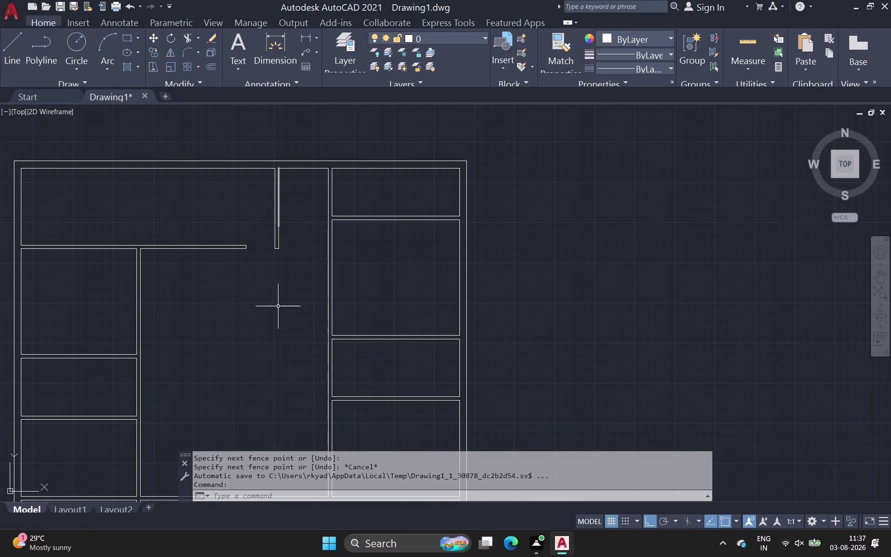
Draw a 2.5' line down from a wall corner, then across the wall thickness.
middle_drag(274, 336, 275, 226)
scroll(down, 3)
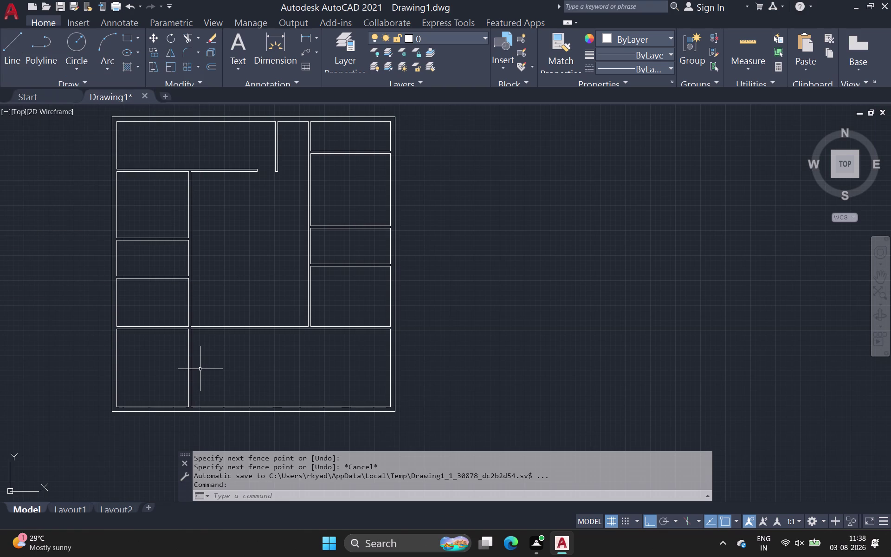
scroll(up, 3)
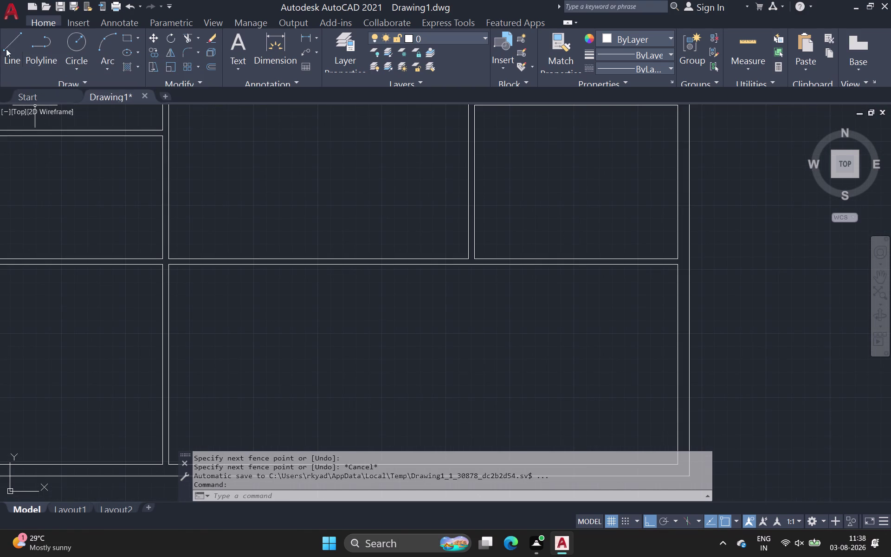
click(11, 55)
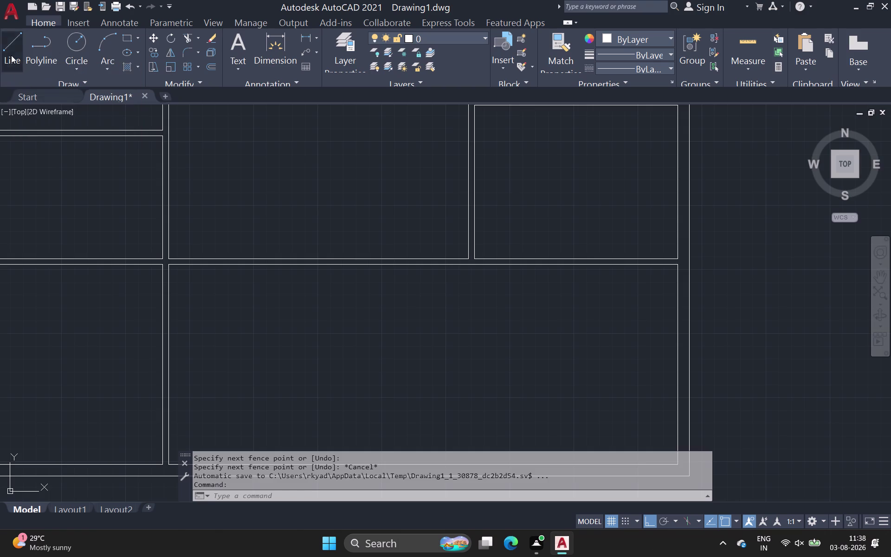
scroll(up, 3)
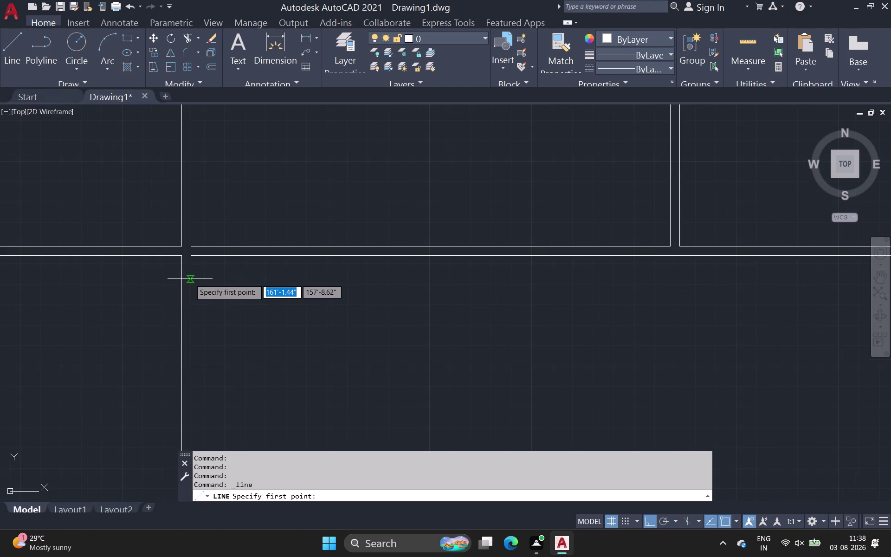
scroll(down, 3)
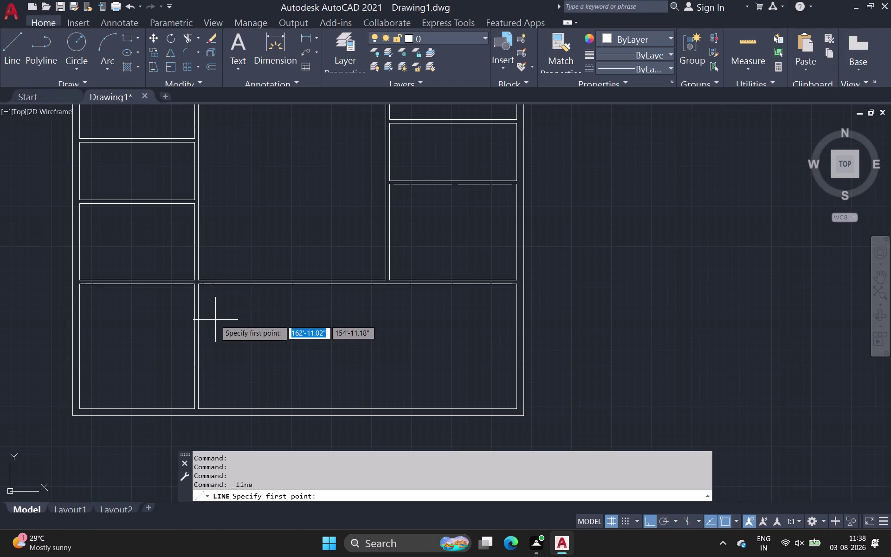
scroll(up, 3)
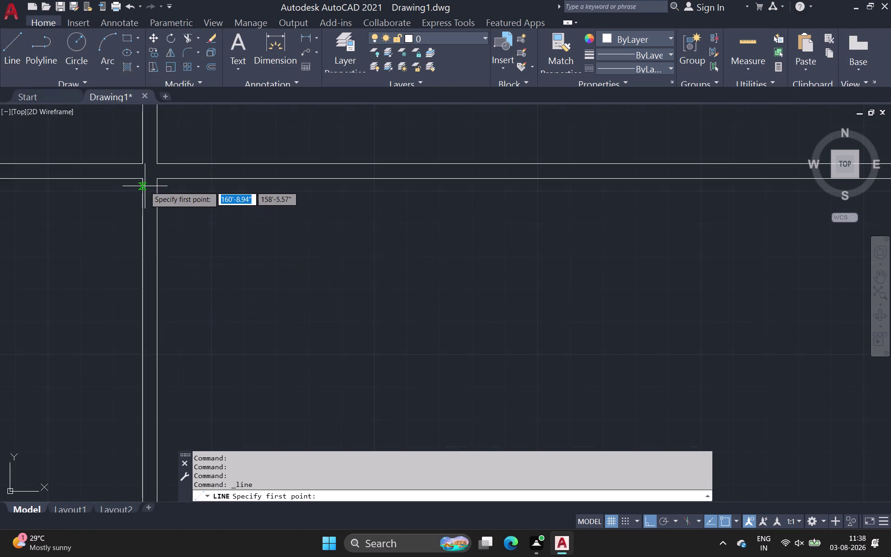
scroll(up, 3)
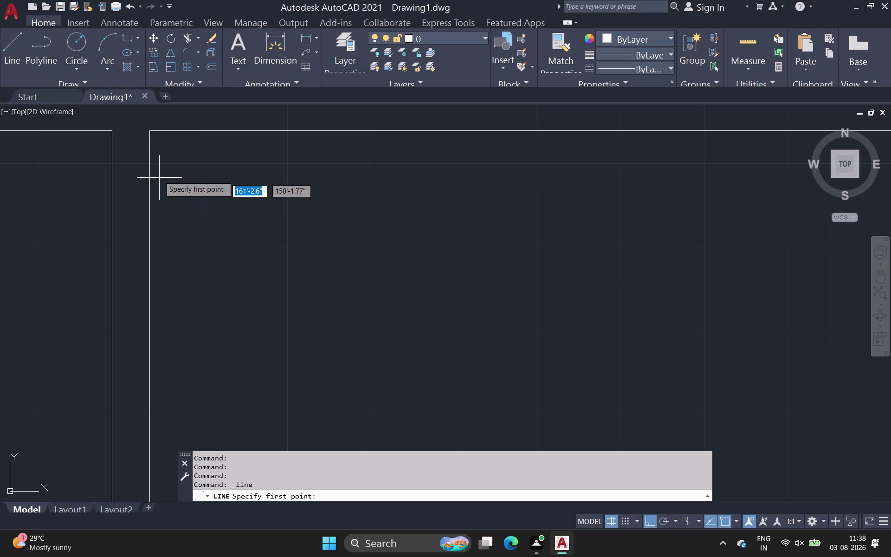
click(147, 131)
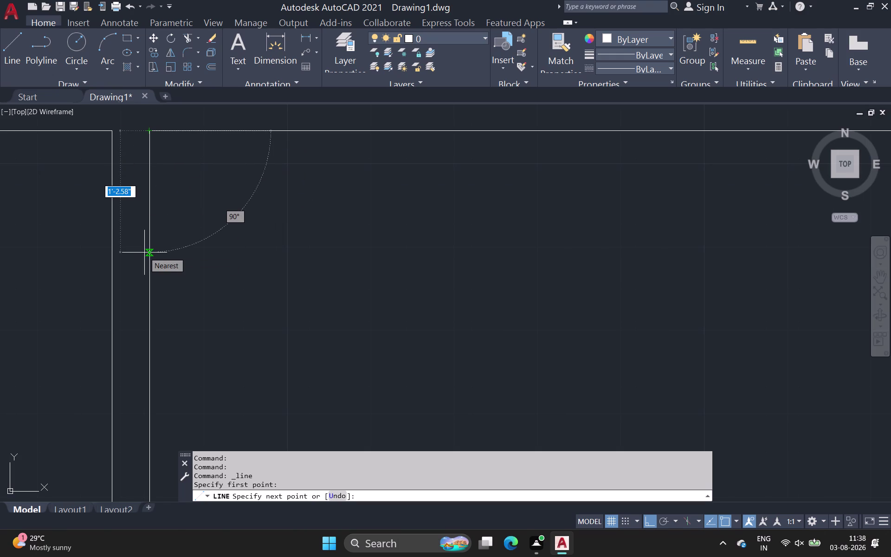
key(2)
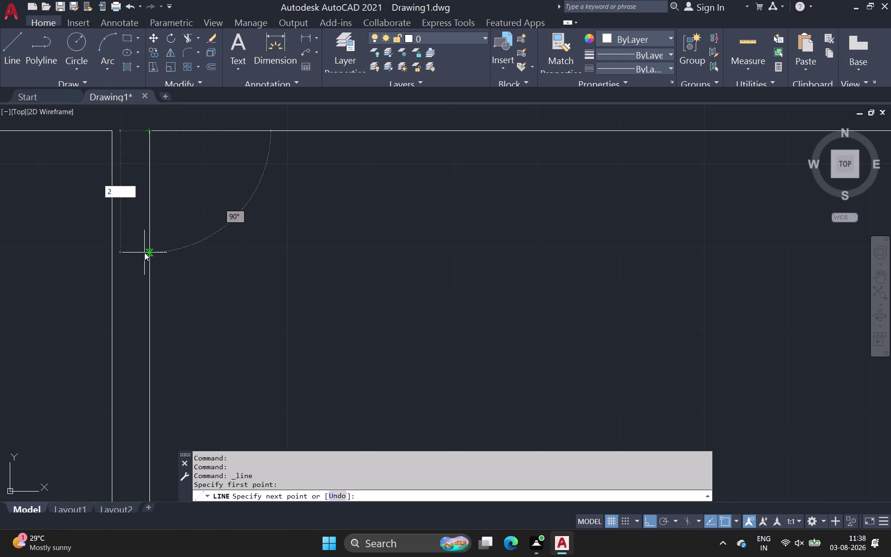
text(.5')
key(Return)
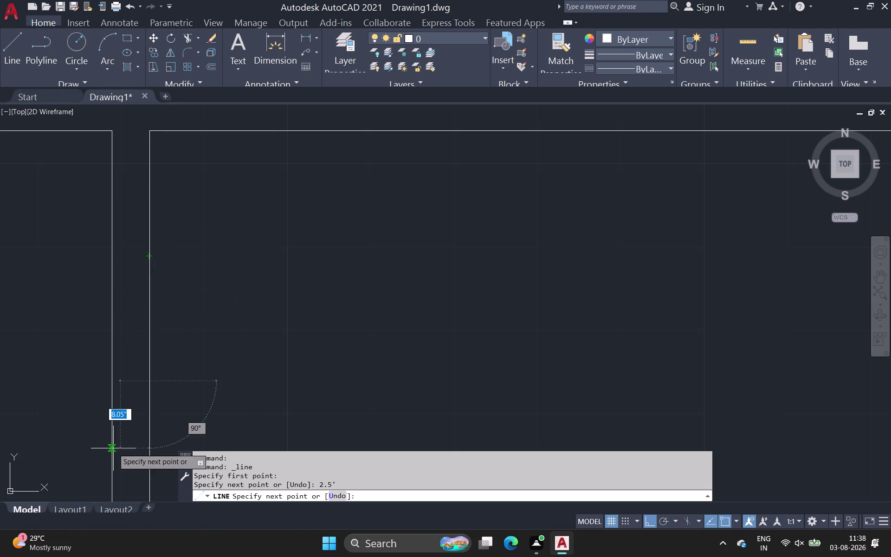
click(111, 376)
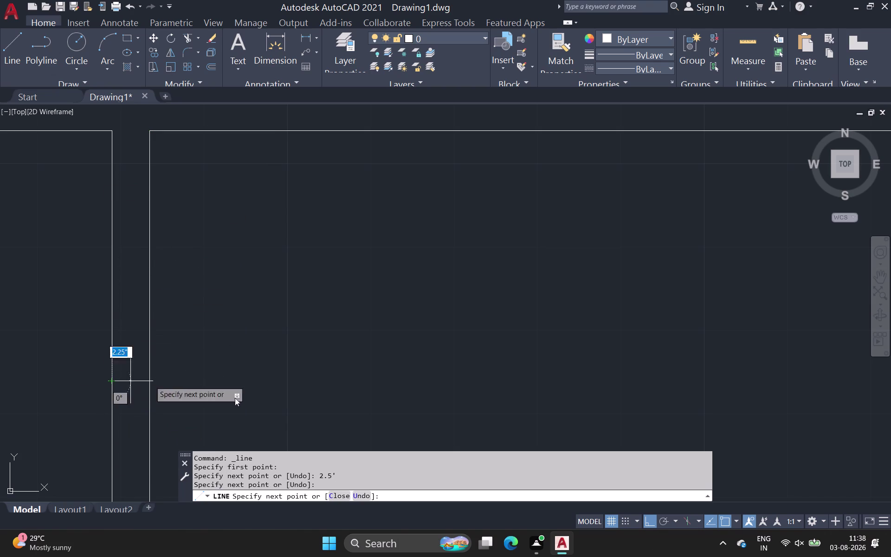
key(space)
Draw a second 2.5' door line from another wall corner across that wall.
scroll(down, 3)
middle_drag(322, 269, 121, 330)
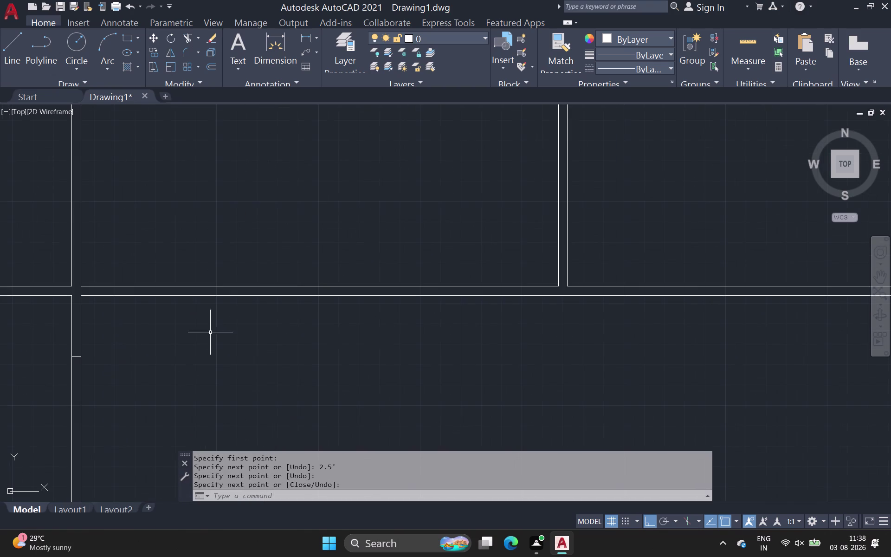
scroll(down, 3)
middle_drag(376, 354, 274, 386)
scroll(down, 3)
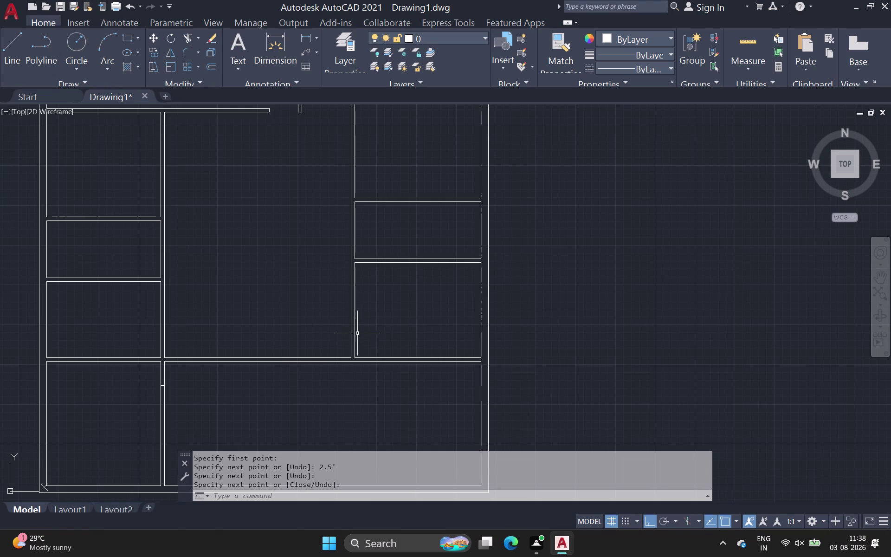
scroll(up, 3)
click(13, 39)
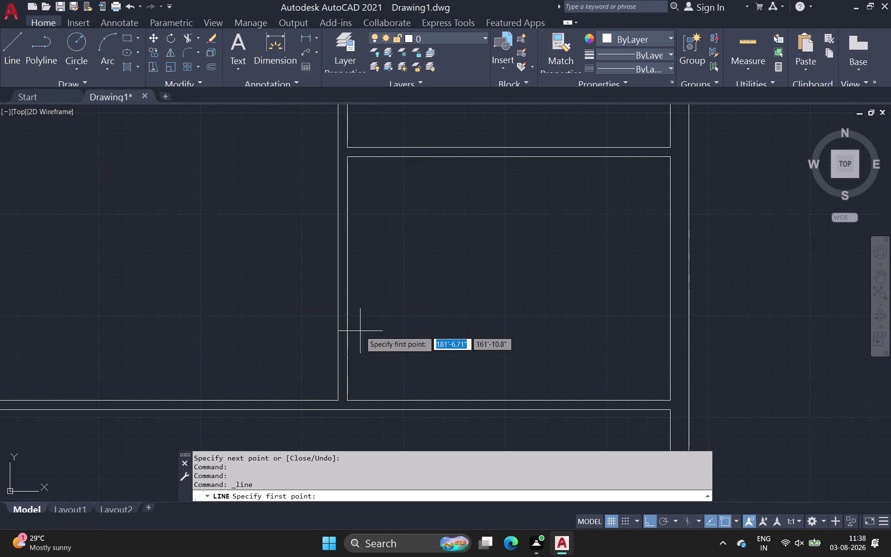
scroll(up, 3)
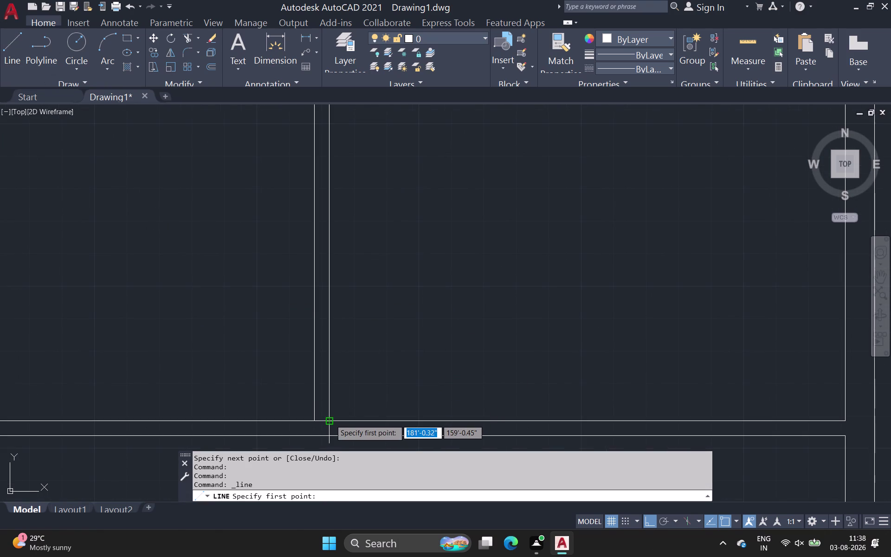
click(331, 419)
text(2)
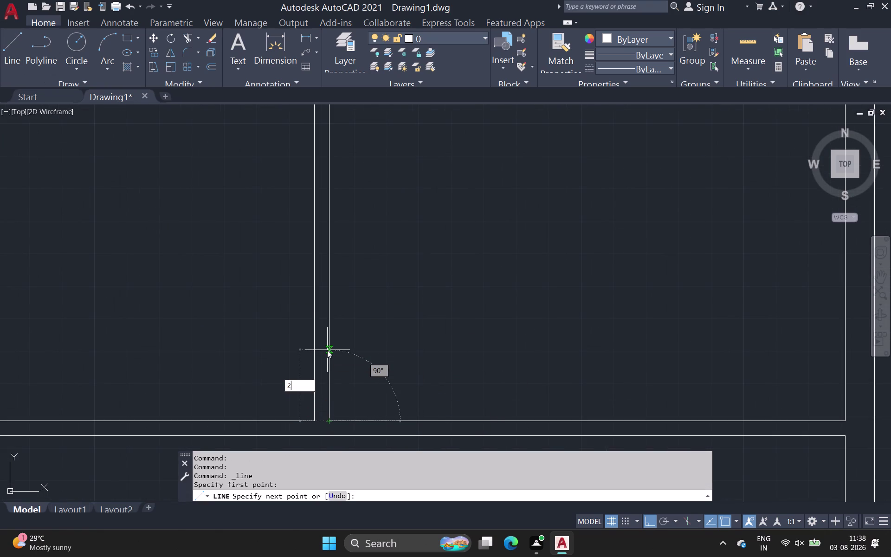
text(.)
text(5')
key(Return)
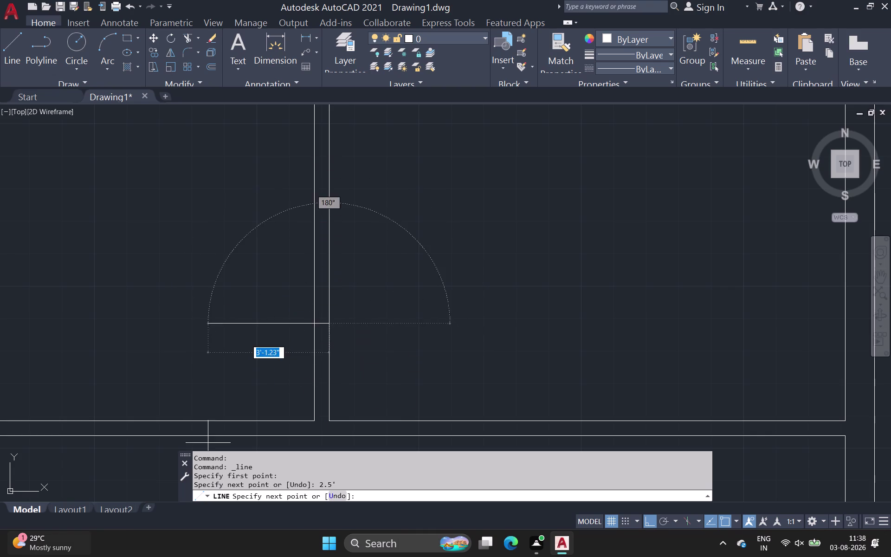
scroll(up, 3)
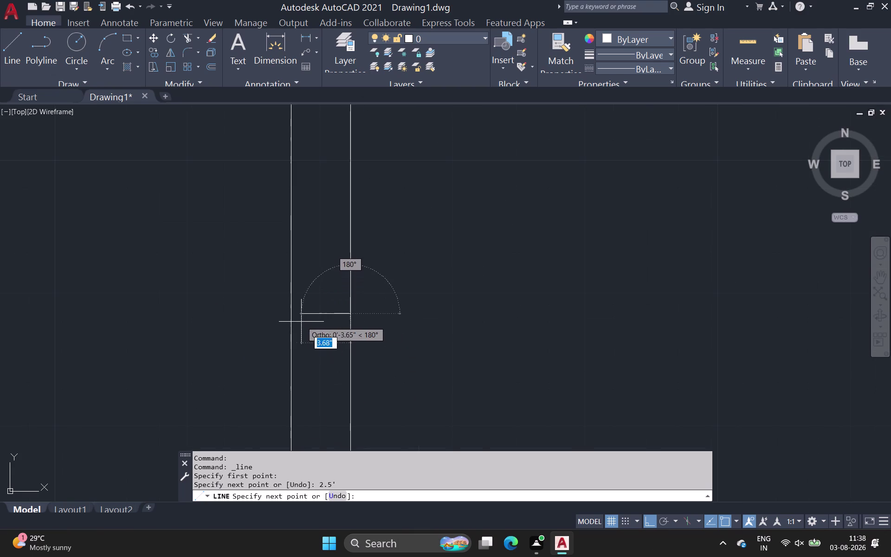
click(295, 314)
key(space)
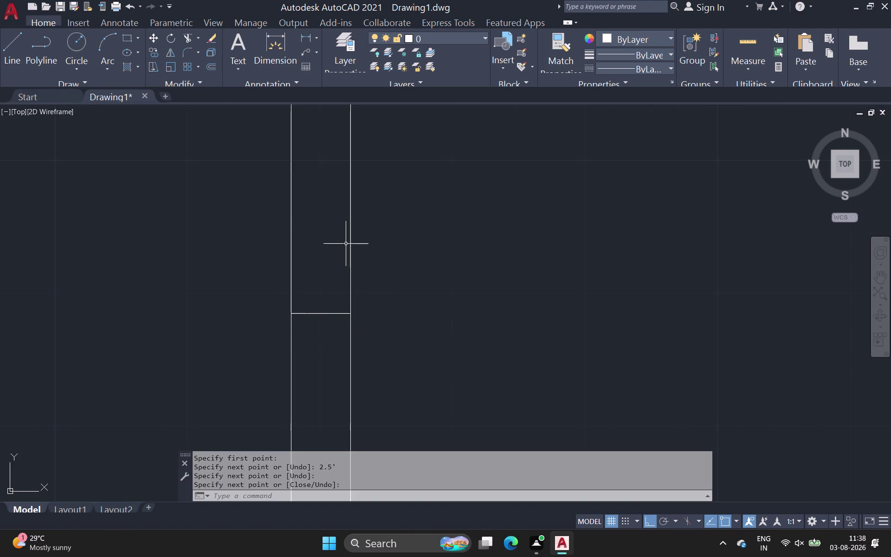
Cancel the accidental selection window and bring the next wall corner into view.
scroll(down, 3)
middle_drag(356, 218, 355, 382)
scroll(down, 3)
middle_drag(408, 167, 391, 281)
click(390, 281)
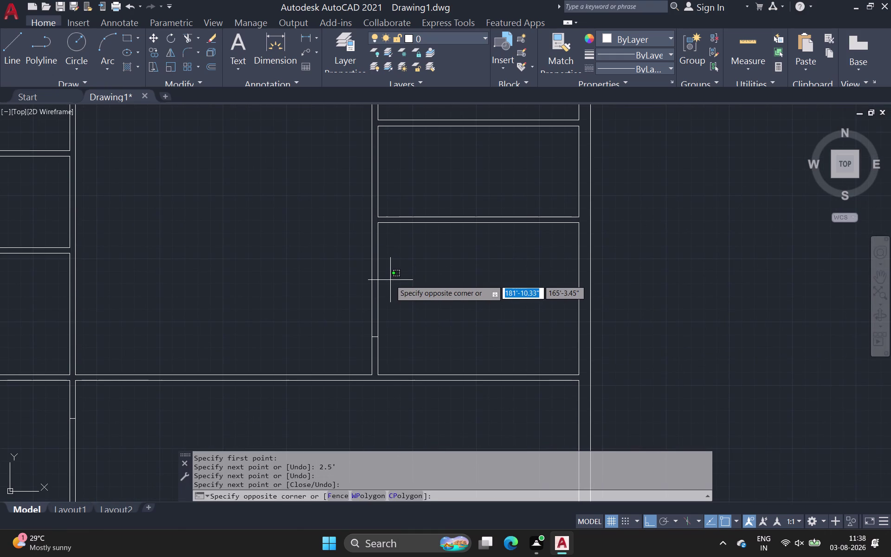
scroll(down, 3)
middle_drag(408, 228, 402, 291)
scroll(up, 3)
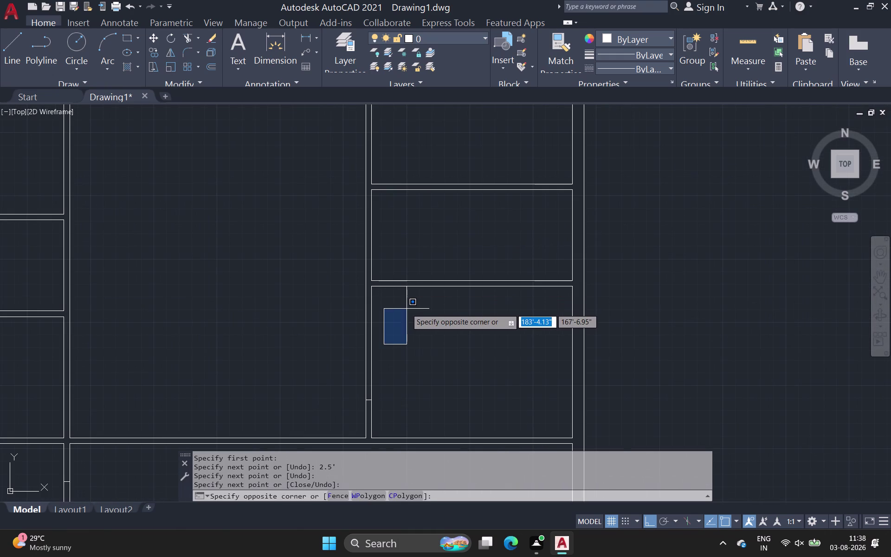
key(Escape)
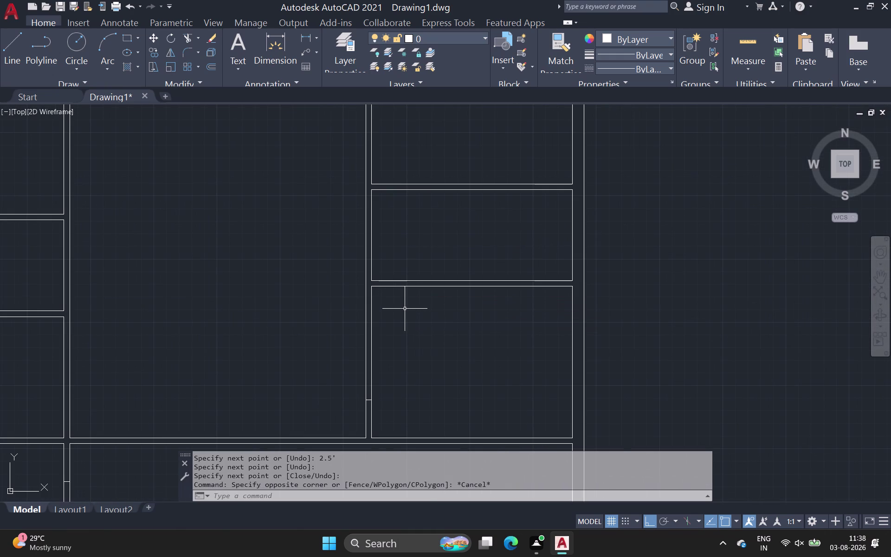
middle_drag(398, 240, 390, 327)
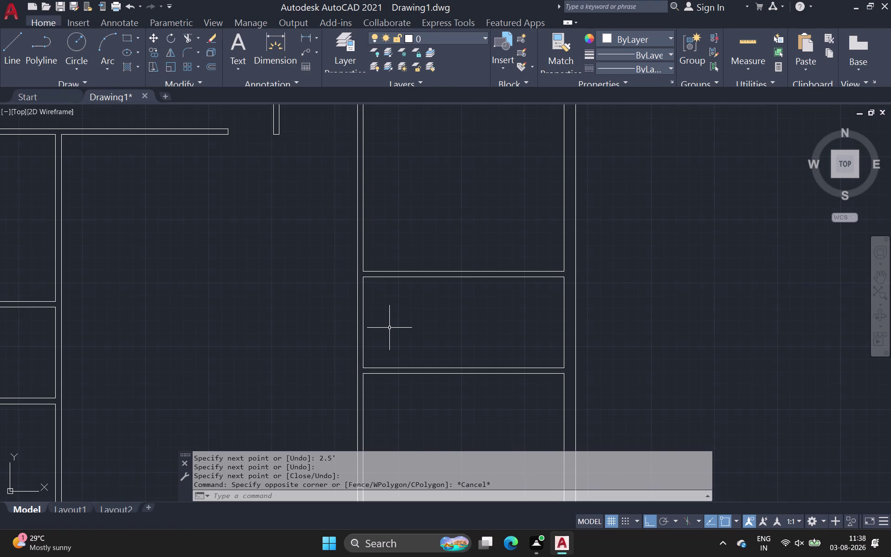
key(space)
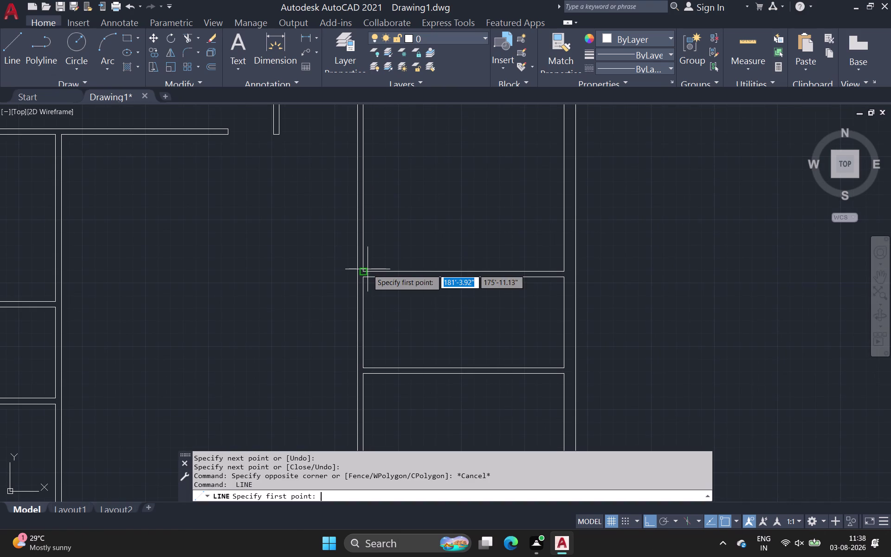
Draw a 2.5' jamb line from the right-side wall corner across the wall.
scroll(up, 3)
click(361, 268)
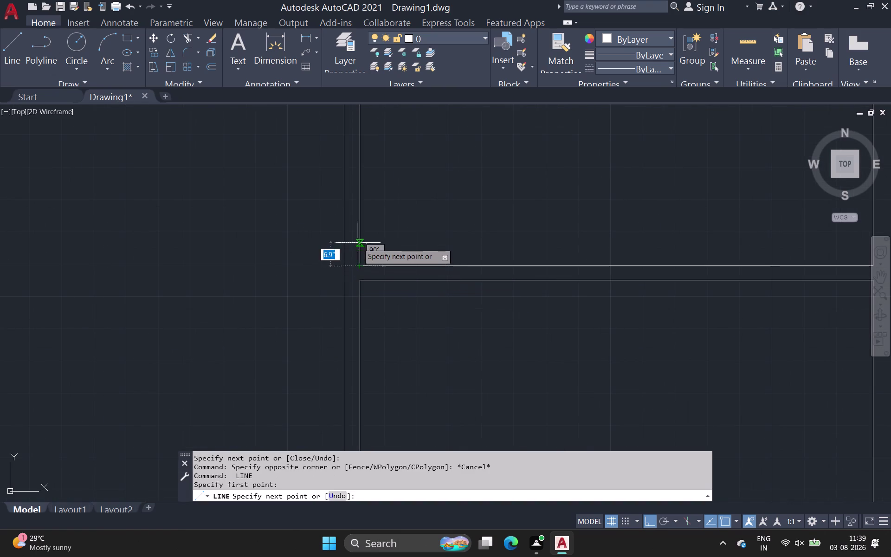
key(2)
key(period)
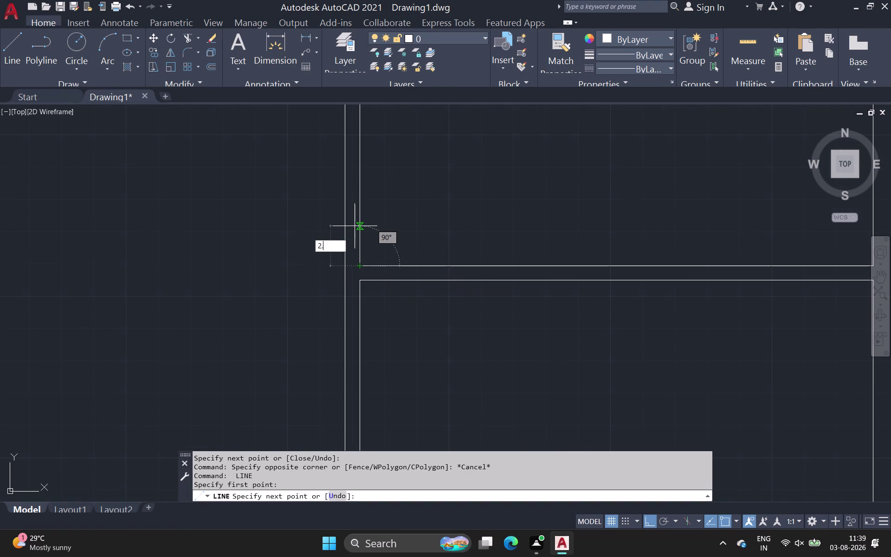
text(5')
key(space)
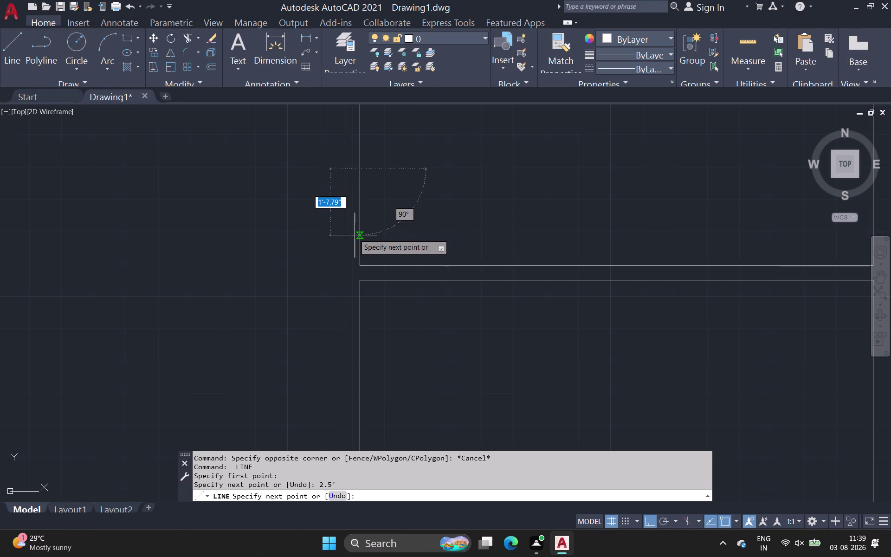
click(345, 171)
key(space)
Pan and zoom across the floor plan to reach the left rooms.
middle_drag(399, 167, 400, 245)
scroll(down, 3)
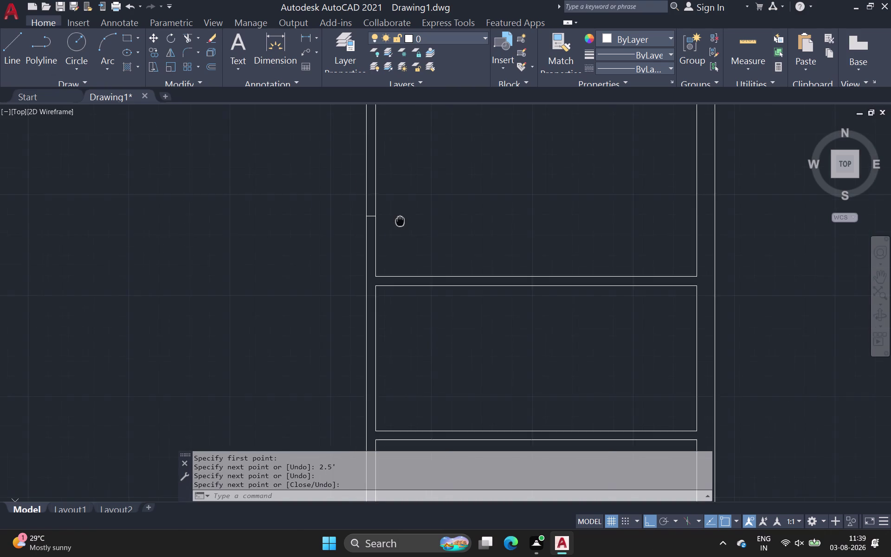
middle_drag(400, 245, 389, 303)
scroll(down, 3)
scroll(down, 3)
middle_drag(394, 248, 385, 309)
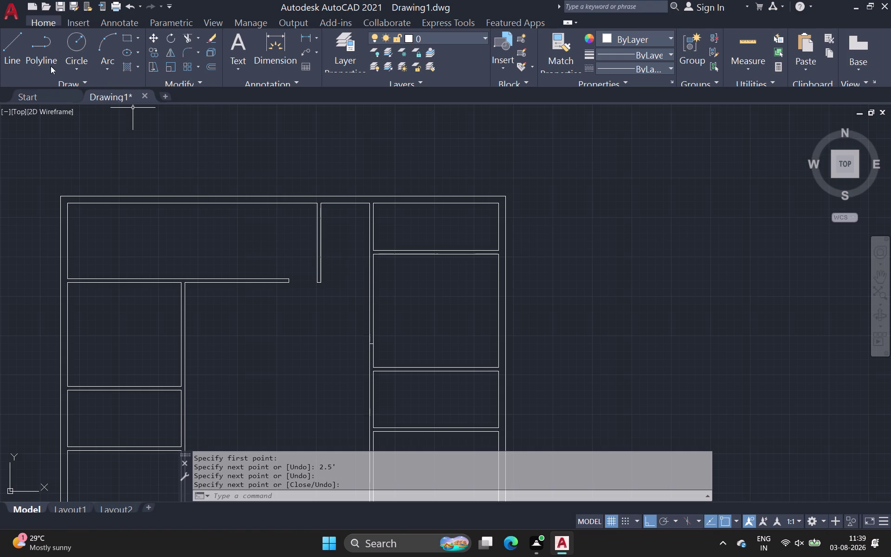
middle_drag(193, 348, 194, 237)
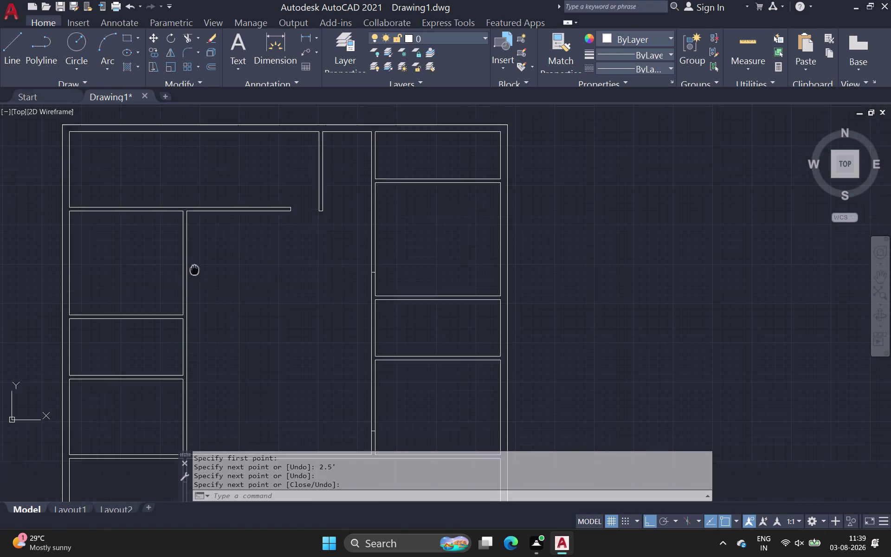
middle_drag(194, 237, 194, 233)
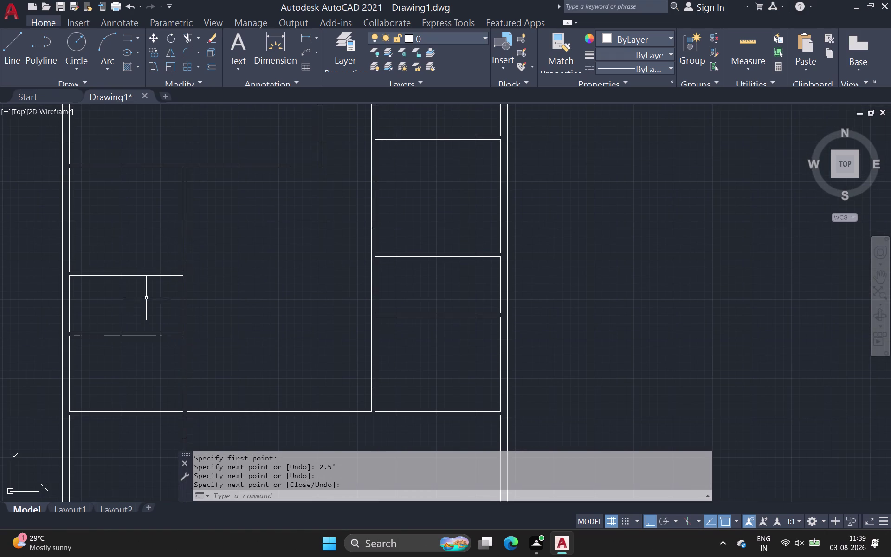
scroll(up, 3)
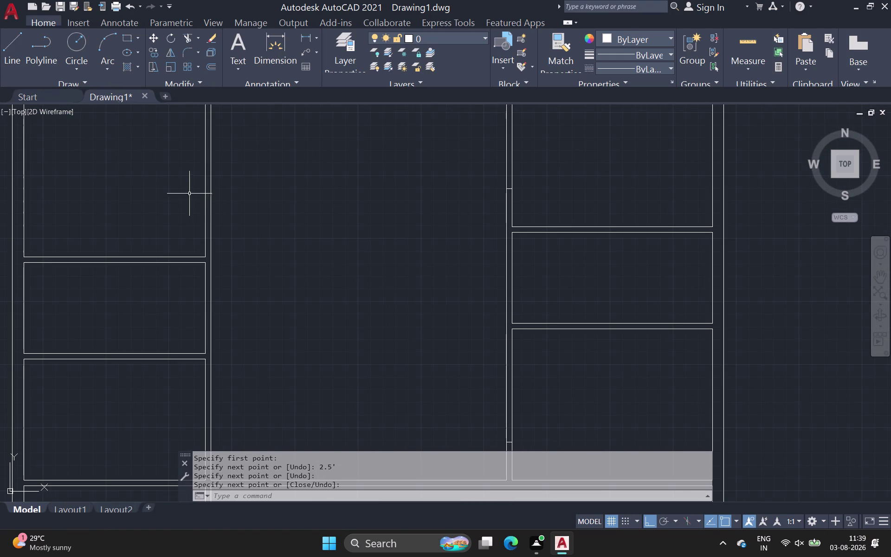
Draw a 2.5' jamb line up from the left room corner across the wall.
key(space)
scroll(up, 3)
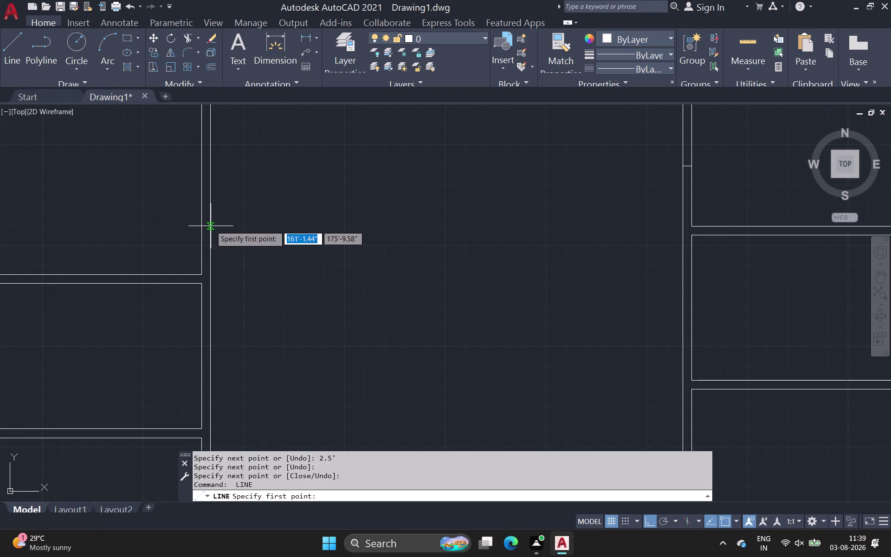
click(201, 275)
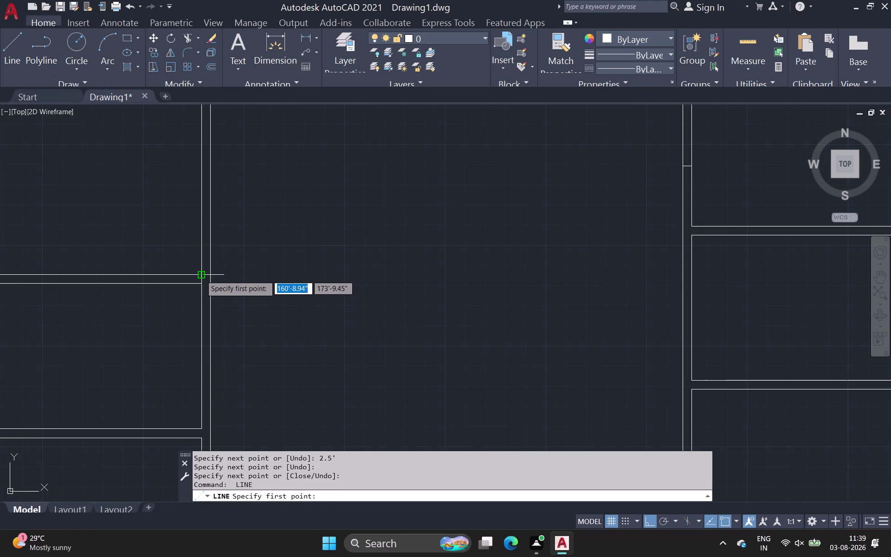
key(2)
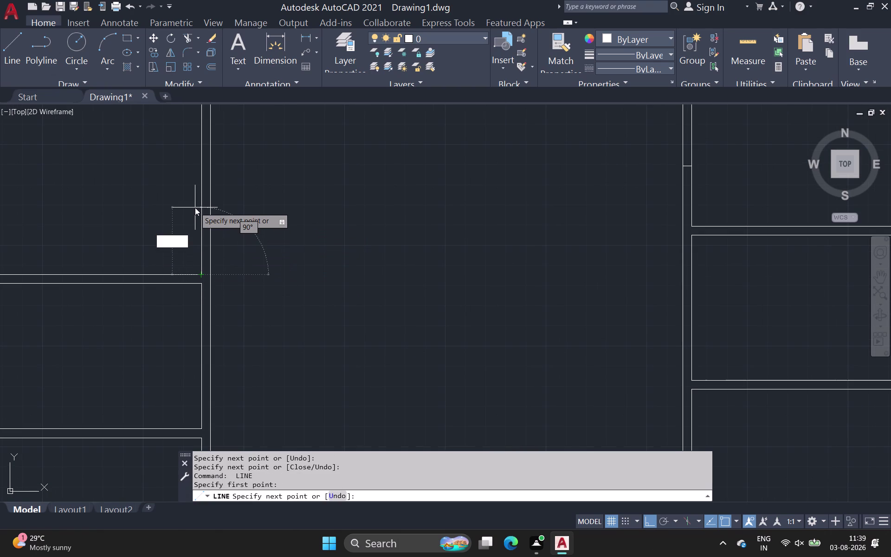
key(period)
text(5')
key(Return)
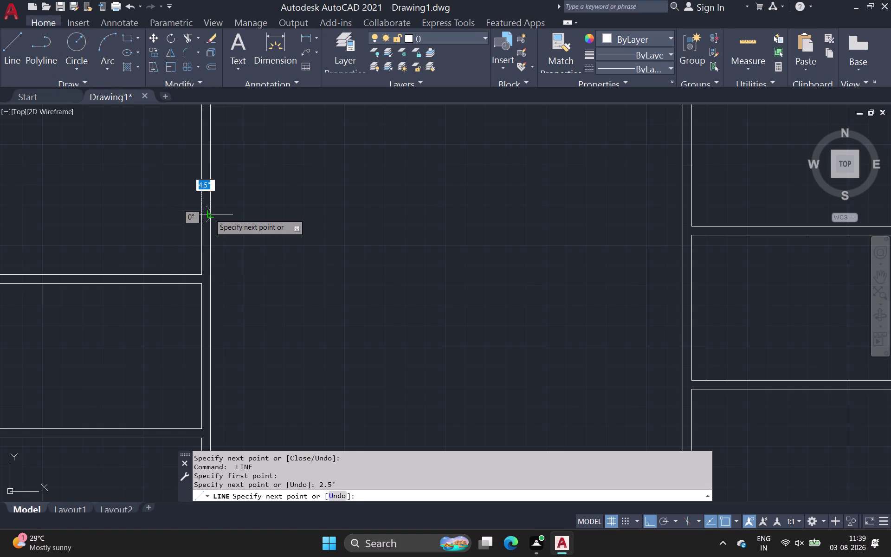
click(209, 214)
key(space)
scroll(down, 3)
middle_drag(219, 255, 215, 244)
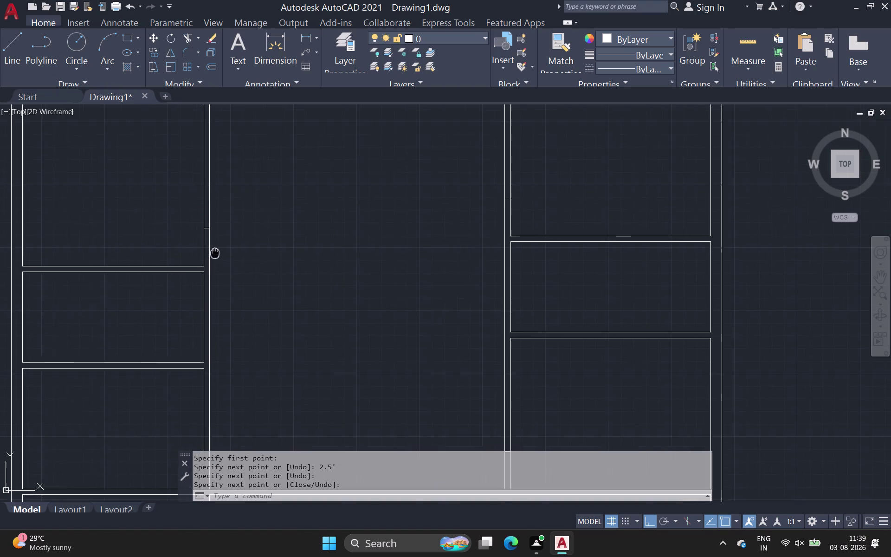
middle_drag(214, 245, 211, 200)
scroll(up, 3)
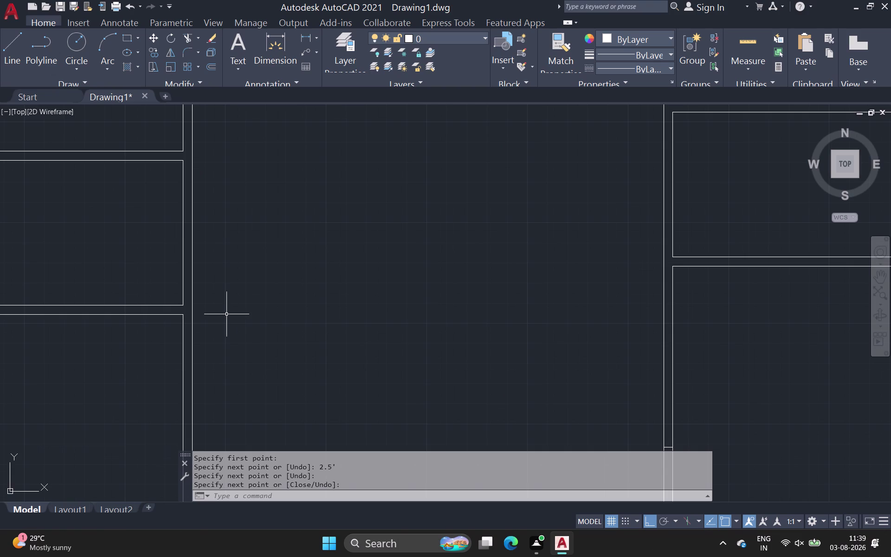
middle_drag(38, 264, 39, 262)
scroll(down, 3)
Draw a 2.5' jamb line from a wall corner across the first wall.
middle_drag(39, 262, 215, 221)
click(11, 45)
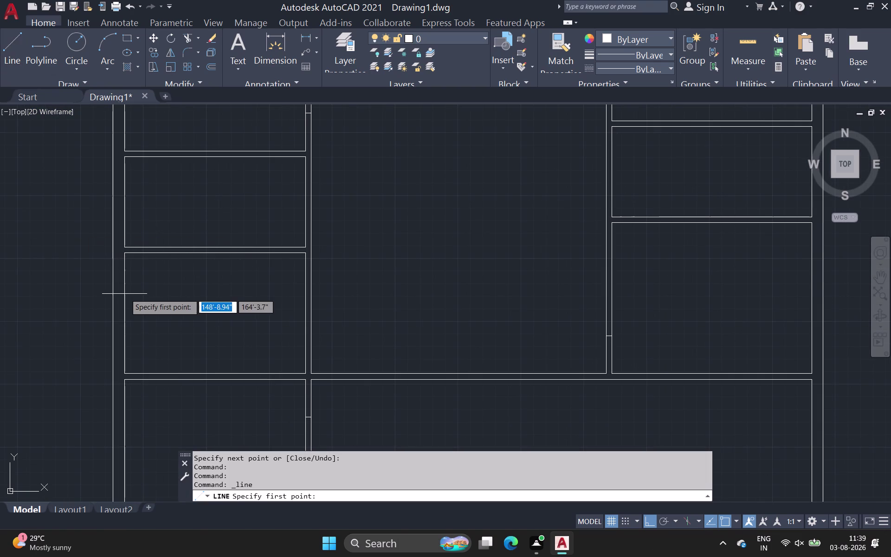
scroll(up, 3)
click(120, 174)
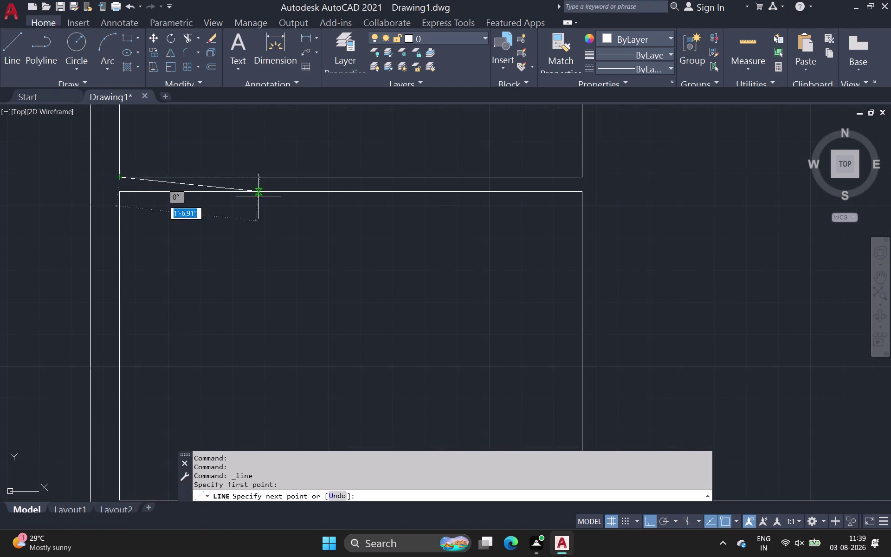
key(2)
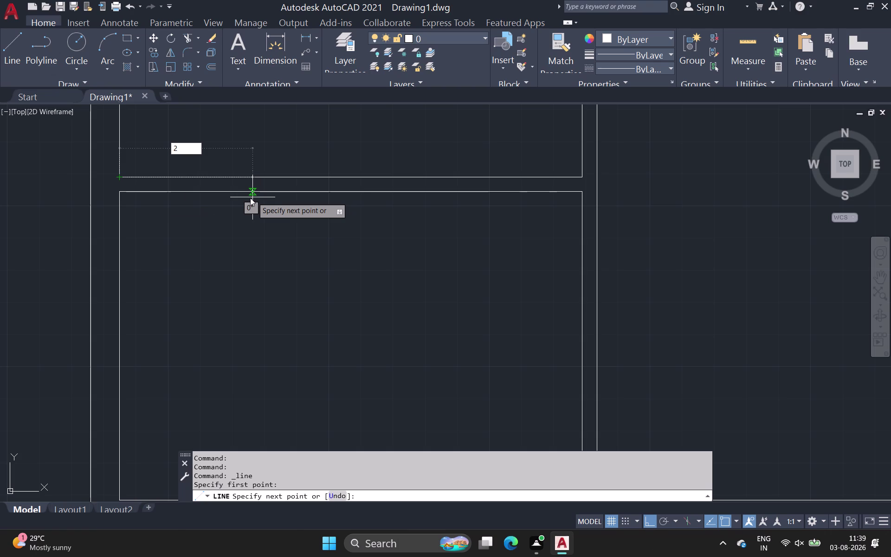
key(period)
key(5)
key(apostrophe)
key(Return)
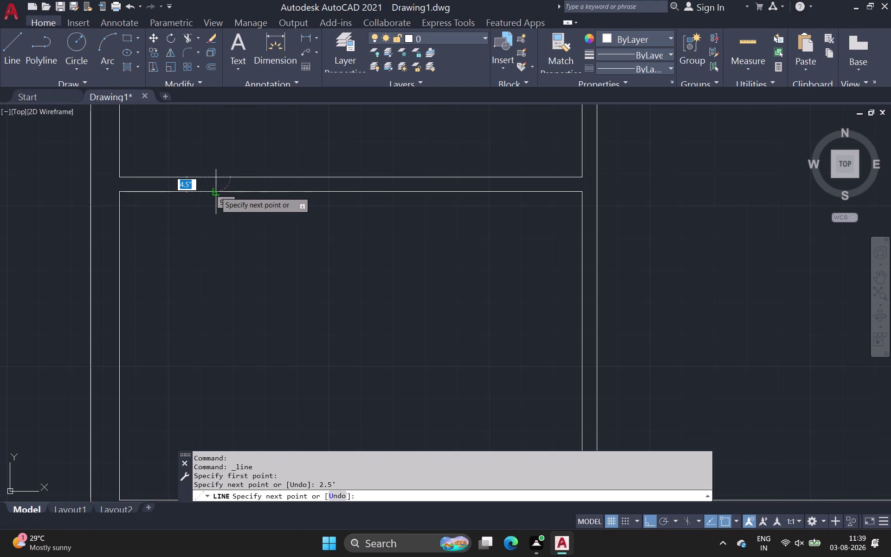
click(216, 192)
key(space)
Draw another 2.5' jamb line from the next wall corner across that wall.
scroll(down, 3)
middle_drag(201, 283, 200, 217)
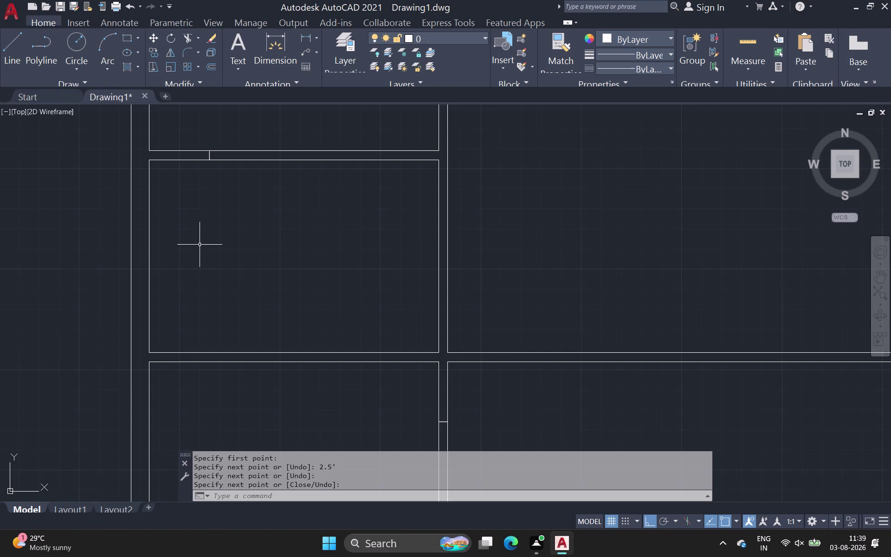
scroll(down, 3)
middle_drag(200, 244, 201, 199)
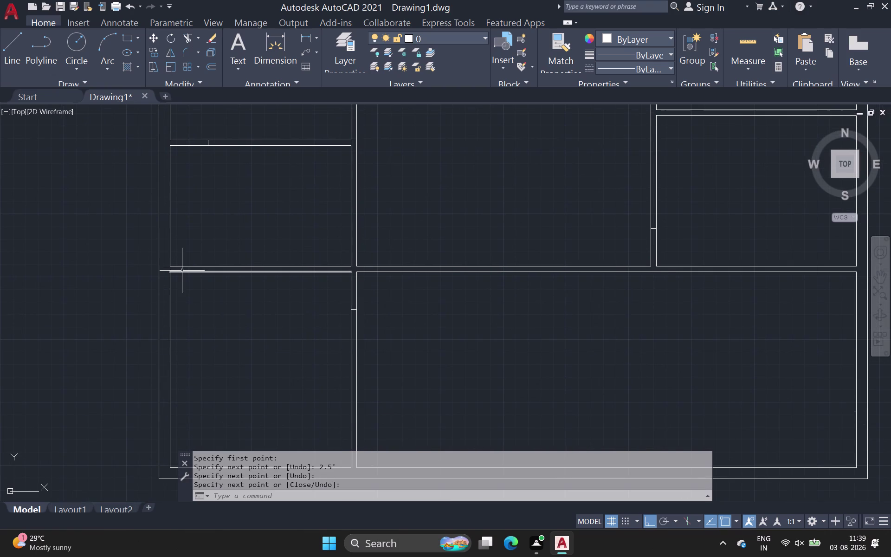
key(space)
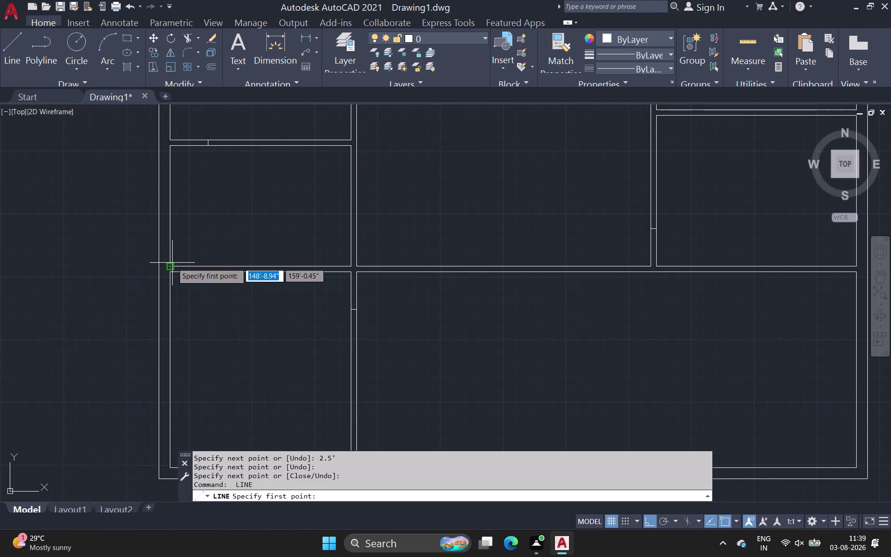
scroll(up, 3)
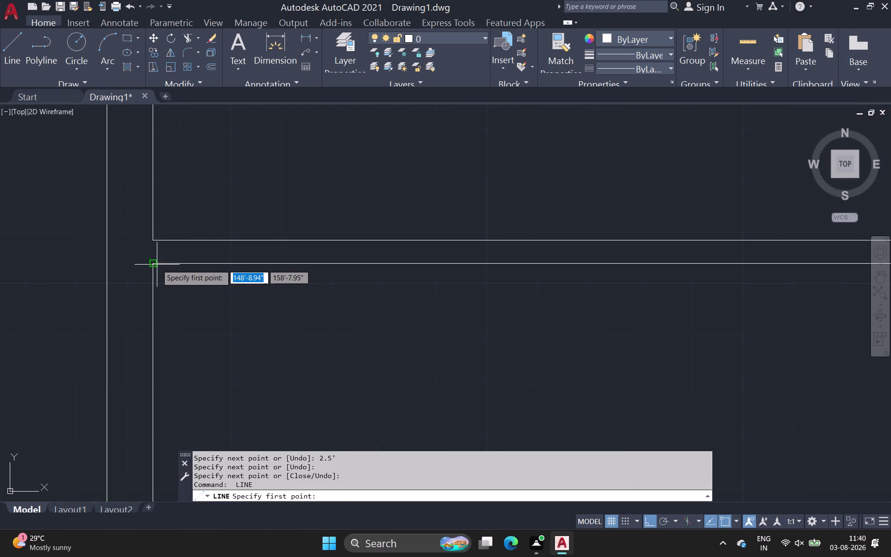
click(152, 264)
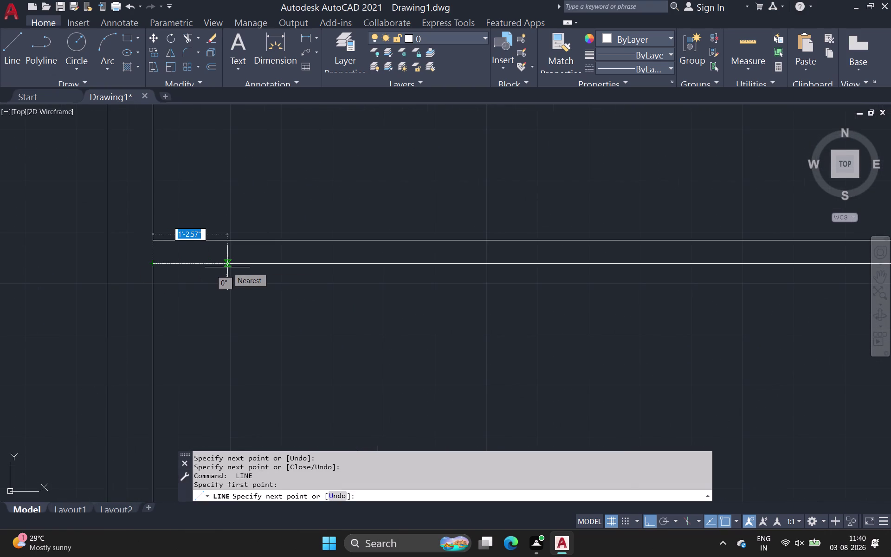
key(2)
key(period)
key(5)
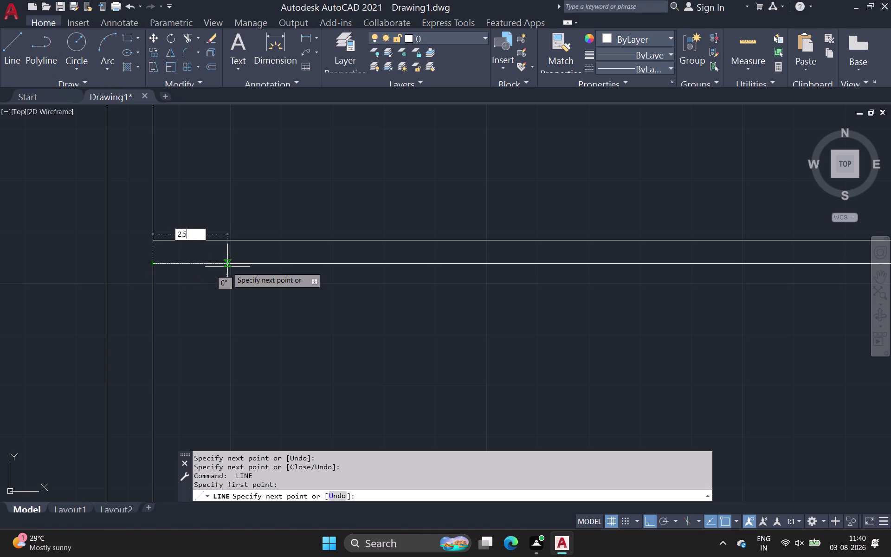
key(apostrophe)
key(Return)
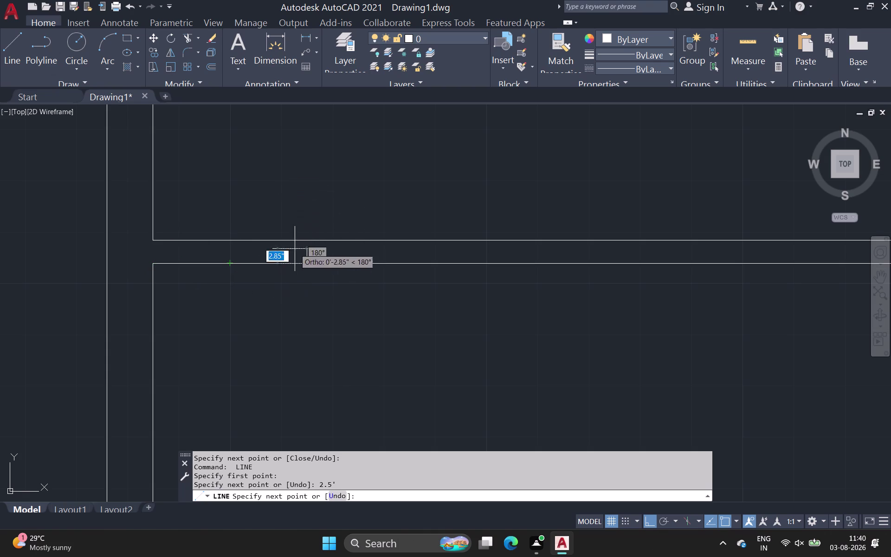
click(307, 241)
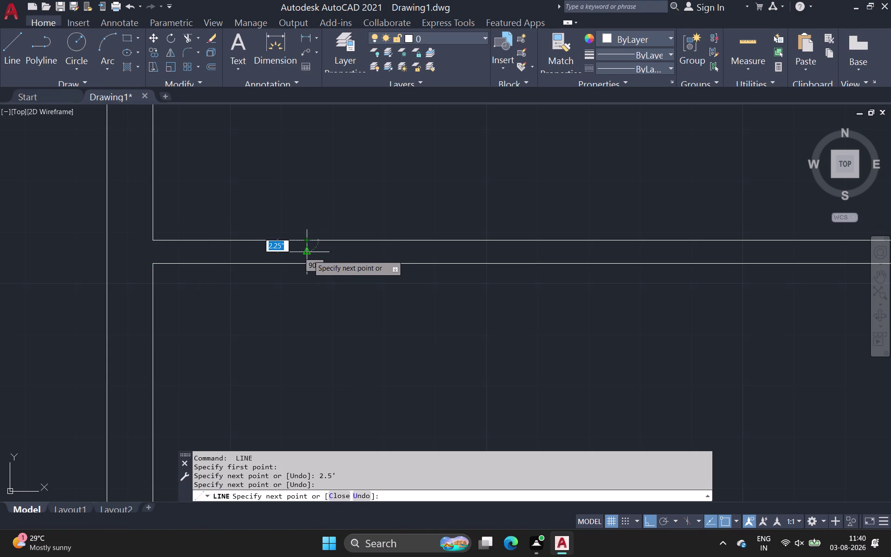
key(space)
Zoom out to show the whole floor plan, ready for trimming.
scroll(down, 3)
middle_drag(309, 254, 223, 279)
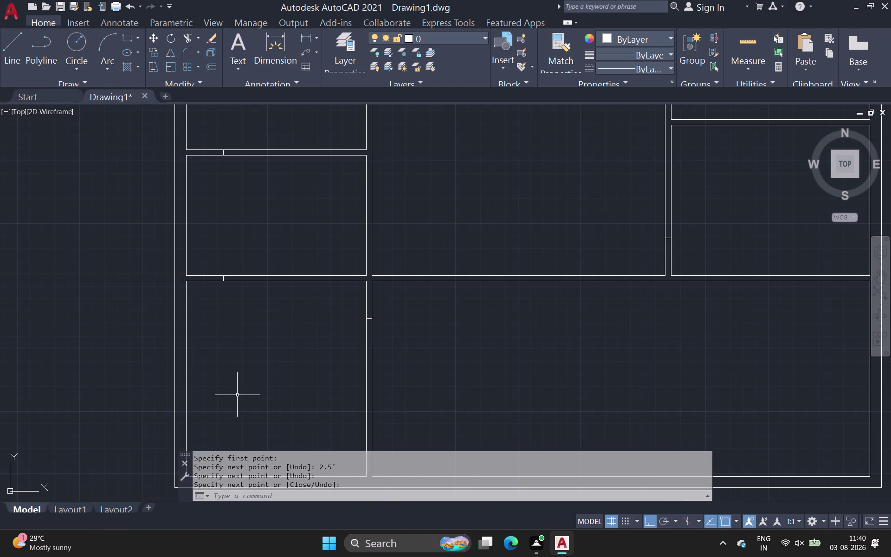
scroll(down, 3)
middle_drag(233, 367, 175, 344)
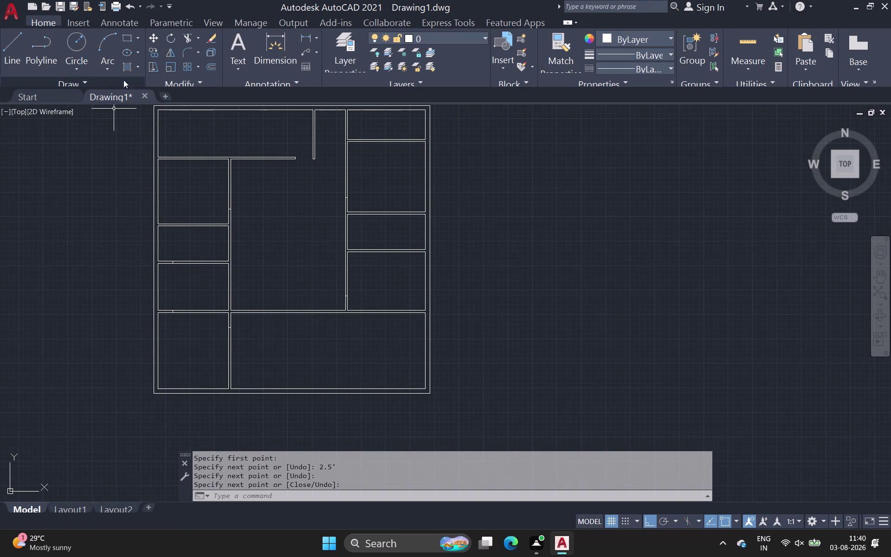
click(188, 34)
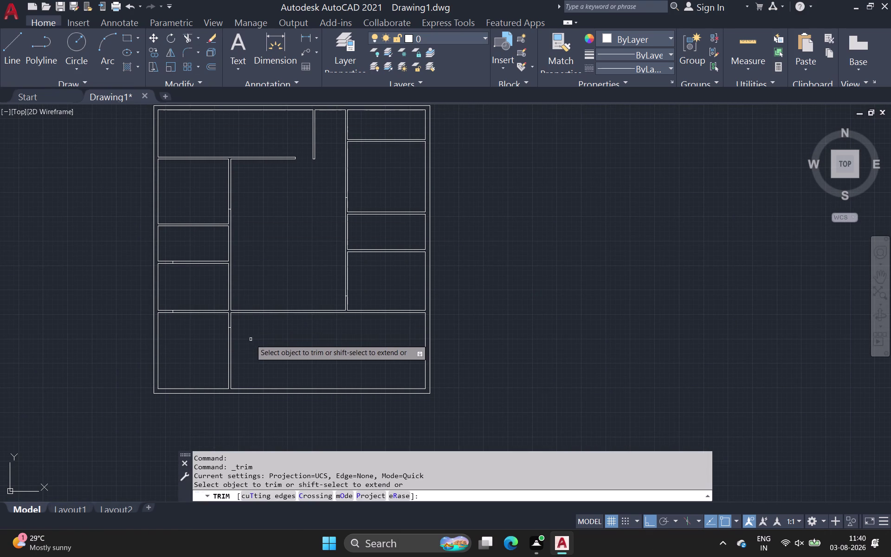
Trim wall line pieces in the lower rooms, undoing the second cut.
scroll(up, 3)
drag(105, 271, 218, 262)
scroll(down, 3)
middle_drag(211, 283, 237, 332)
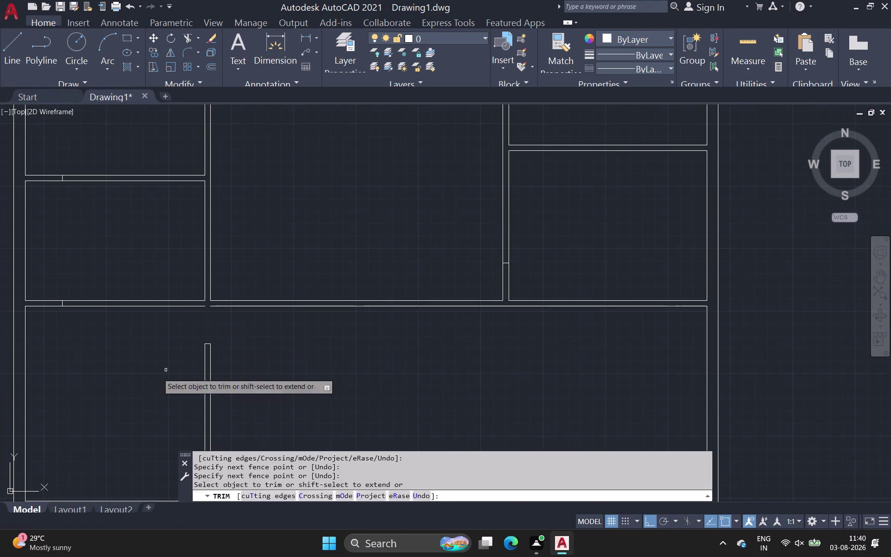
drag(36, 357, 46, 242)
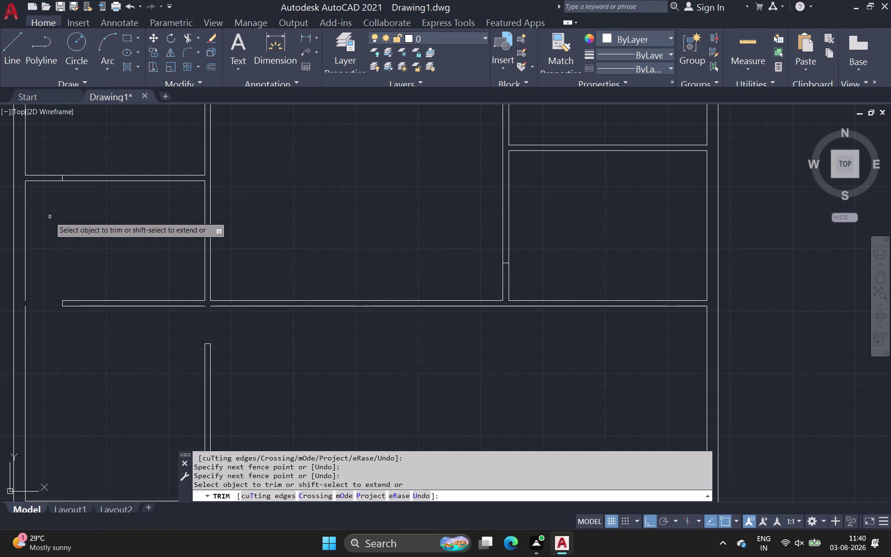
drag(50, 217, 52, 165)
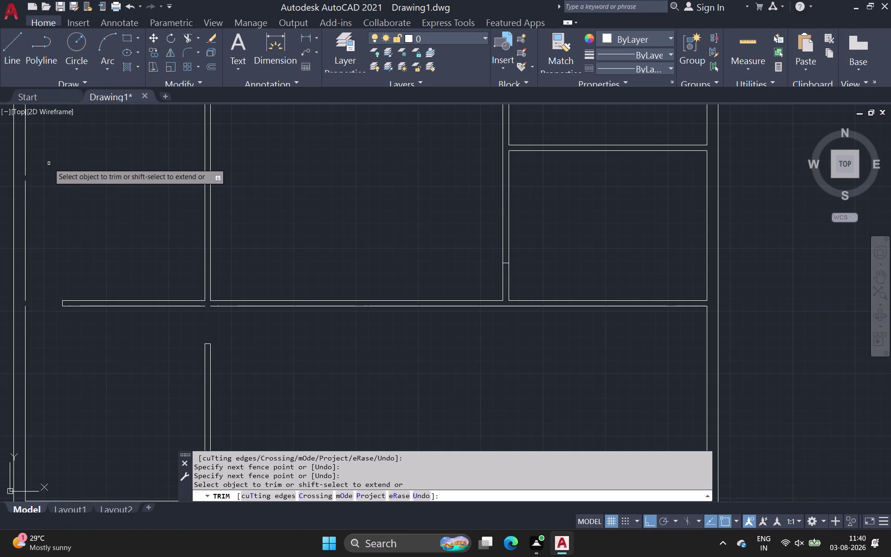
key(ctrl+z)
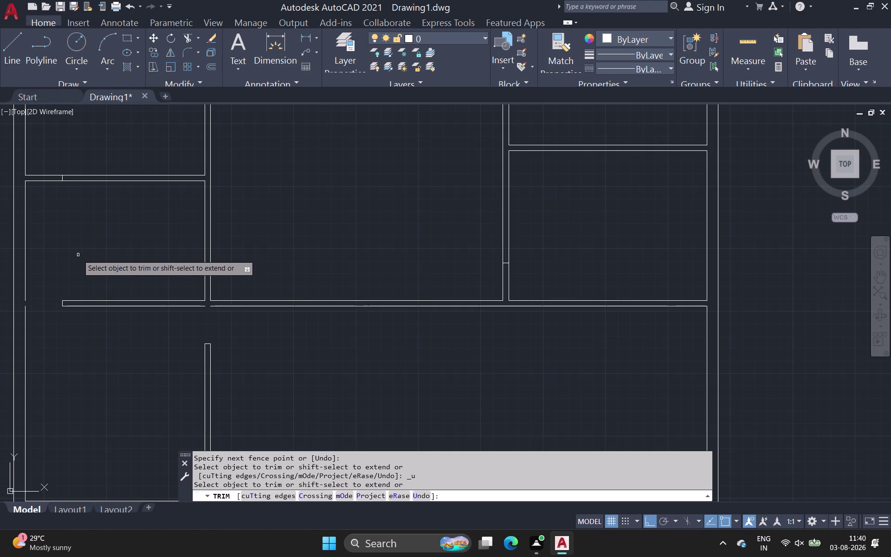
Trim the wall lines at two more door openings, undoing the last cut.
scroll(up, 3)
middle_drag(78, 271, 125, 388)
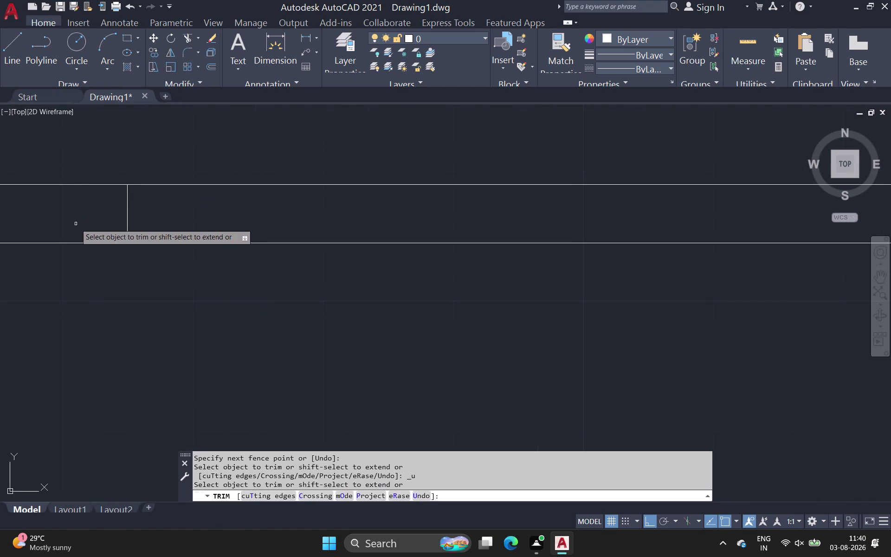
drag(81, 211, 213, 222)
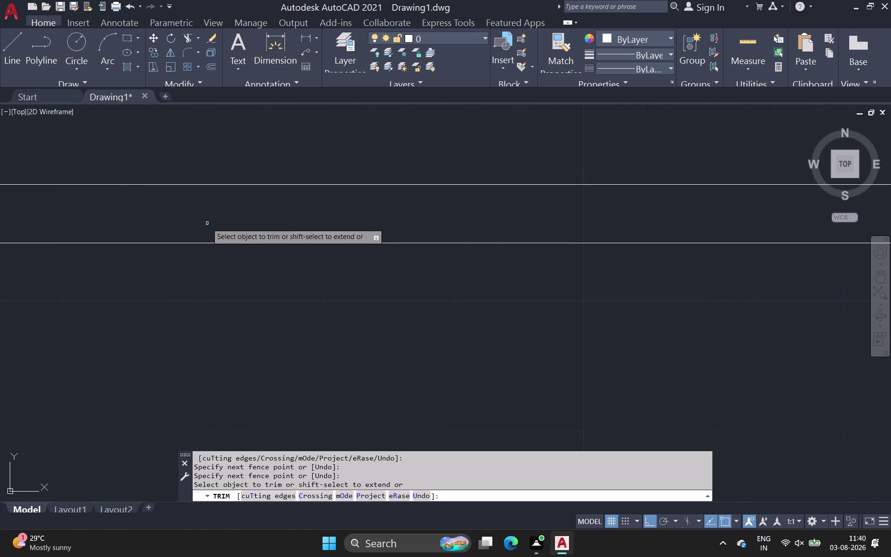
scroll(down, 3)
middle_drag(207, 223, 342, 394)
scroll(down, 3)
scroll(down, 3)
middle_drag(207, 233, 172, 290)
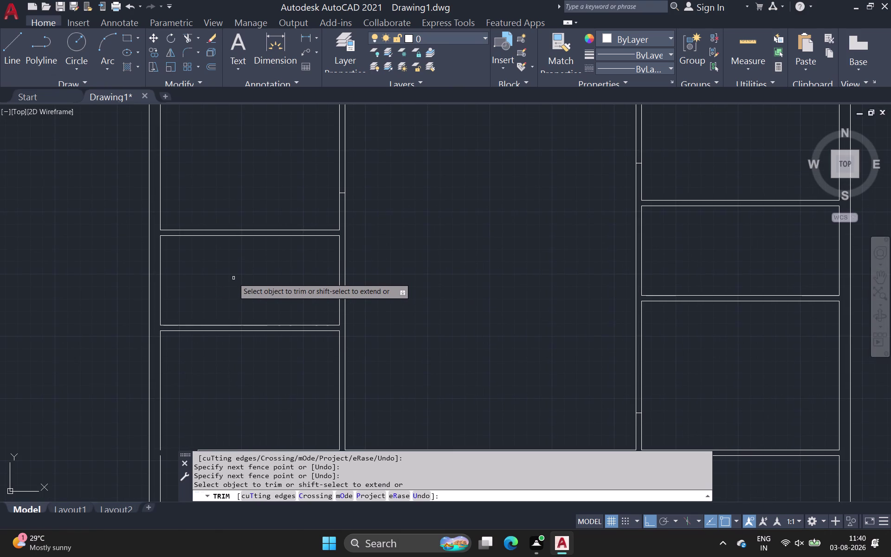
drag(285, 213, 331, 207)
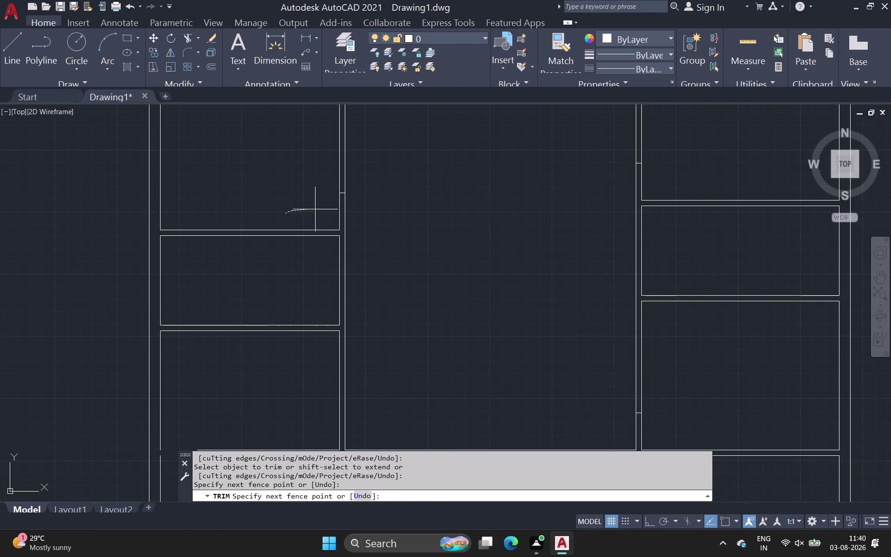
drag(330, 207, 364, 206)
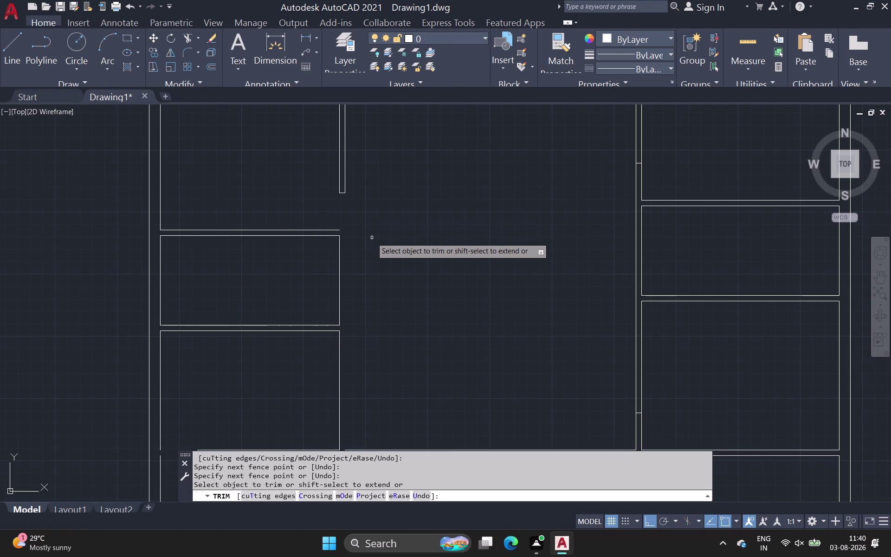
key(ctrl+z)
Pan the plan back toward the wall corner where the next line starts.
scroll(down, 3)
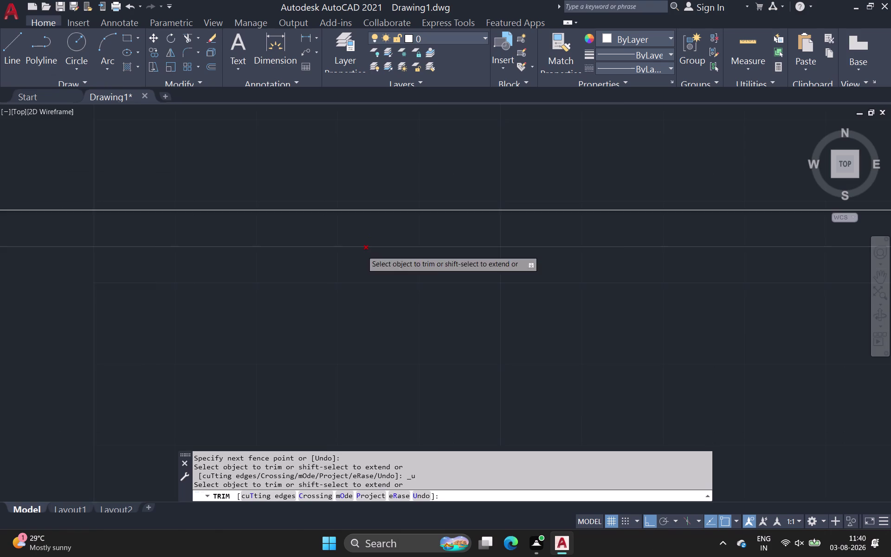
middle_drag(358, 277, 209, 270)
click(9, 45)
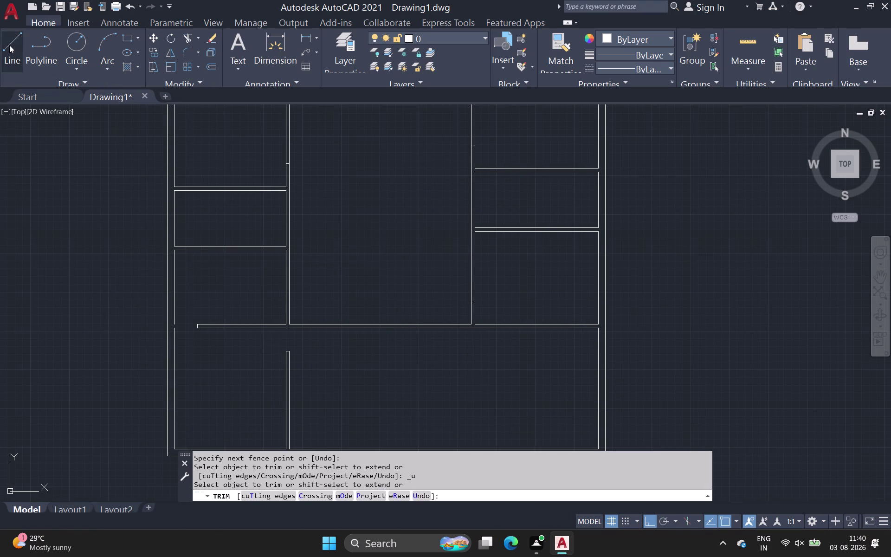
scroll(up, 3)
middle_drag(287, 211, 290, 355)
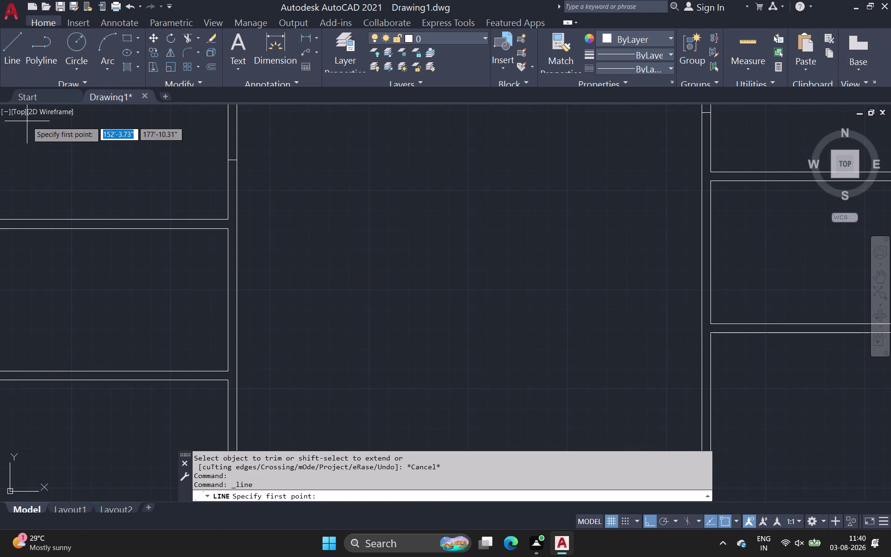
Draw a vertical line upward from the wall corner.
click(20, 65)
scroll(up, 3)
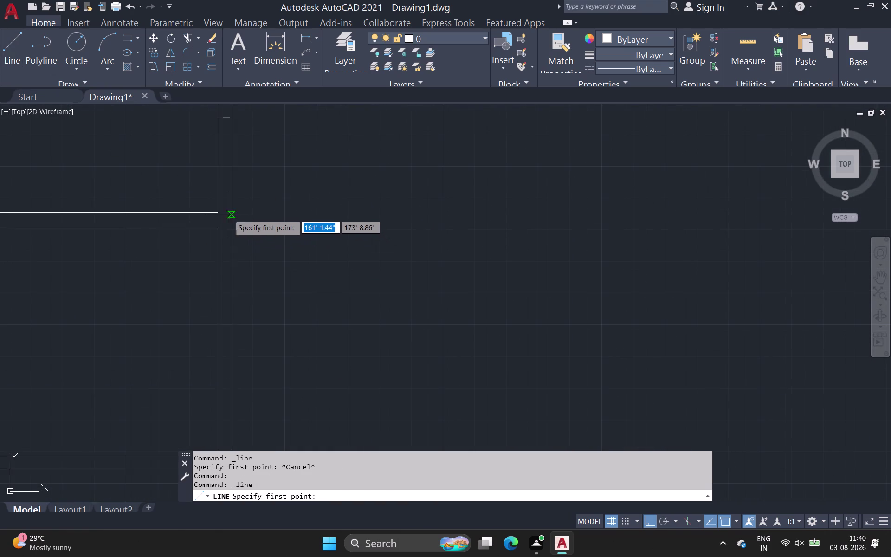
drag(233, 212, 233, 206)
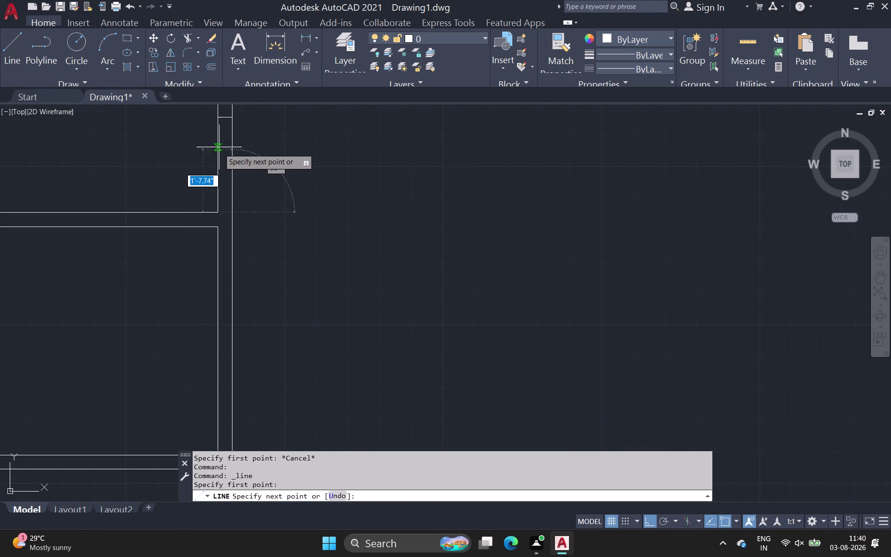
click(233, 117)
key(space)
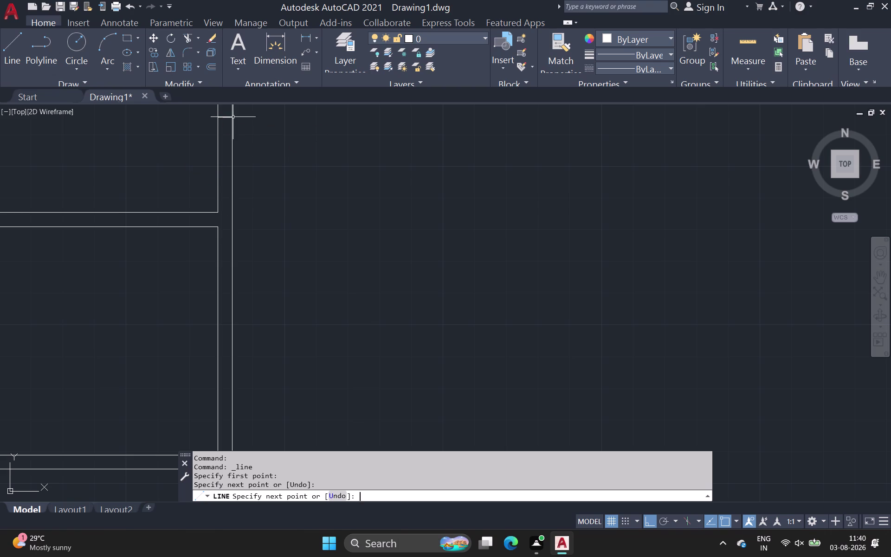
scroll(down, 3)
Draw a 2.5' line from the wall corner between the left rooms.
middle_drag(314, 254, 607, 285)
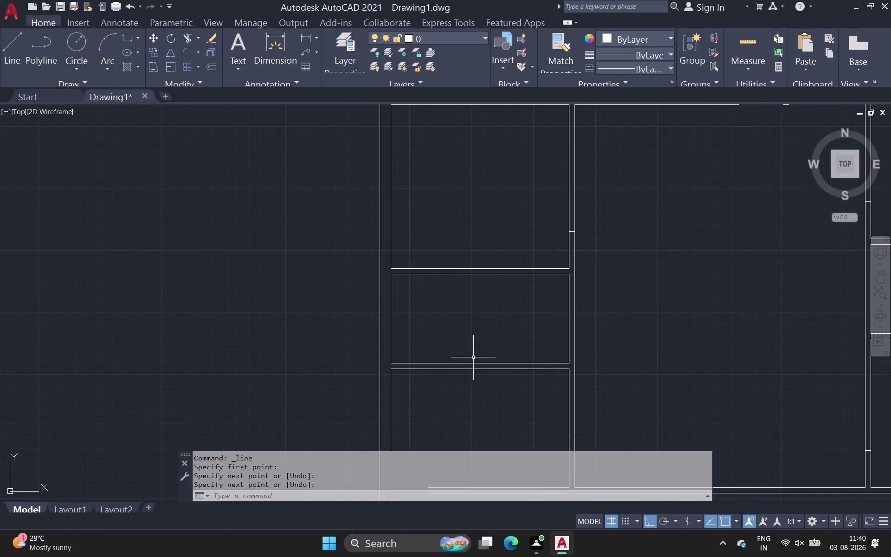
middle_drag(473, 358, 395, 250)
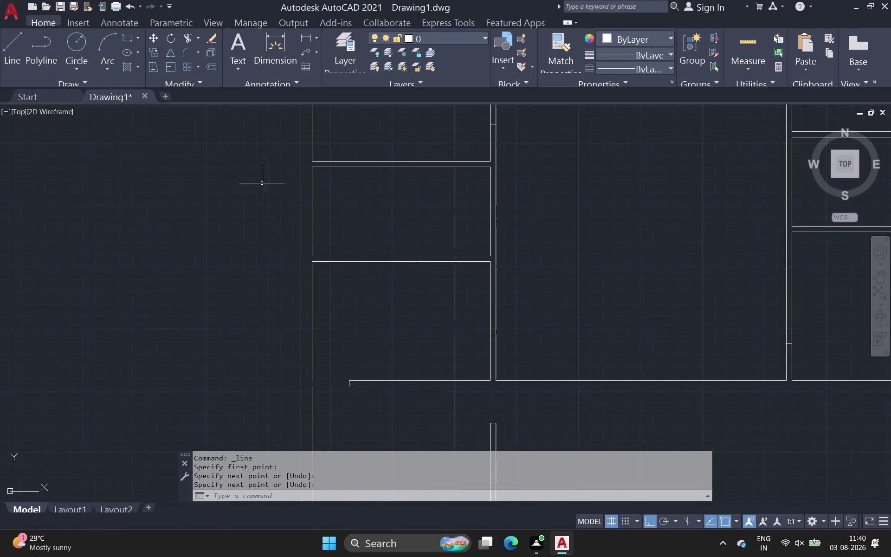
key(space)
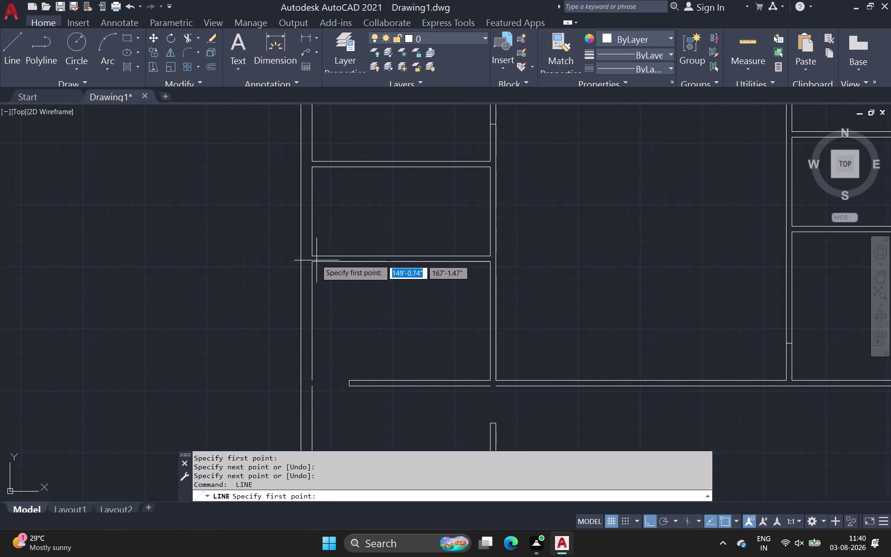
click(313, 258)
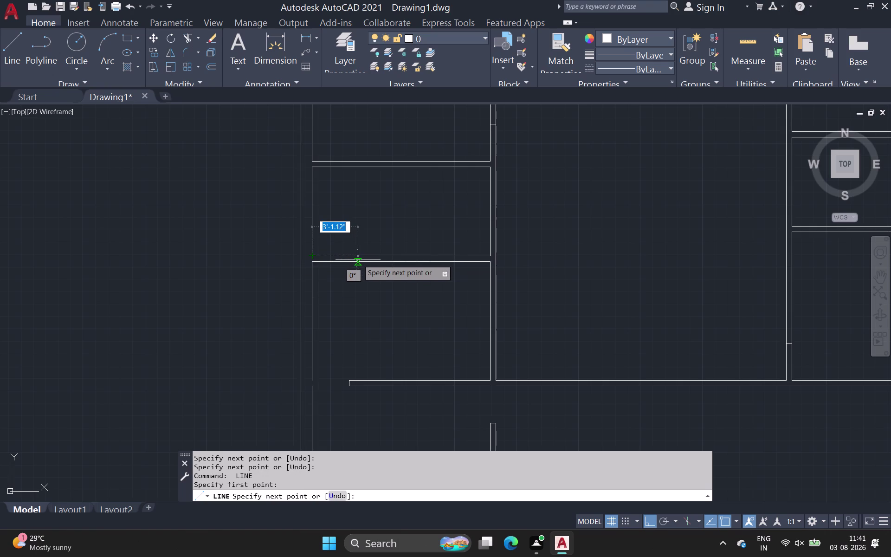
key(2)
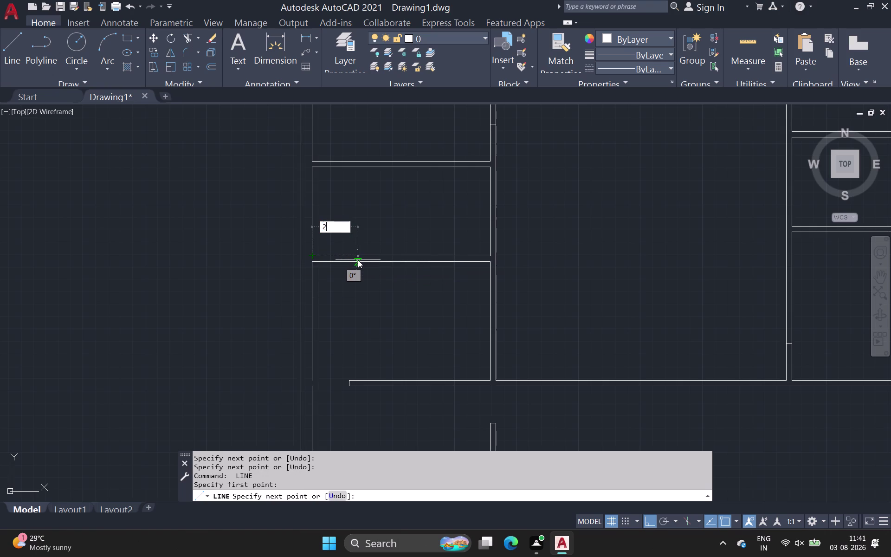
key(period)
text(5')
key(Return)
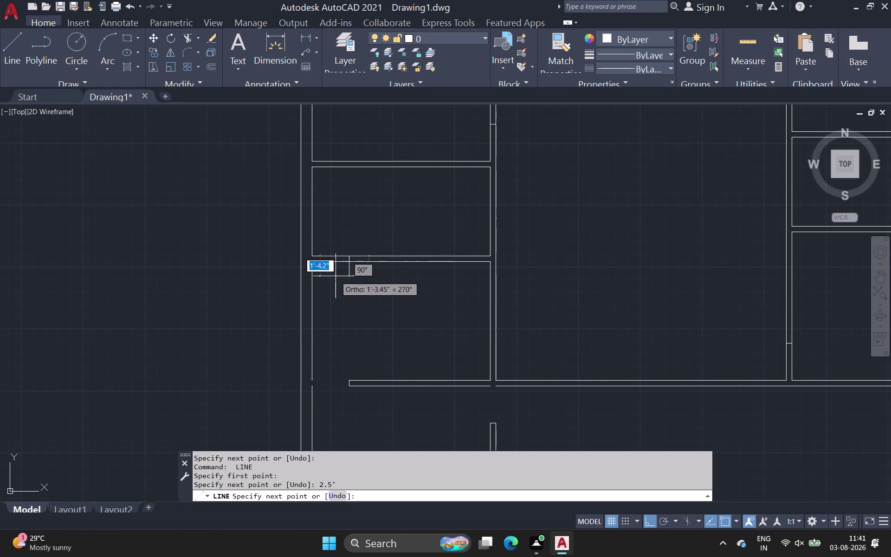
Add a short perpendicular segment to finish the jamb line.
scroll(up, 3)
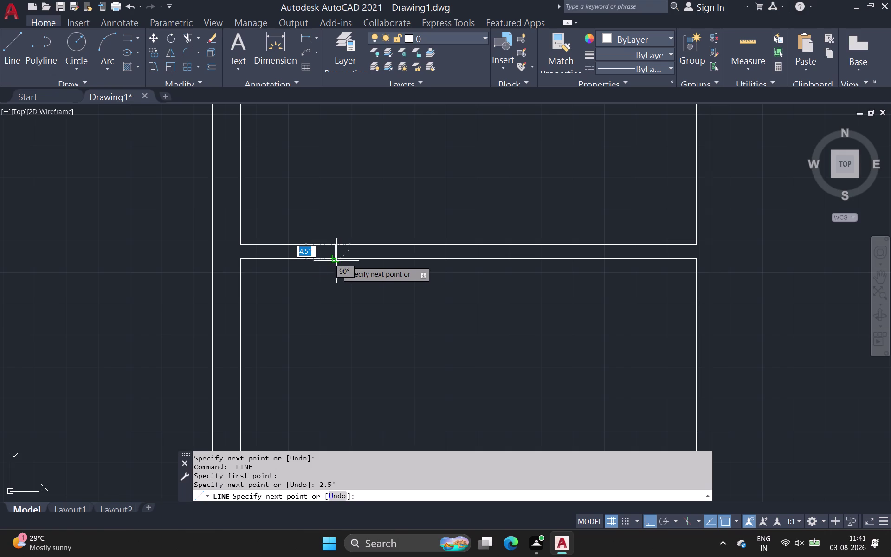
click(337, 260)
key(space)
scroll(down, 3)
middle_drag(351, 287, 352, 287)
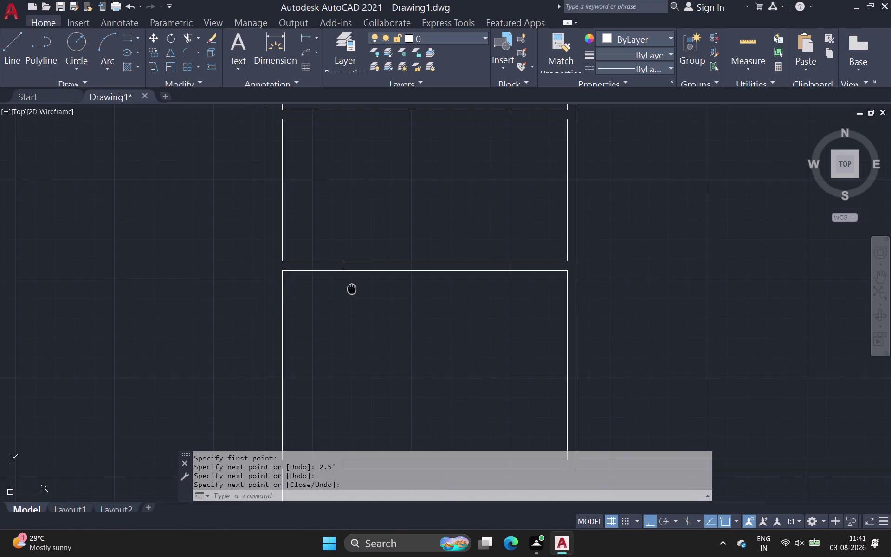
middle_drag(352, 287, 341, 314)
scroll(down, 3)
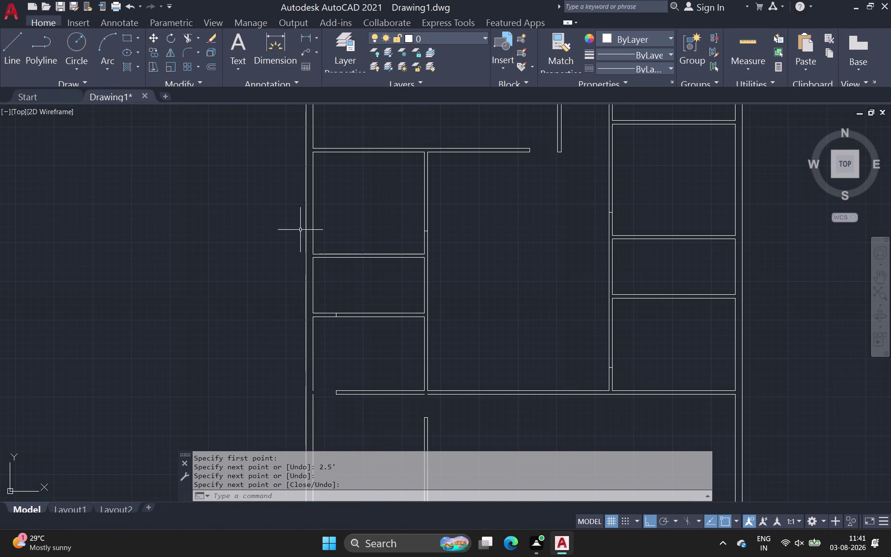
drag(13, 43, 15, 49)
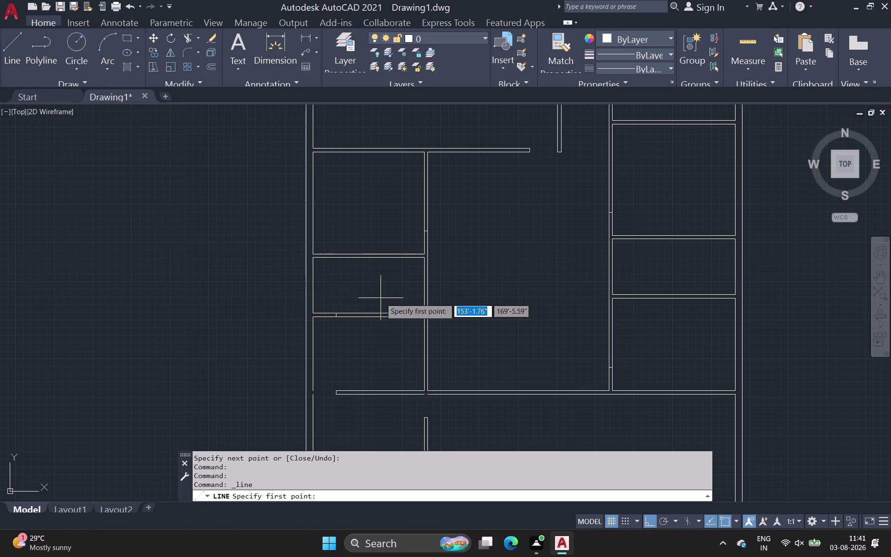
Draw a 2.5' jamb line with a short perpendicular tick at the next interior wall.
scroll(up, 3)
scroll(up, 3)
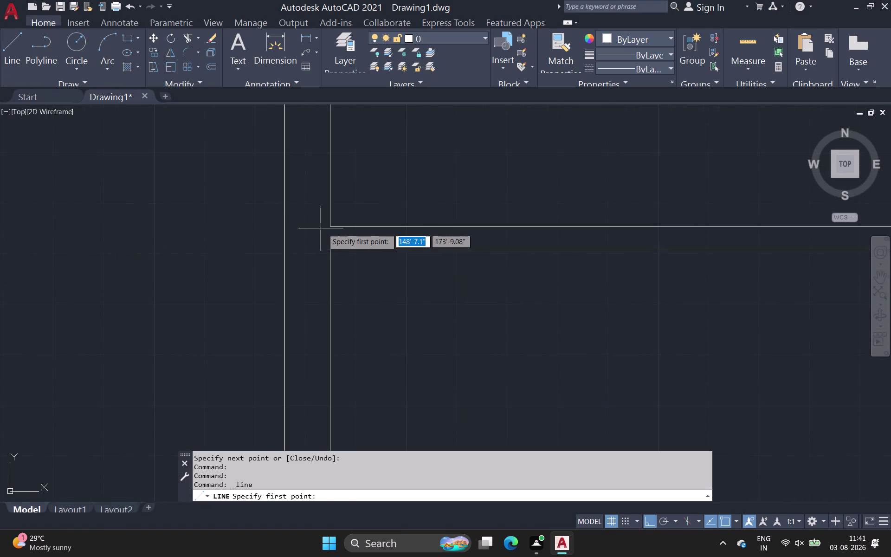
click(330, 227)
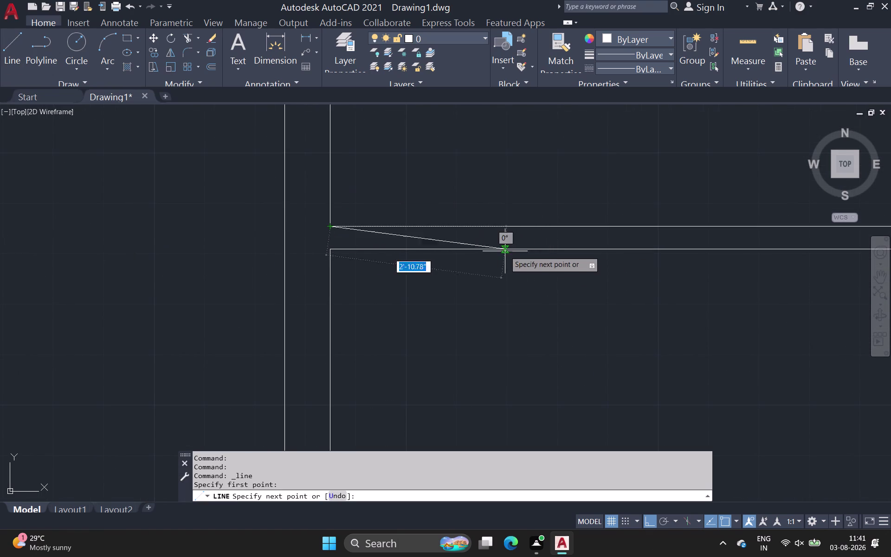
key(2)
key(period)
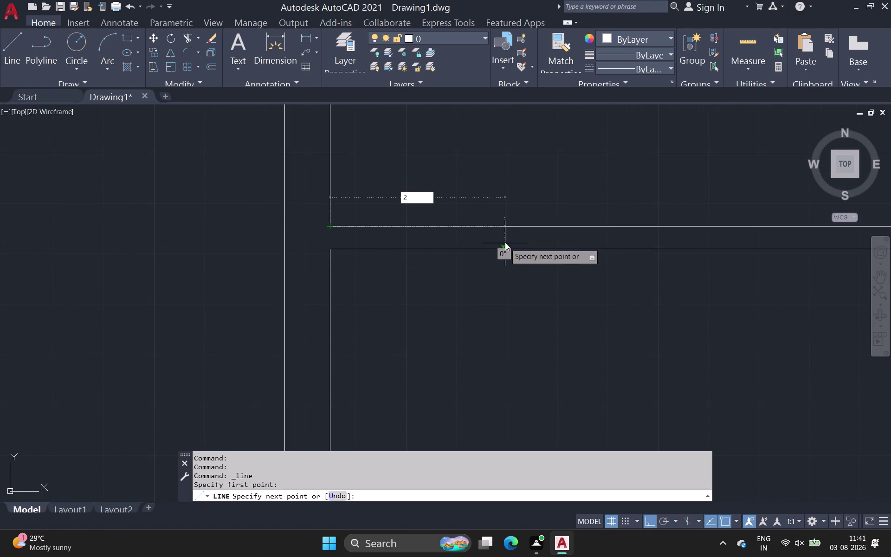
text(5')
key(space)
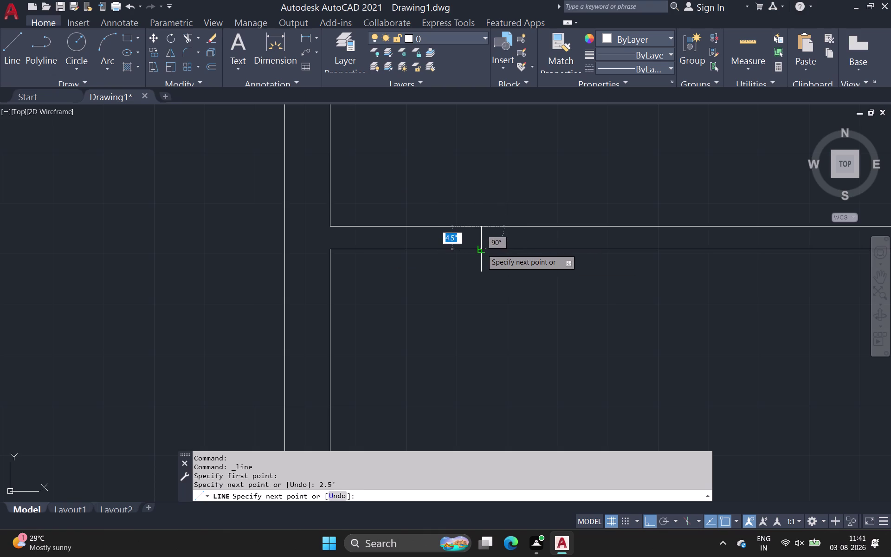
click(482, 249)
key(space)
Draw another 2.5' jamb line with a perpendicular tick at the upper right rooms' wall.
scroll(down, 3)
middle_drag(489, 258, 366, 296)
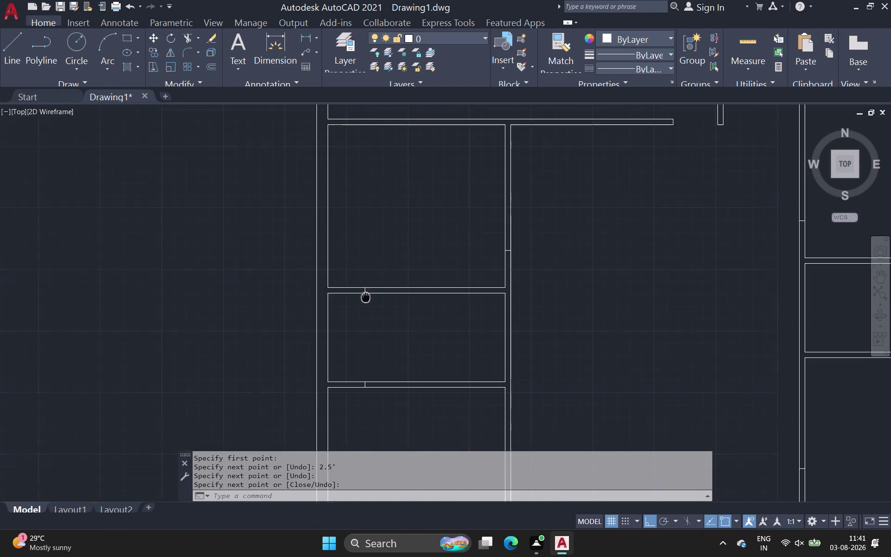
middle_drag(367, 296, 363, 296)
scroll(up, 3)
middle_drag(592, 275, 315, 317)
scroll(down, 3)
scroll(down, 3)
middle_drag(444, 246, 443, 247)
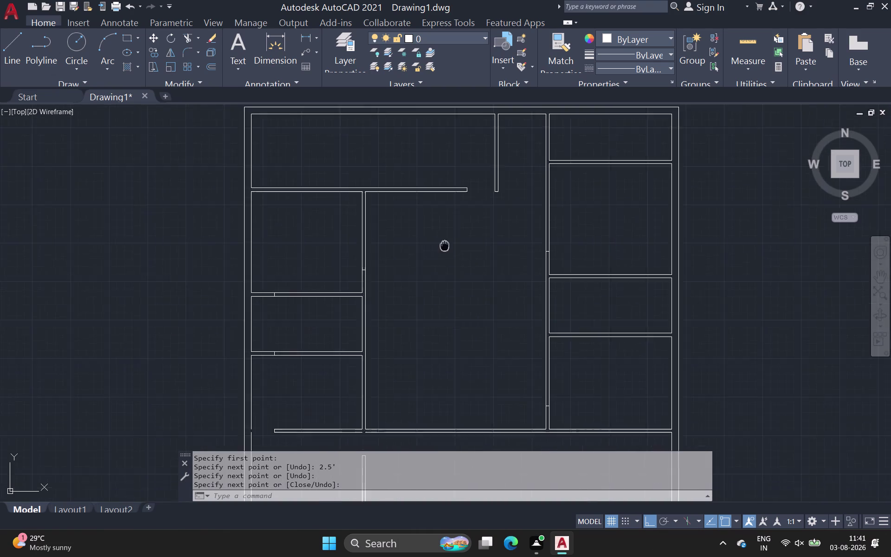
middle_drag(443, 247, 290, 254)
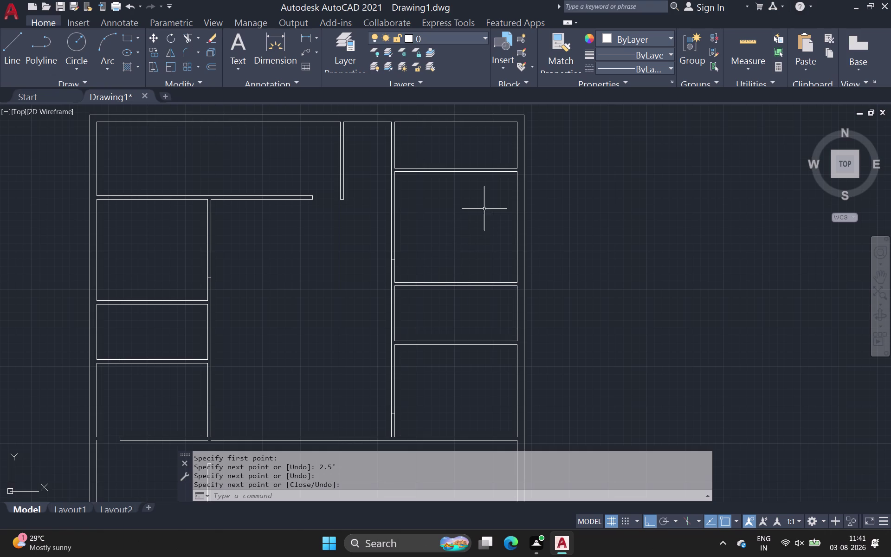
click(9, 45)
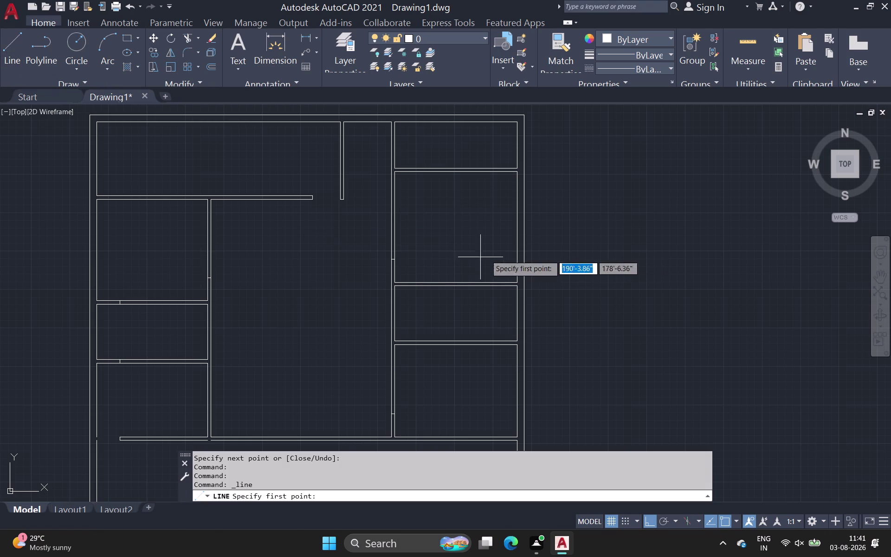
scroll(up, 3)
click(517, 117)
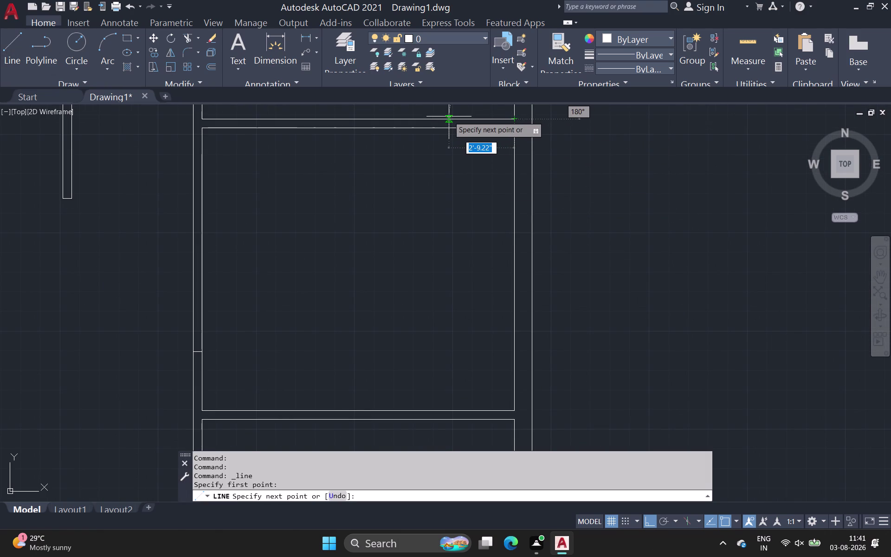
key(2)
text(.5)
key(apostrophe)
key(Return)
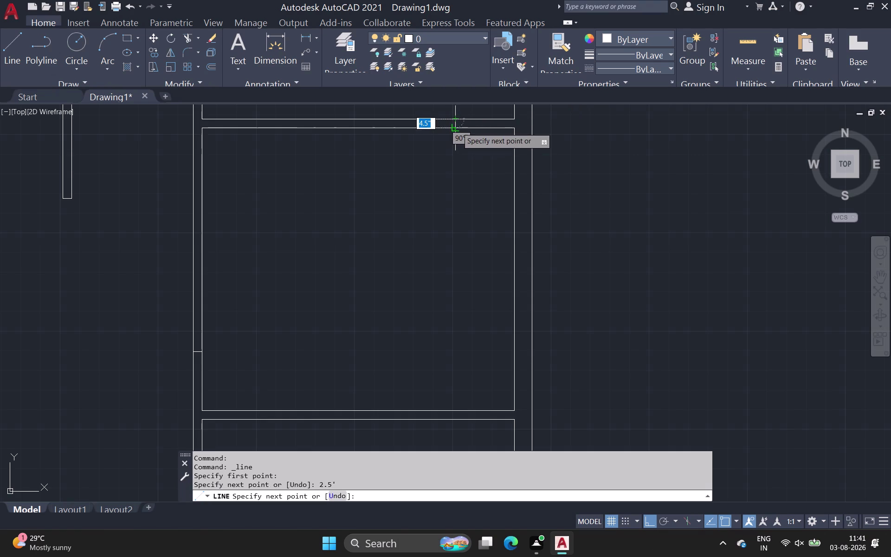
click(458, 128)
key(space)
Zoom out to the whole floor plan and begin trimming the wall lines.
scroll(down, 3)
middle_drag(469, 181, 451, 339)
scroll(down, 3)
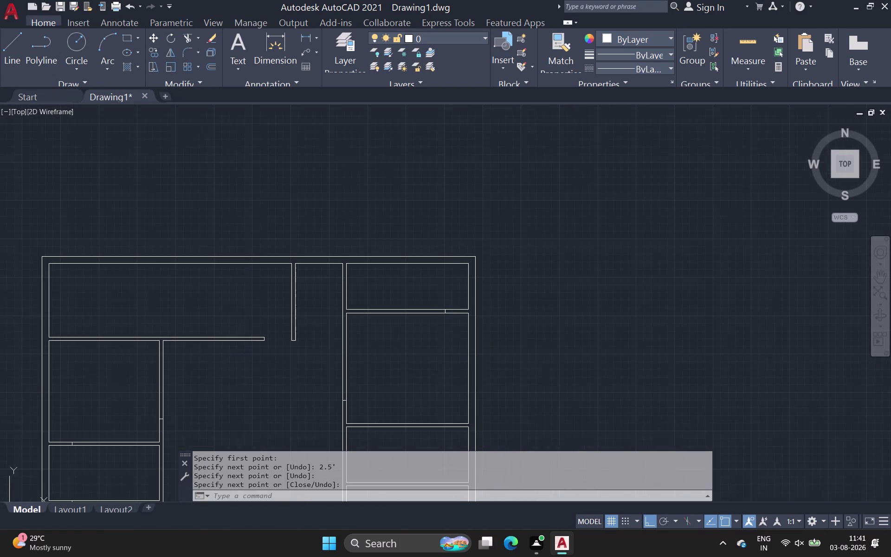
middle_drag(451, 339, 450, 340)
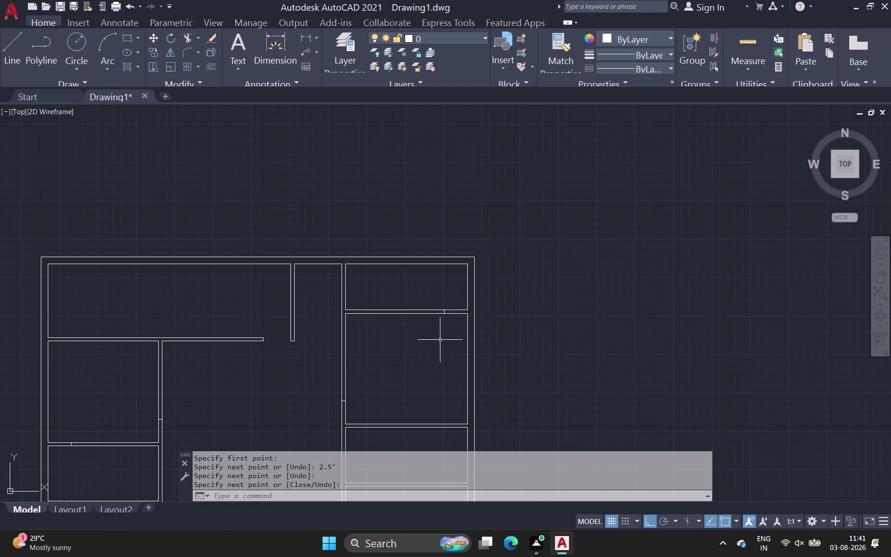
middle_drag(425, 354, 413, 326)
scroll(down, 3)
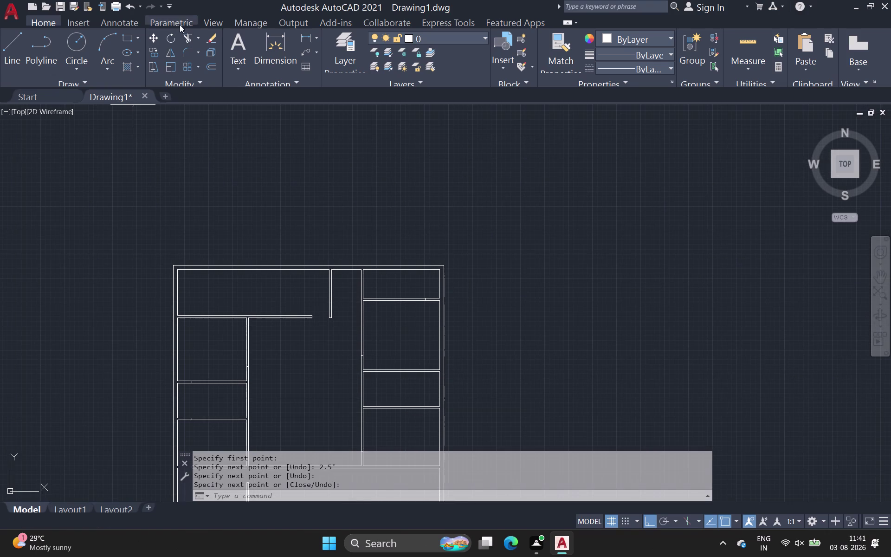
click(186, 38)
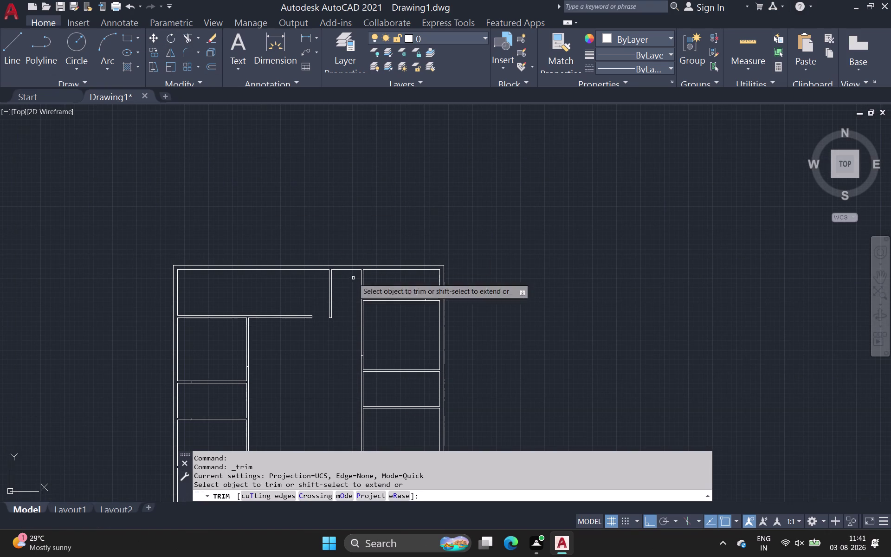
Fence-trim the wall lines between the jamb lines.
scroll(up, 3)
drag(447, 238, 460, 312)
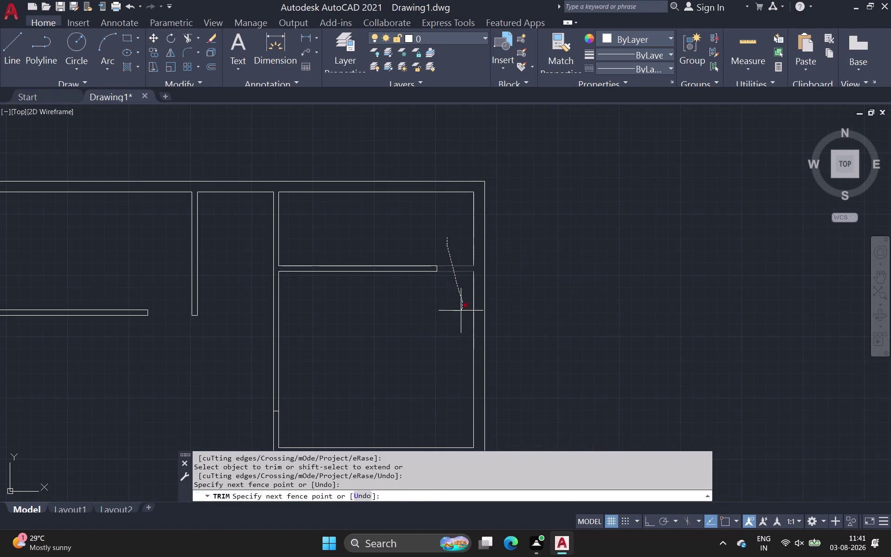
drag(461, 311, 458, 317)
scroll(down, 3)
middle_drag(440, 330, 463, 266)
scroll(down, 3)
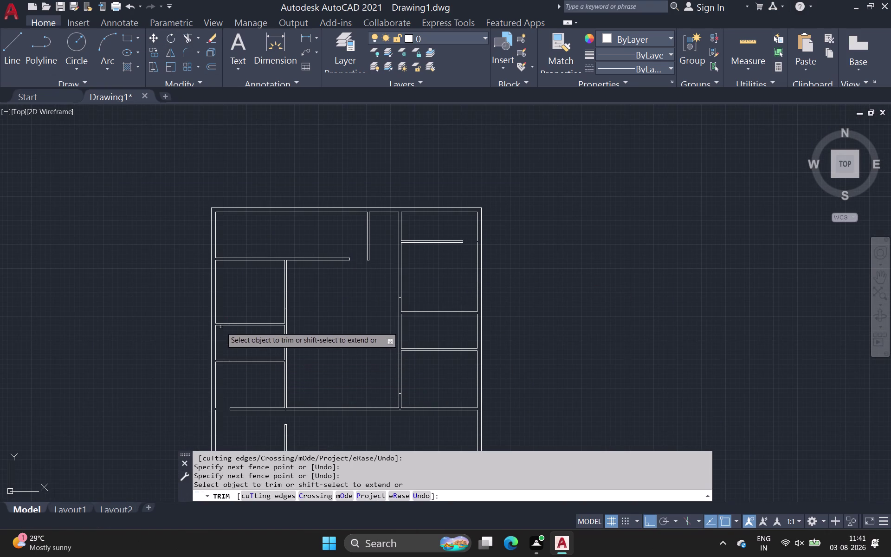
Trim the overlapping wall line at the partition junction, undoing and redoing the trim.
scroll(up, 3)
drag(222, 335, 223, 416)
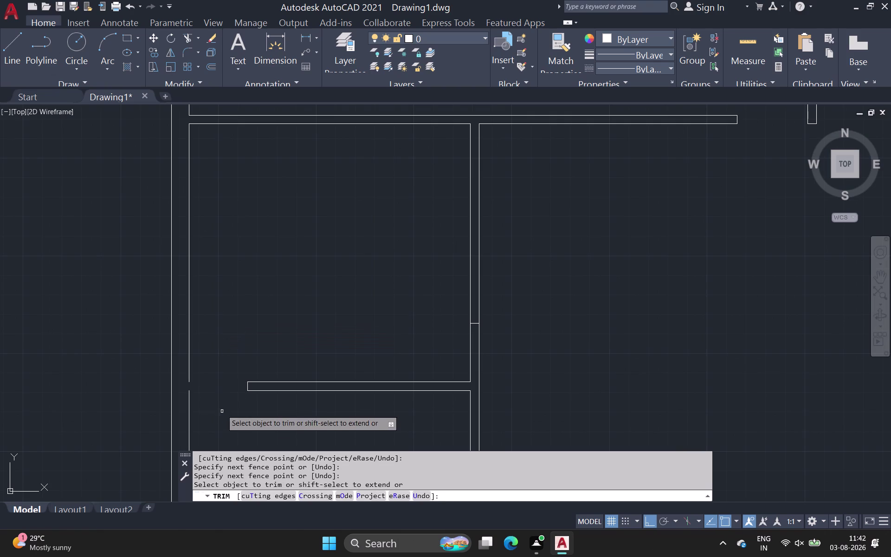
drag(395, 349, 575, 345)
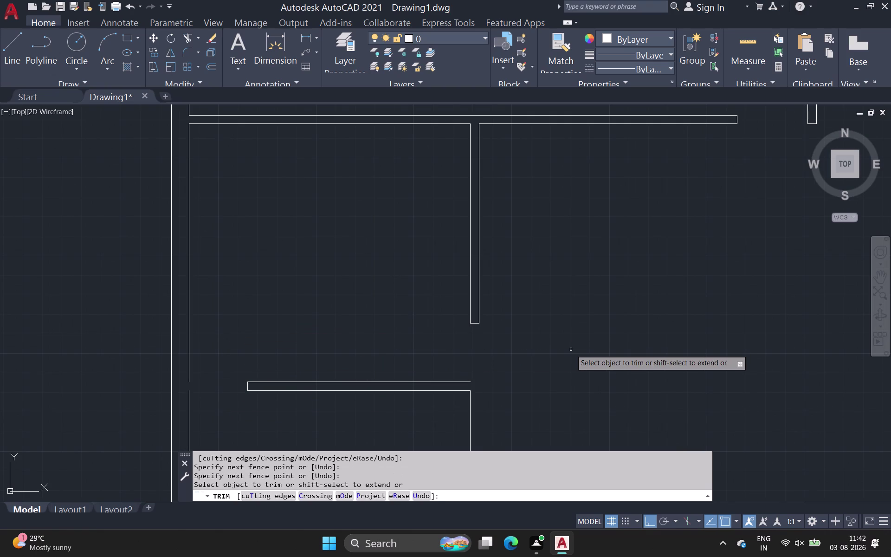
key(ctrl+z)
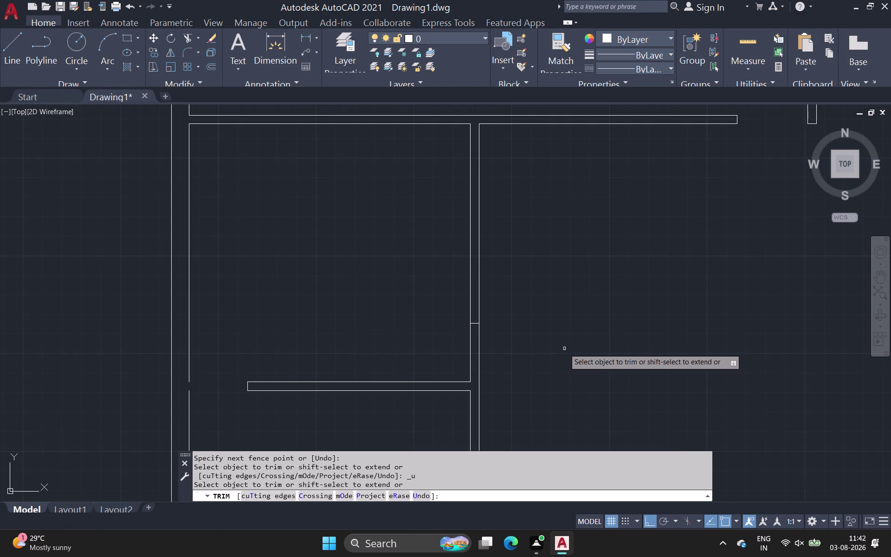
drag(511, 353, 415, 349)
scroll(down, 3)
middle_drag(498, 372, 476, 328)
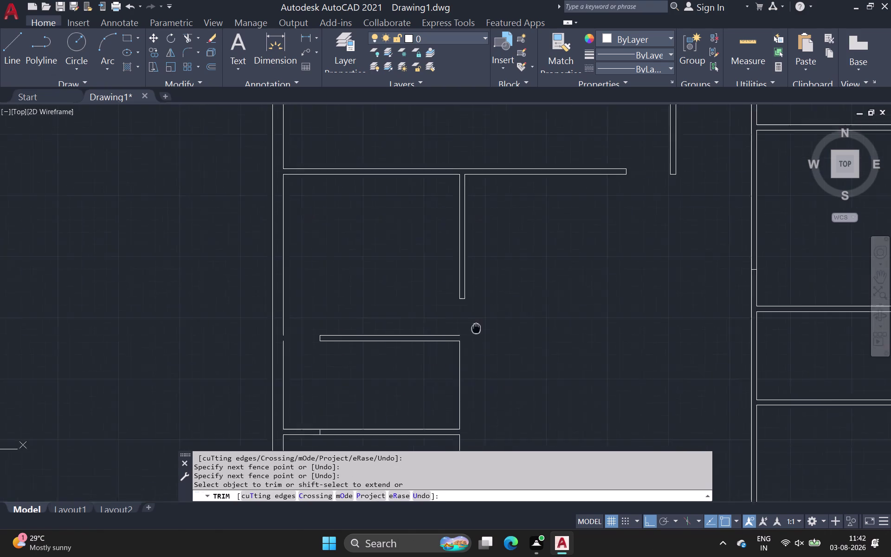
middle_drag(476, 328, 441, 271)
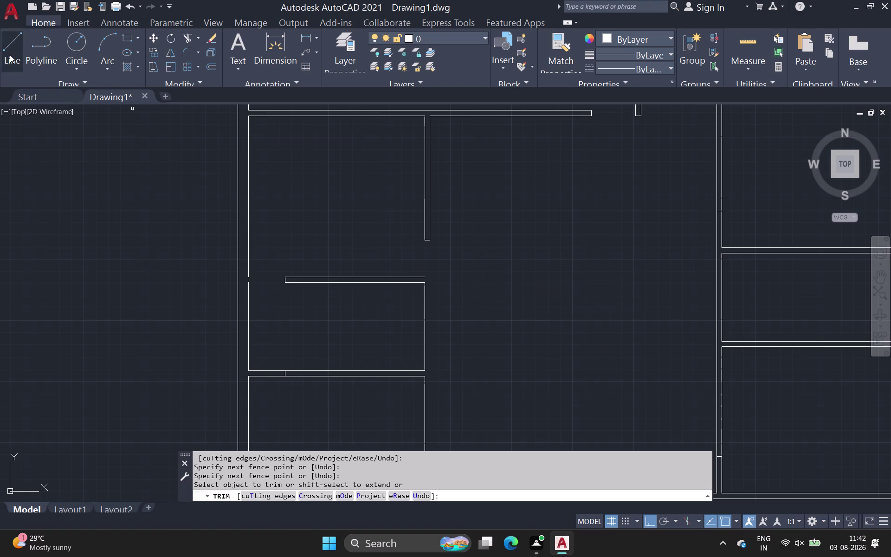
Draw a 4.5" line from the wall corner to the wall edge.
click(10, 55)
scroll(up, 3)
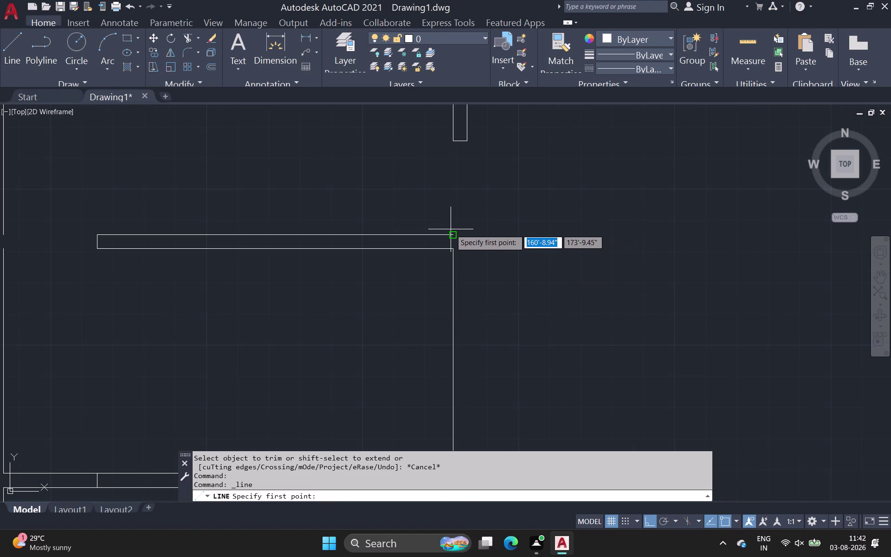
click(450, 233)
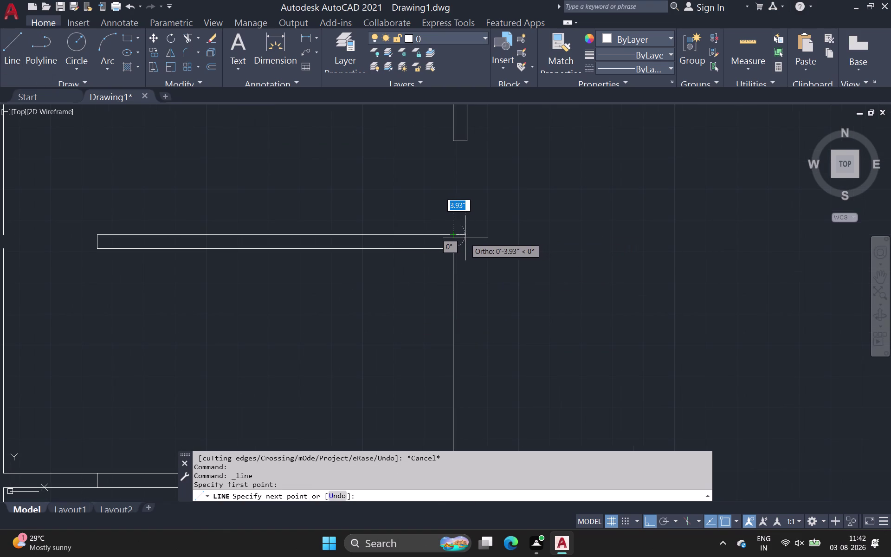
key(4)
text(.5)
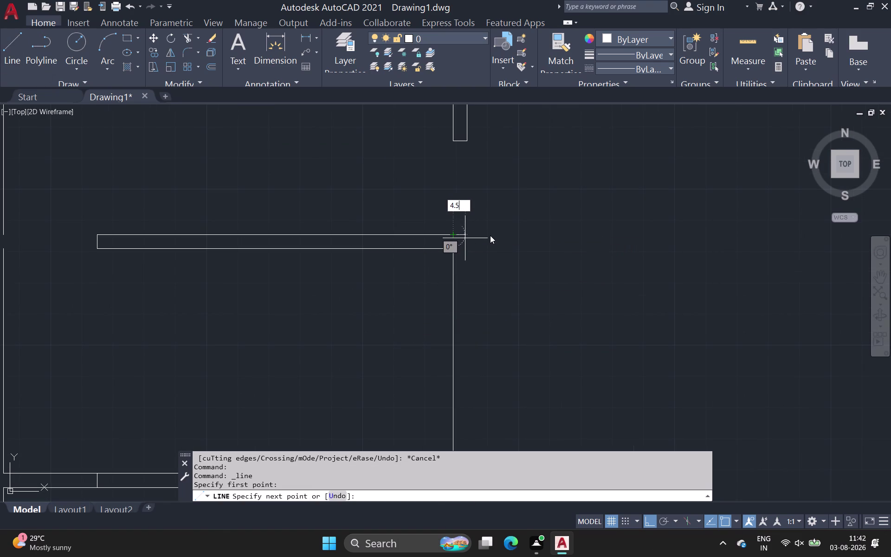
key(space)
middle_drag(472, 293, 422, 161)
scroll(down, 3)
scroll(down, 3)
middle_drag(436, 364, 397, 156)
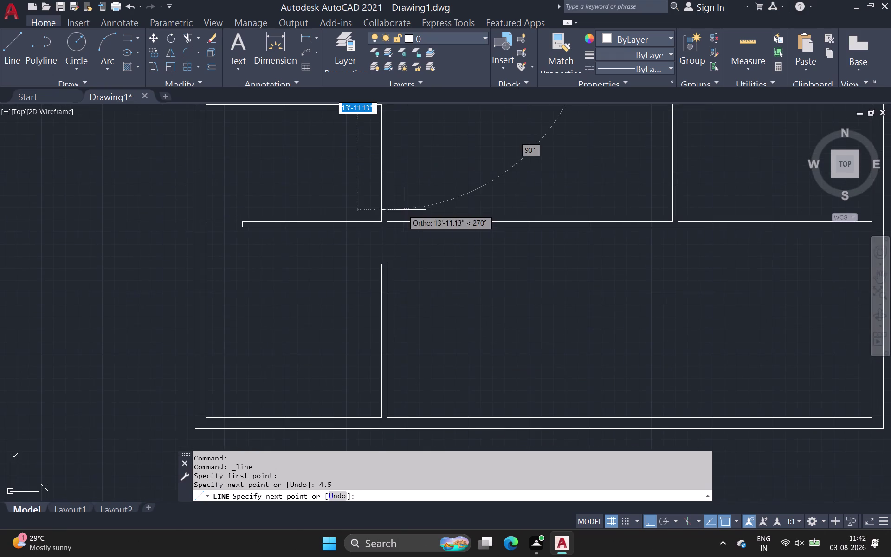
scroll(up, 3)
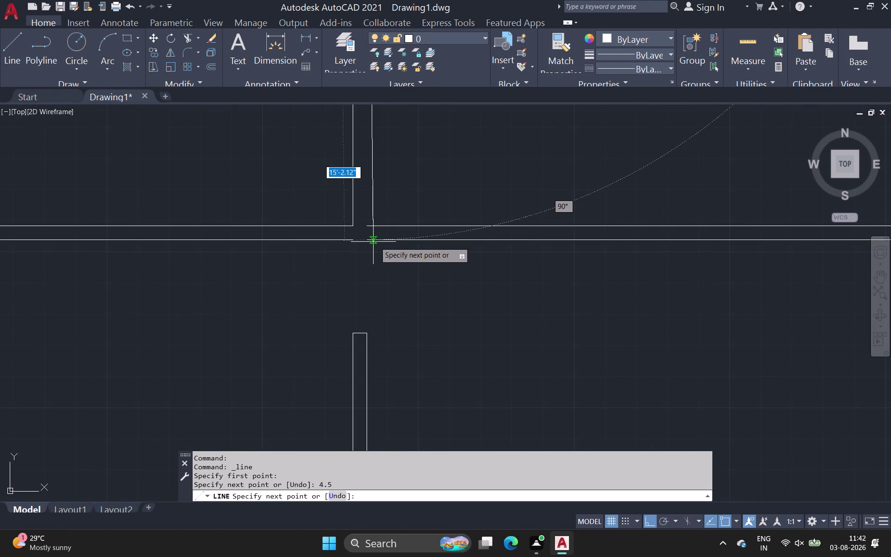
click(365, 240)
key(space)
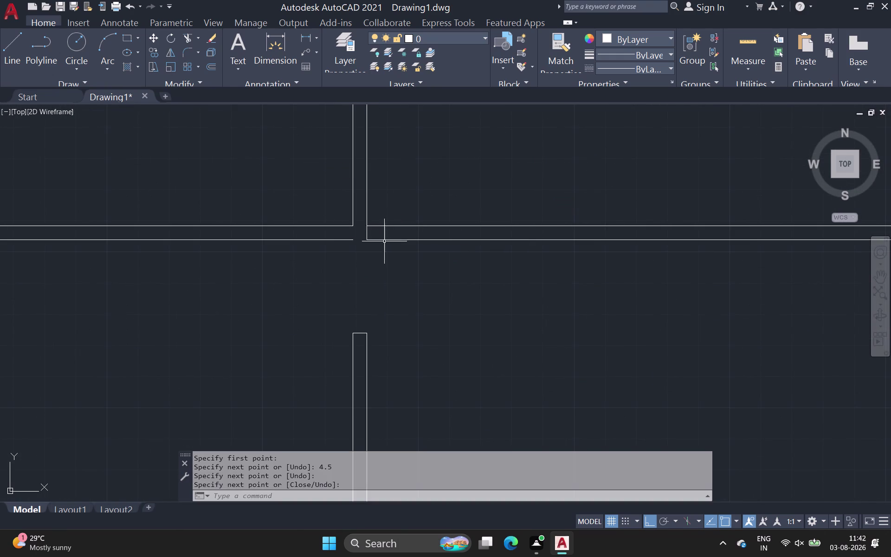
Draw a closing line from the wall end across the wall opening.
scroll(down, 3)
middle_click(431, 191)
scroll(up, 3)
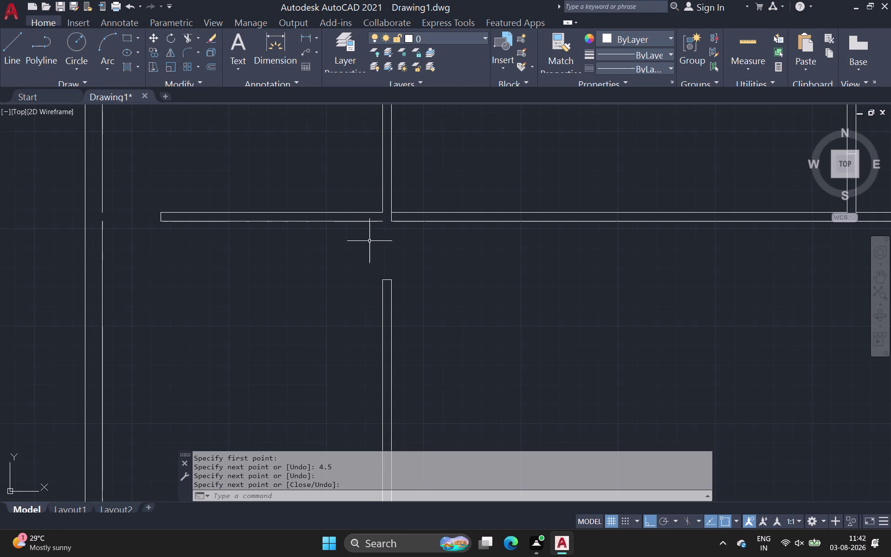
key(space)
click(381, 221)
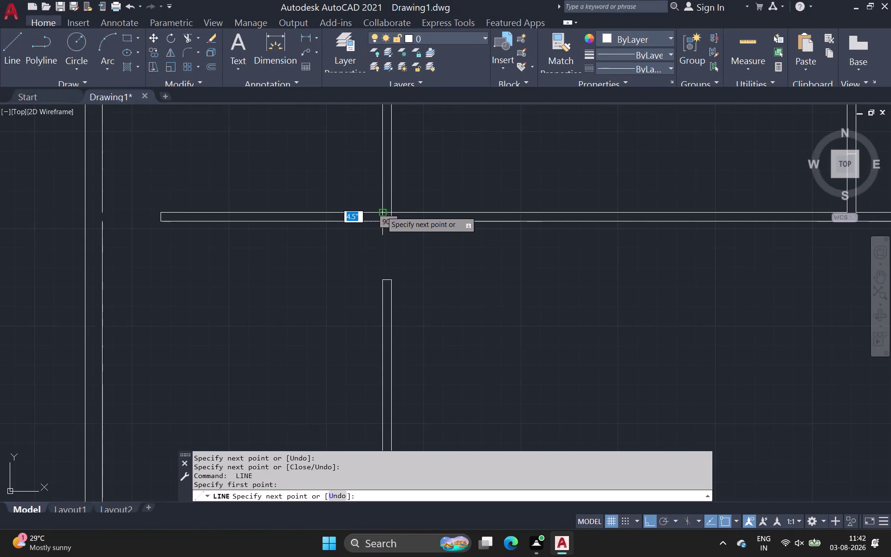
scroll(up, 3)
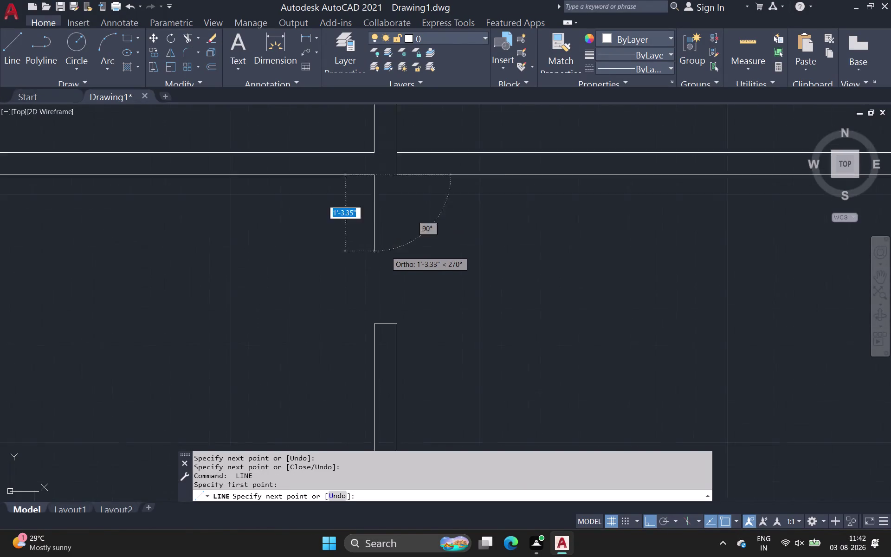
scroll(up, 3)
middle_drag(366, 185, 384, 326)
scroll(down, 3)
scroll(up, 3)
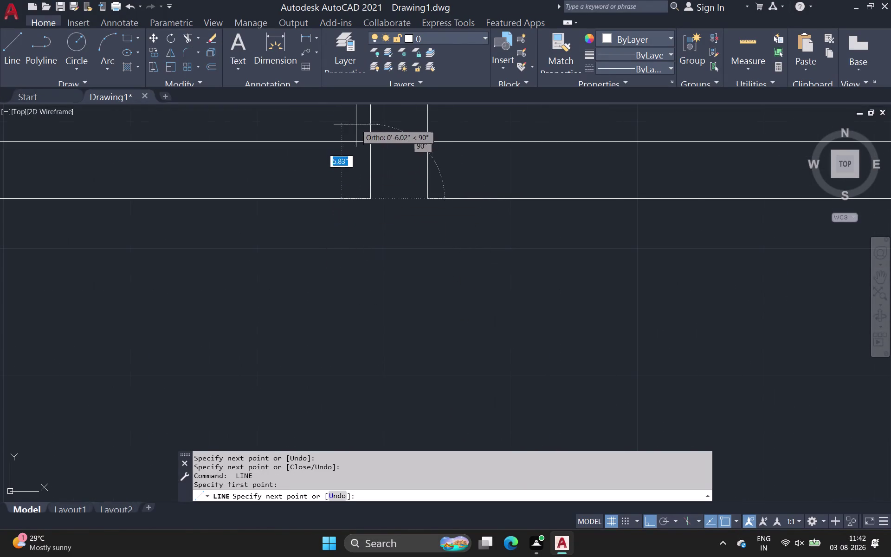
click(369, 138)
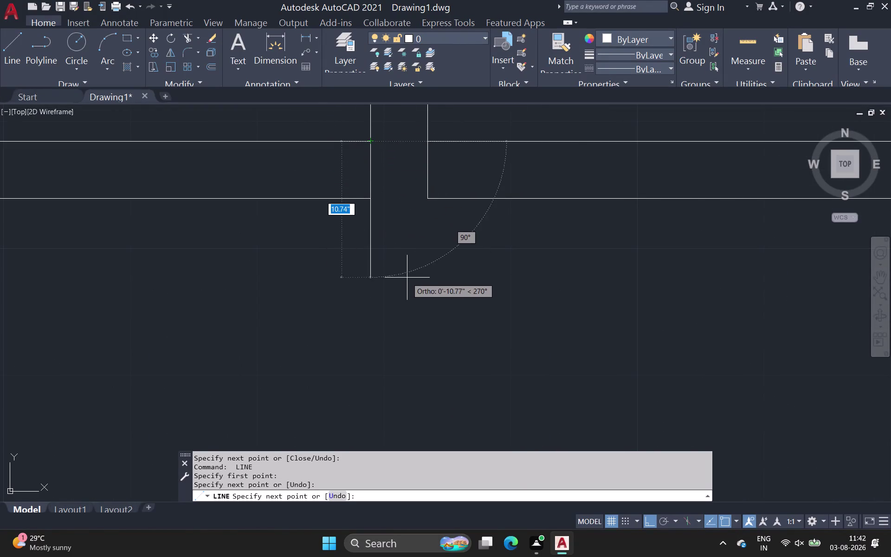
scroll(down, 3)
middle_drag(438, 352, 439, 340)
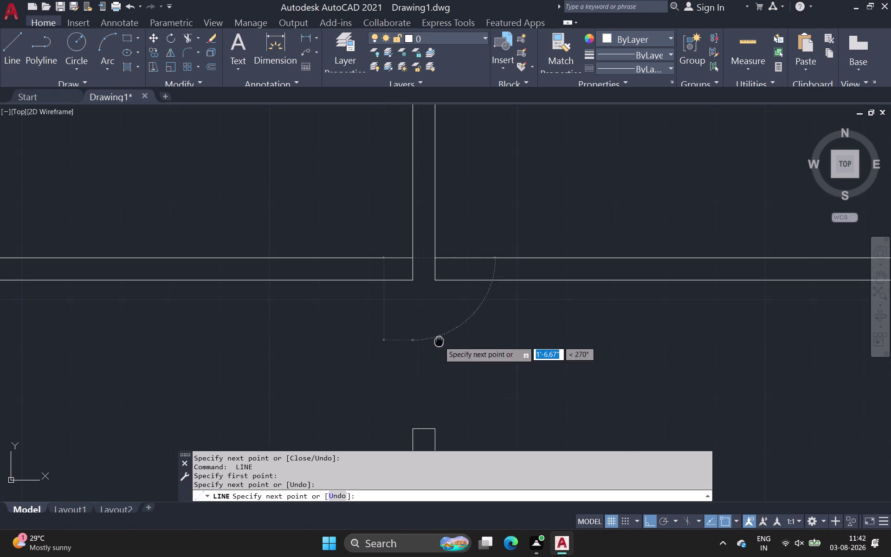
middle_drag(440, 340, 436, 340)
key(space)
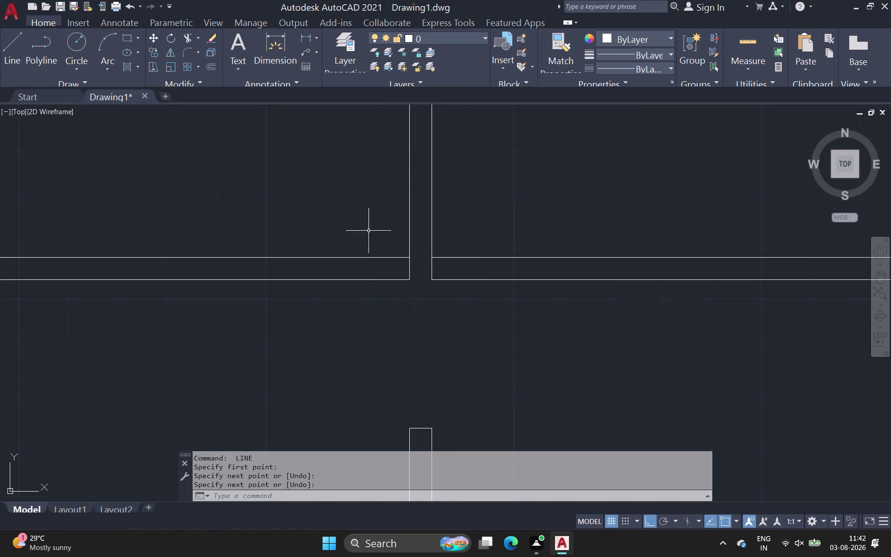
Draw a line across the other wall opening and select the extra vertical line.
drag(4, 54, 12, 58)
scroll(up, 3)
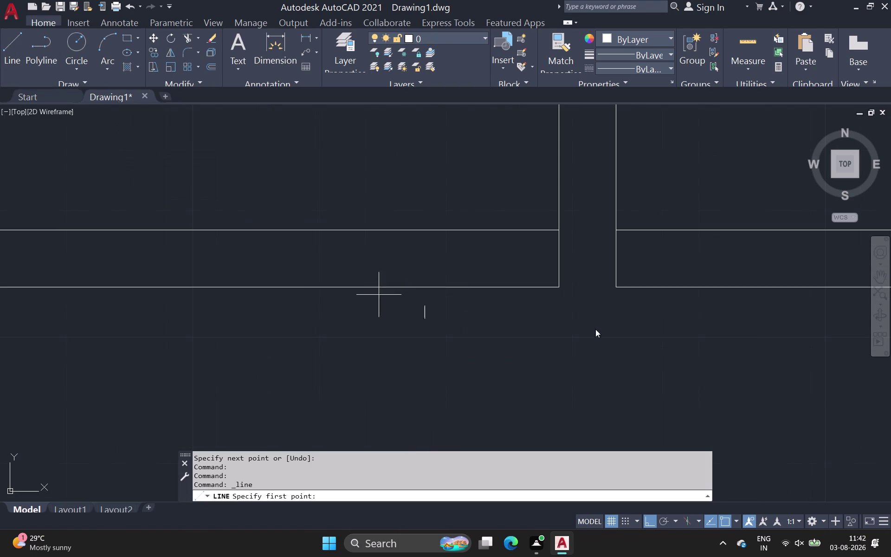
click(561, 286)
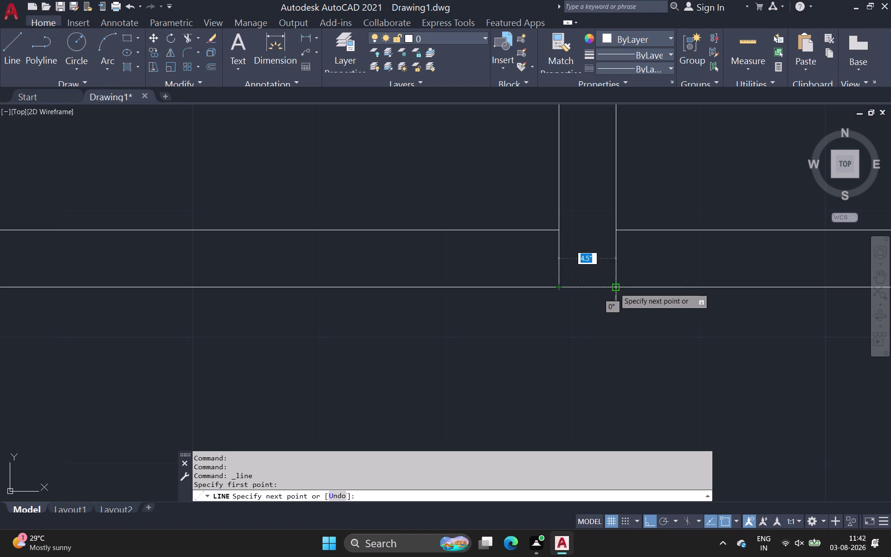
click(620, 287)
key(space)
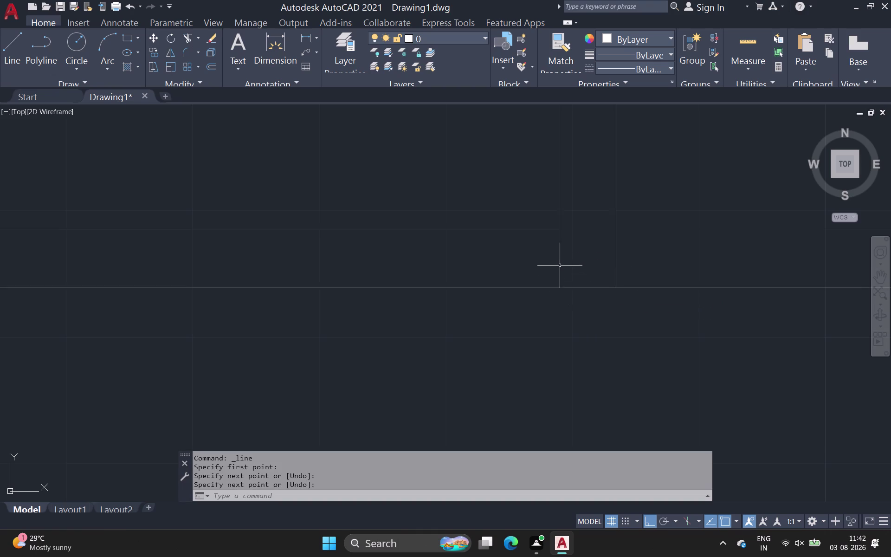
click(557, 263)
Delete the stray vertical line near the wall opening.
click(567, 279)
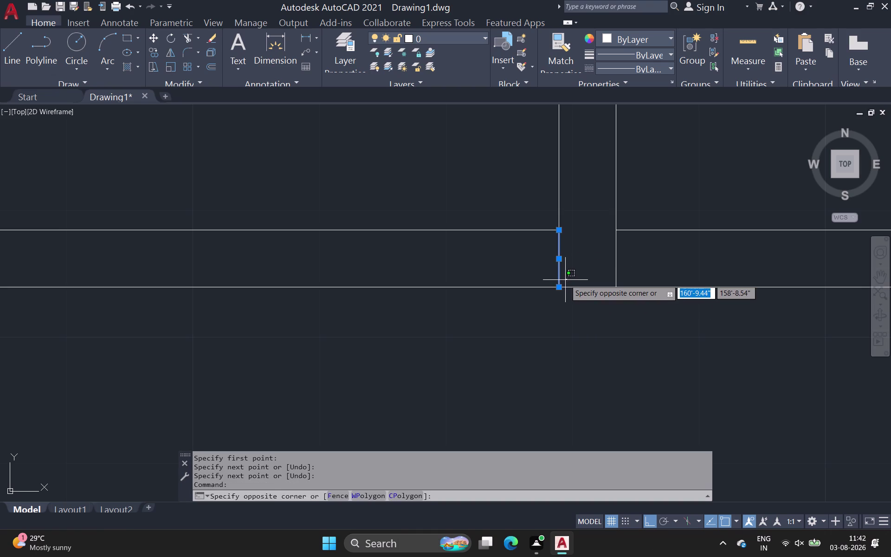
key(Delete)
key(Delete)
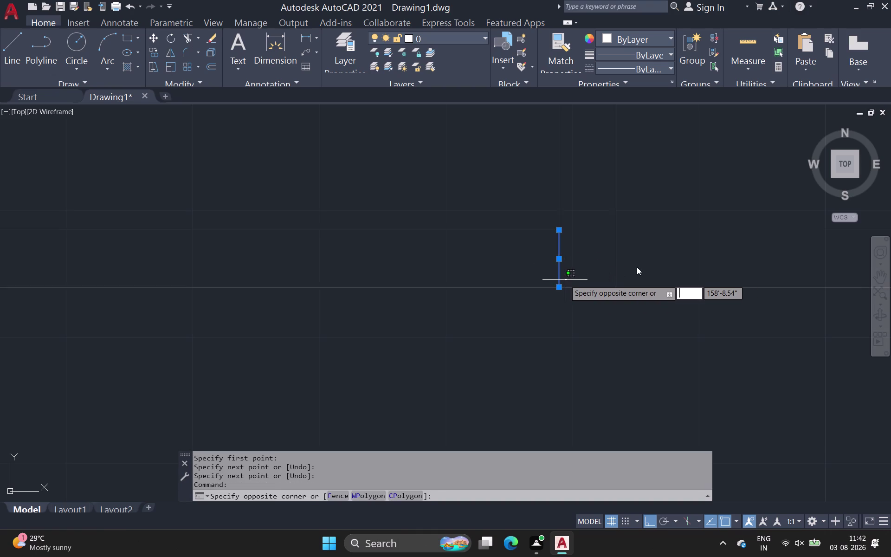
key(Delete)
key(Escape)
key(Delete)
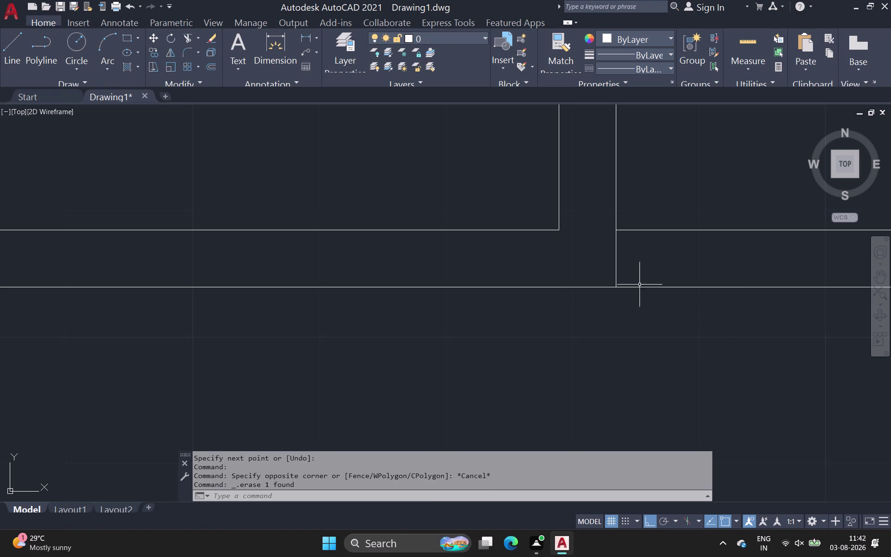
Stretch the vertical wall line up to the upper wall, then undo the changes.
click(616, 268)
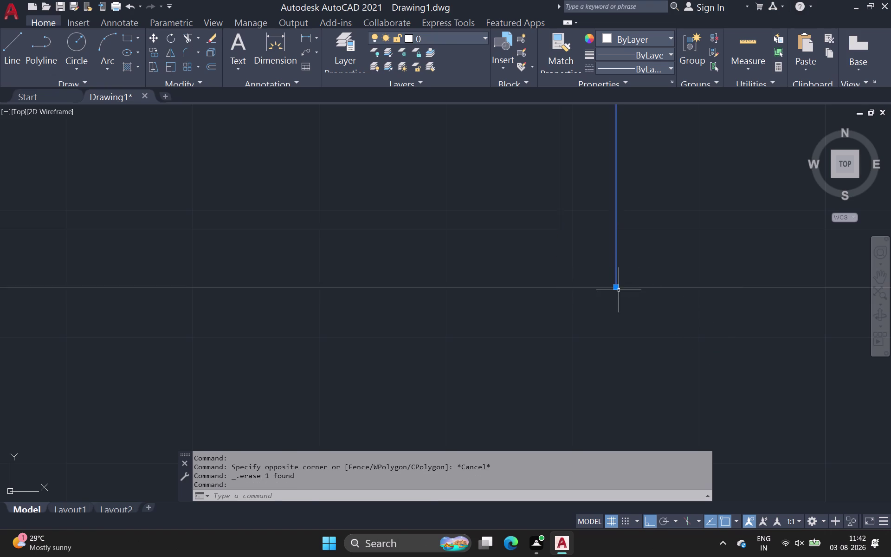
click(619, 290)
click(617, 287)
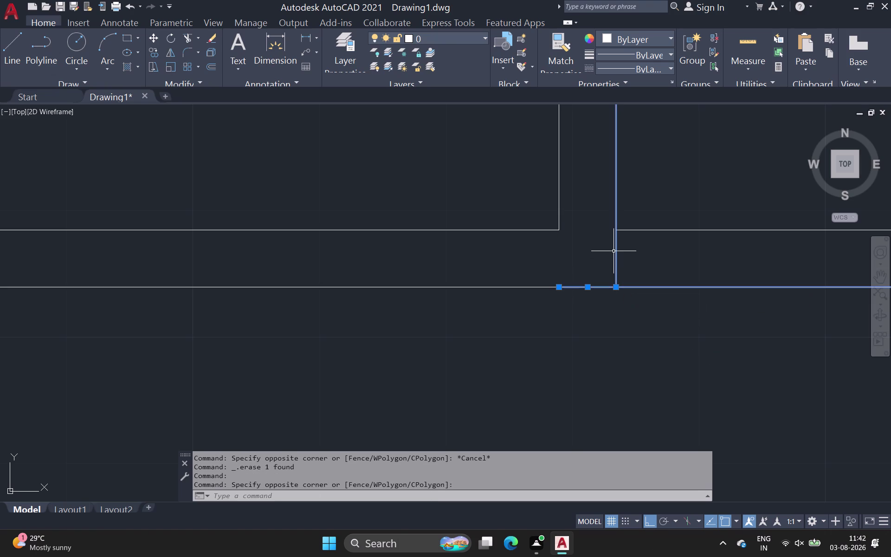
key(Escape)
click(614, 267)
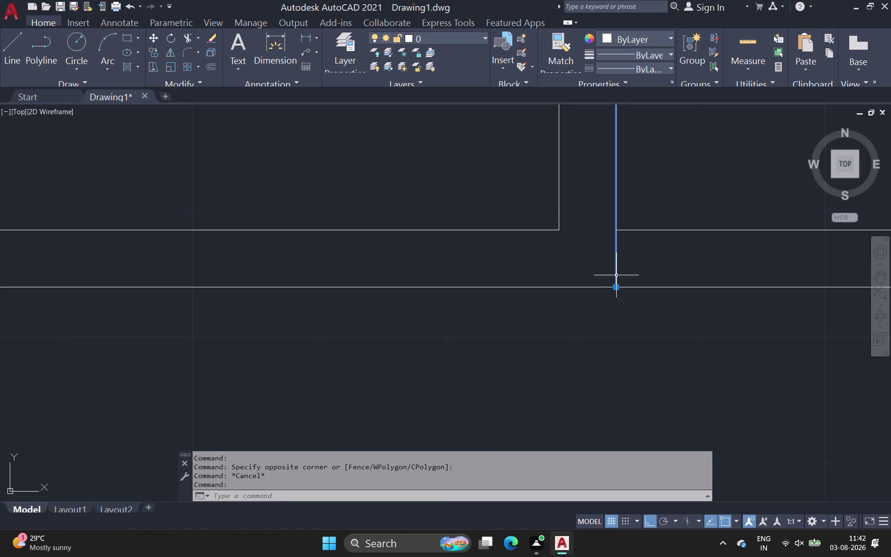
drag(616, 286, 617, 280)
click(616, 230)
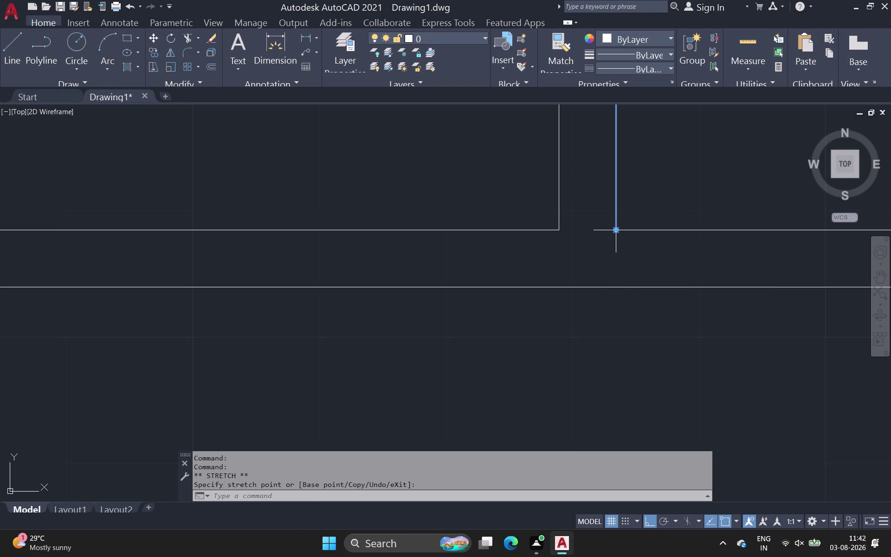
key(space)
scroll(down, 3)
middle_click(614, 248)
key(ctrl+z)
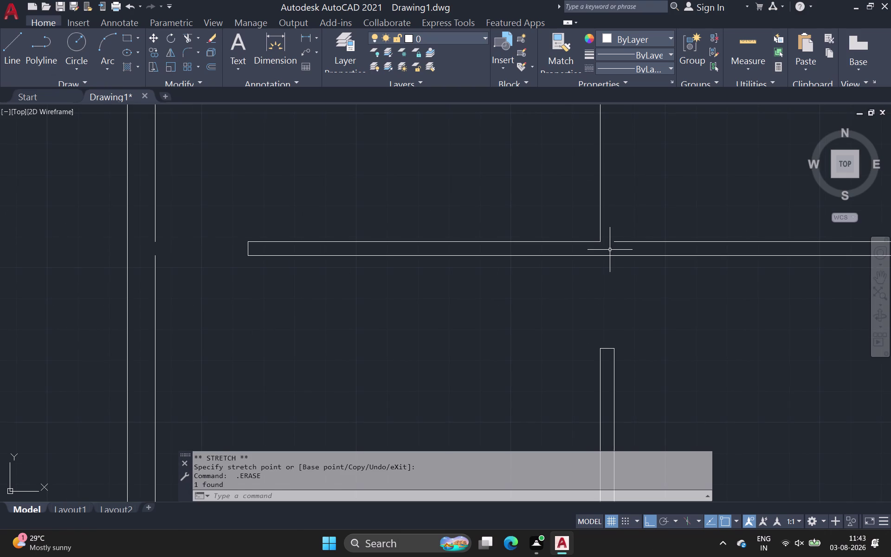
key(ctrl+z)
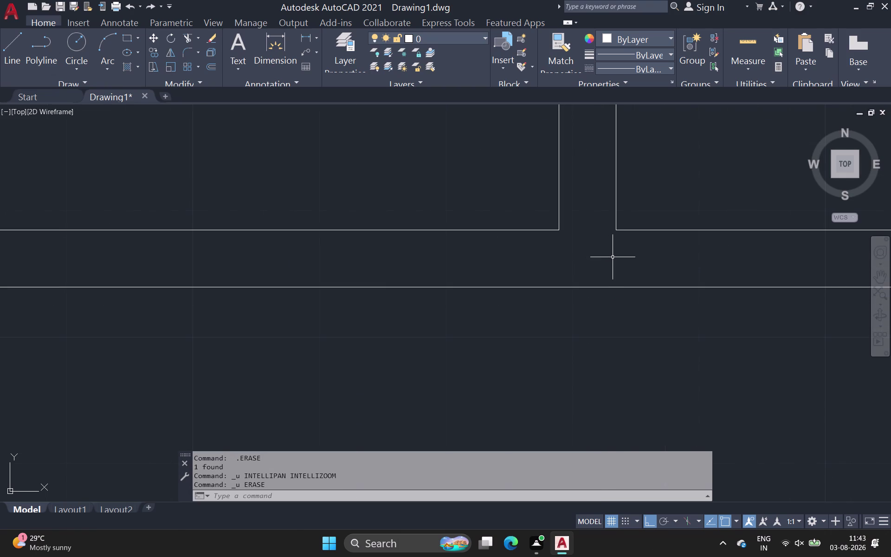
Erase the small stray line stub at the lower-left wall junction.
scroll(down, 3)
middle_drag(600, 279, 360, 340)
scroll(down, 3)
middle_drag(434, 240, 433, 356)
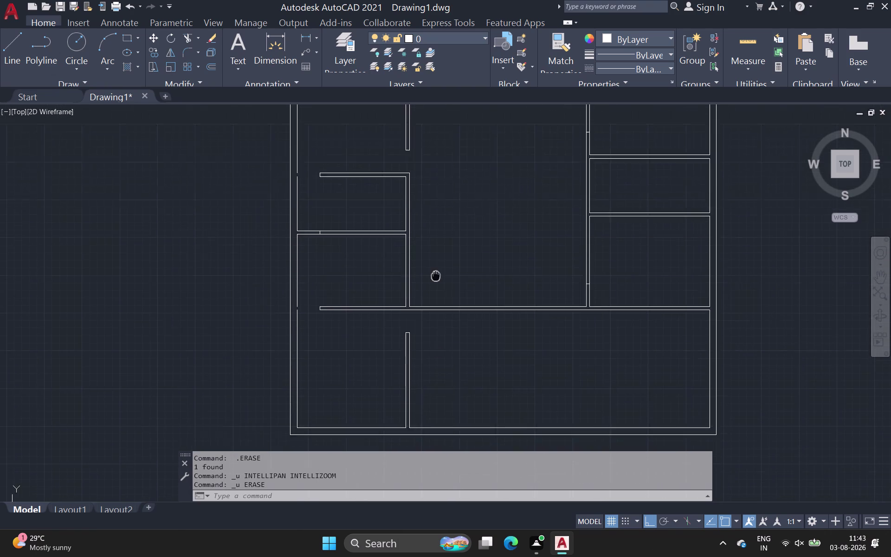
middle_drag(433, 357, 432, 356)
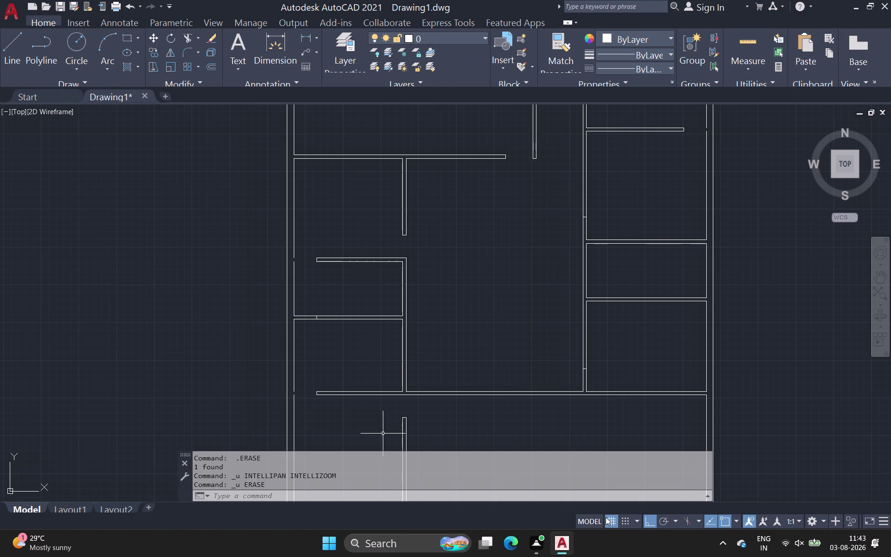
scroll(up, 3)
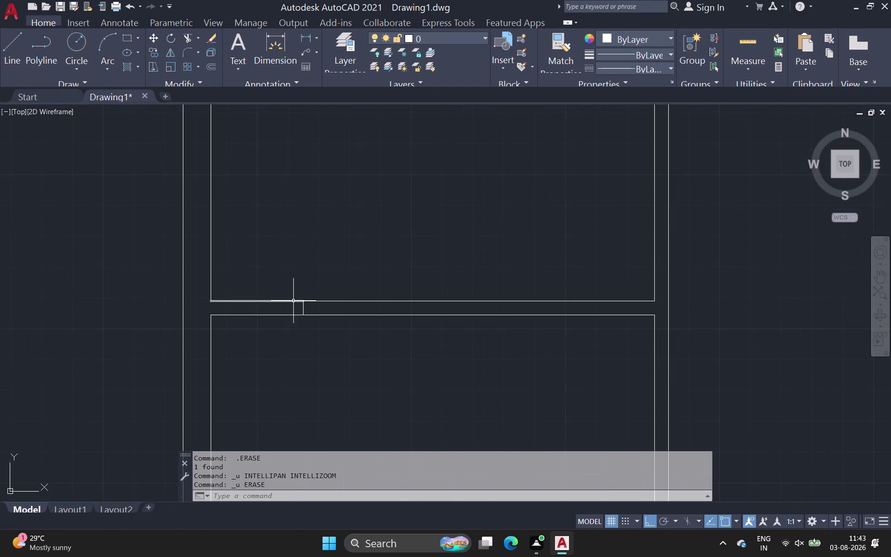
click(303, 306)
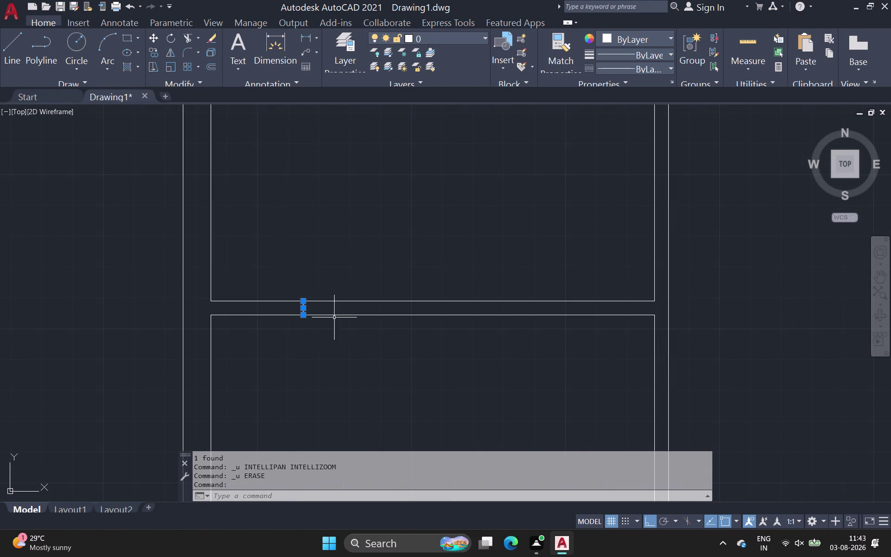
key(Delete)
Recentre the whole floor plan and start trimming the wall lines.
scroll(down, 3)
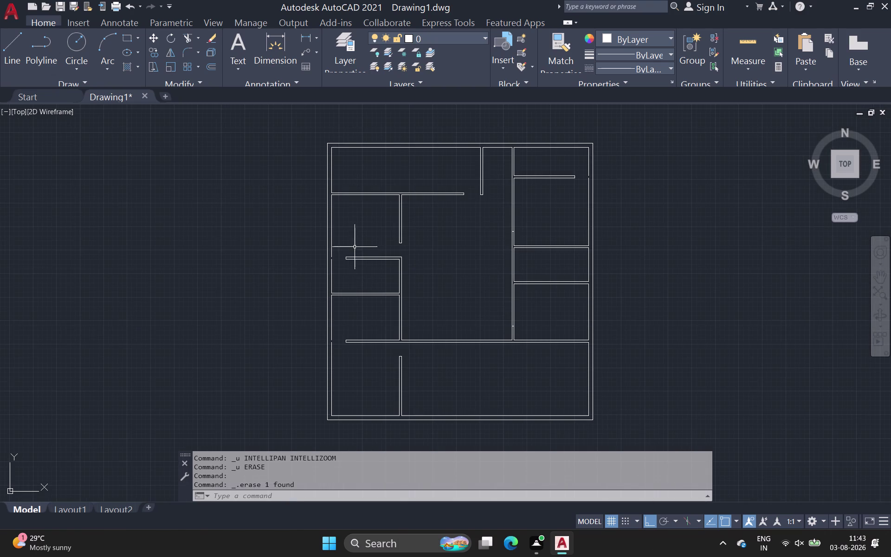
middle_drag(354, 247, 246, 311)
scroll(down, 3)
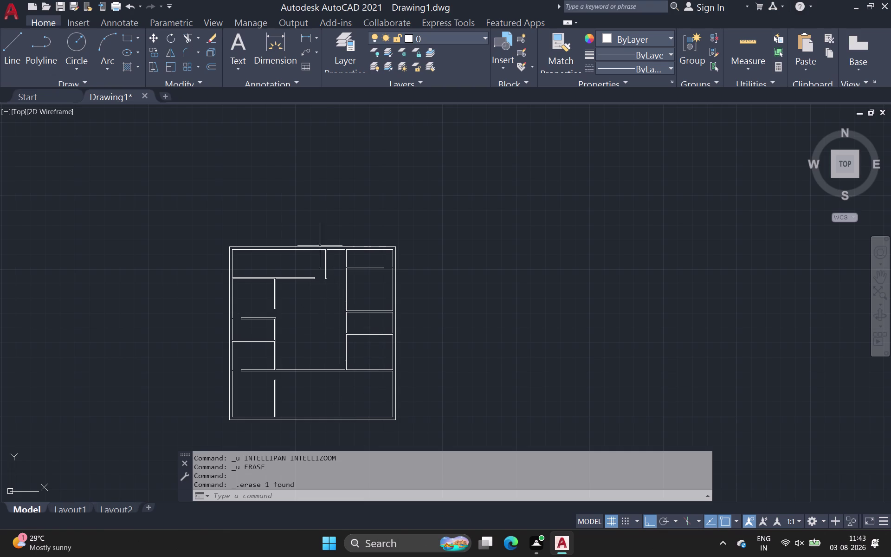
click(182, 32)
scroll(up, 3)
scroll(up, 3)
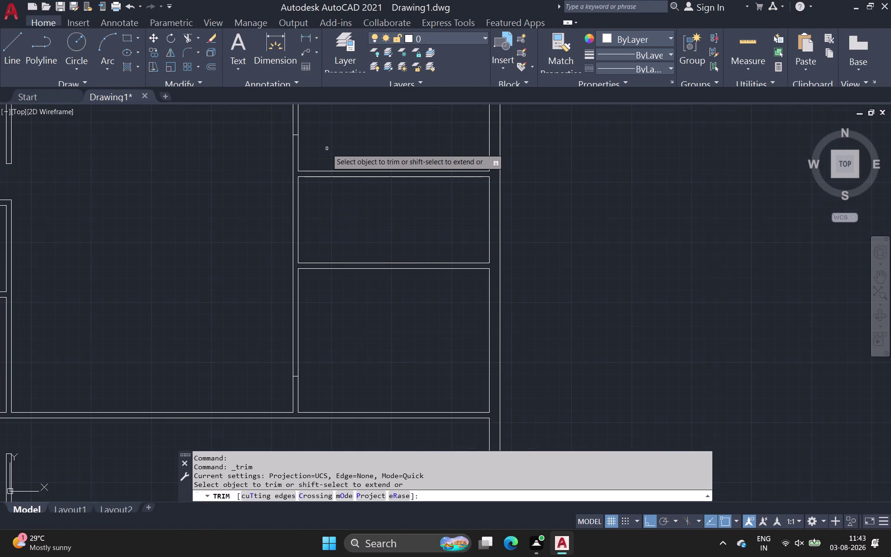
Fence-trim the wall lines at a right-side doorway, undoing one wrong cut and retrying.
drag(327, 149, 237, 149)
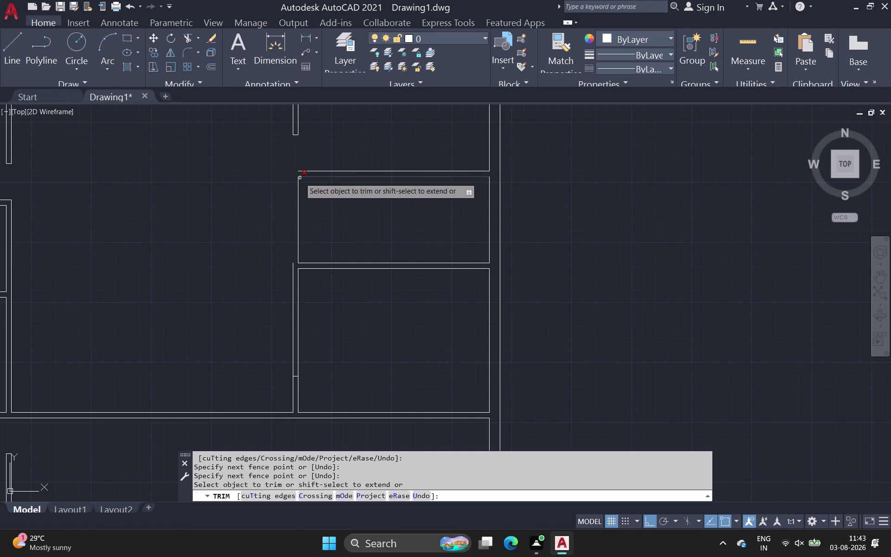
key(ctrl+z)
scroll(up, 3)
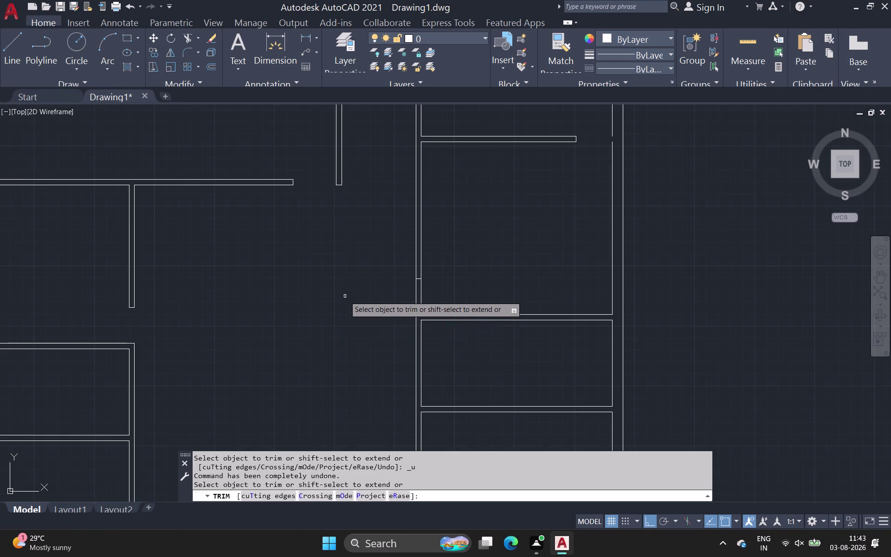
drag(348, 303, 442, 290)
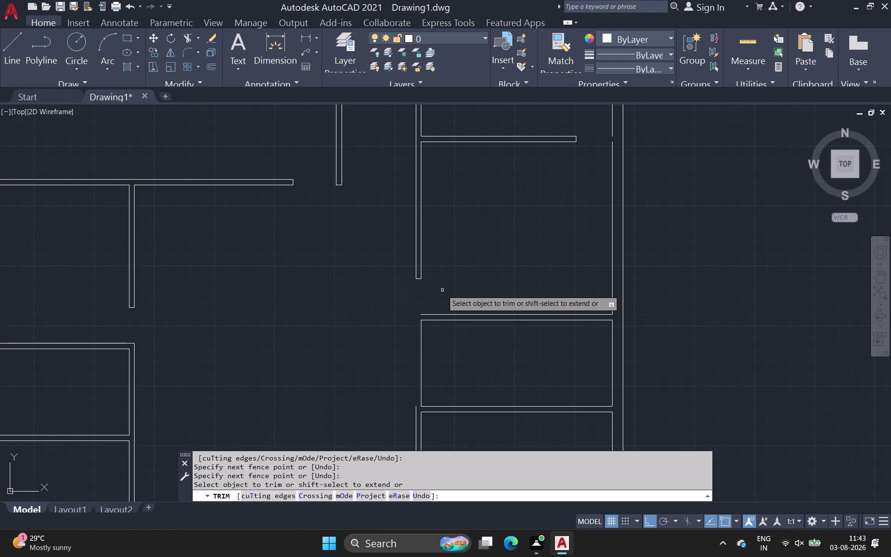
middle_drag(434, 343, 389, 220)
scroll(down, 3)
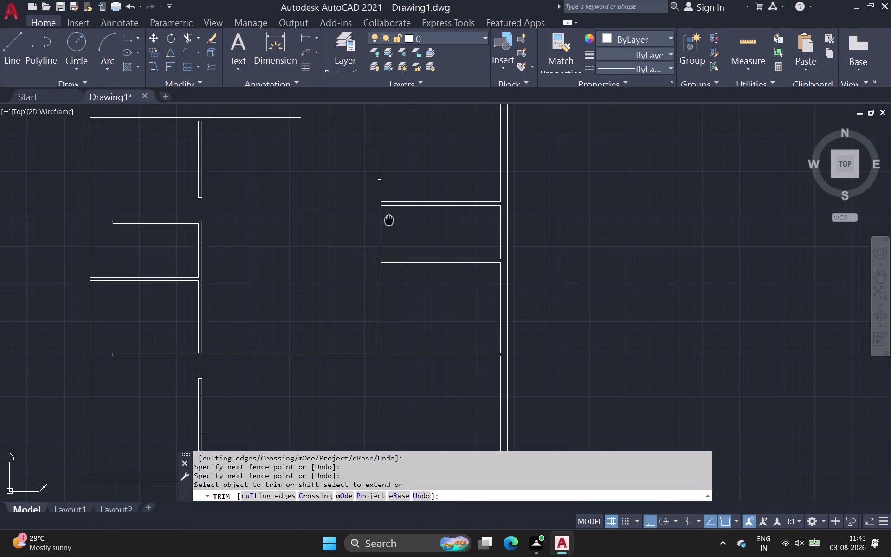
scroll(up, 3)
Trim two more interior wall segments to open another doorway gap.
drag(329, 344, 367, 332)
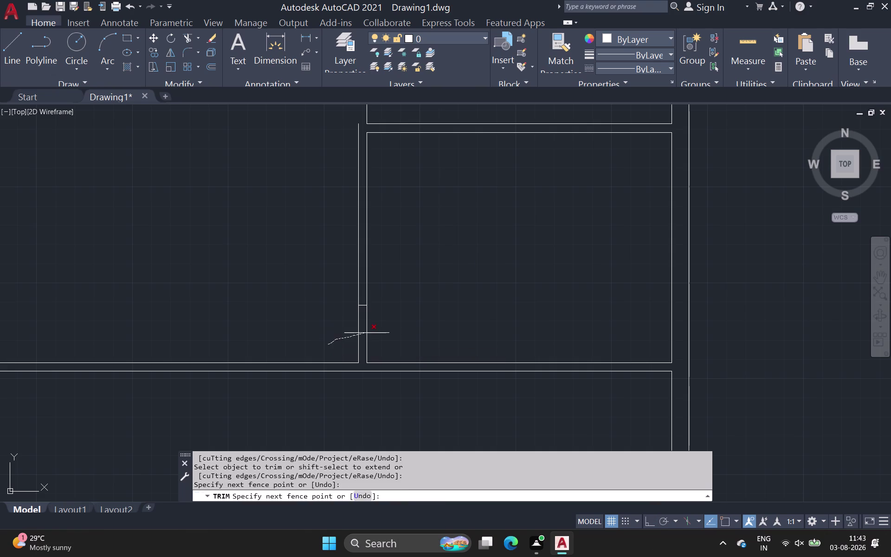
drag(368, 332, 391, 331)
scroll(down, 3)
middle_drag(418, 310, 427, 330)
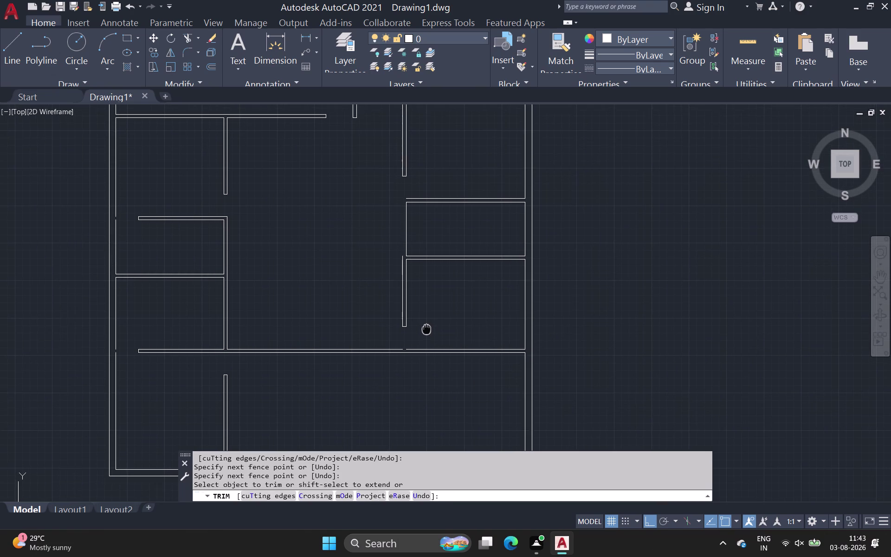
middle_drag(427, 330, 427, 330)
drag(15, 52, 16, 61)
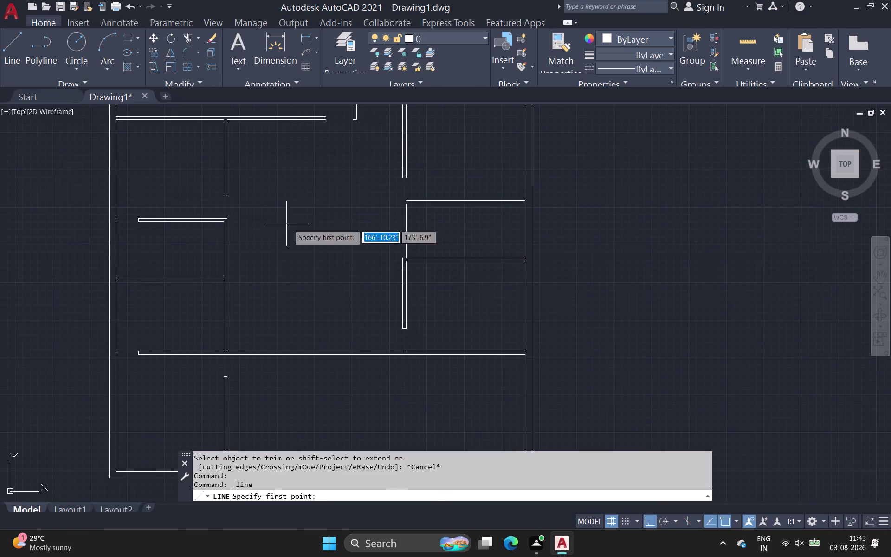
Draw a trial line at the right-side room doorway, then undo it.
scroll(up, 3)
scroll(up, 3)
middle_drag(399, 239, 331, 343)
scroll(down, 3)
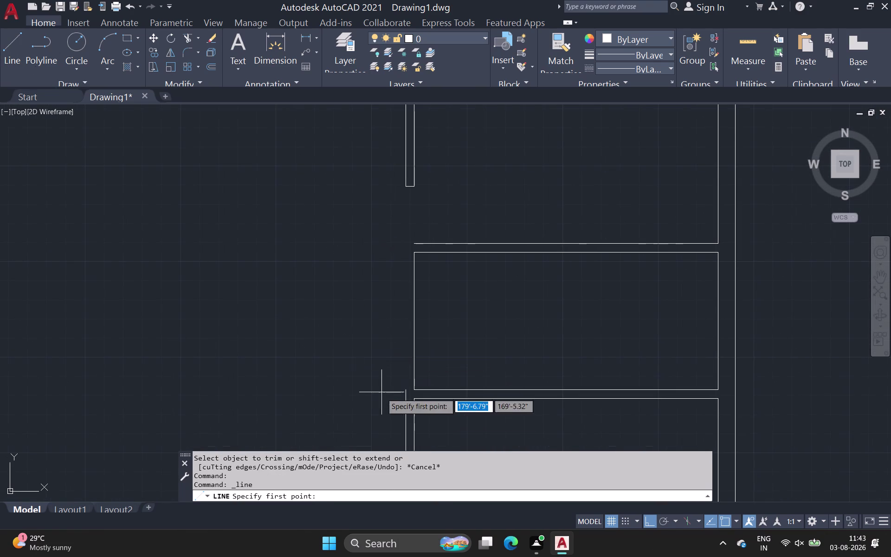
click(406, 396)
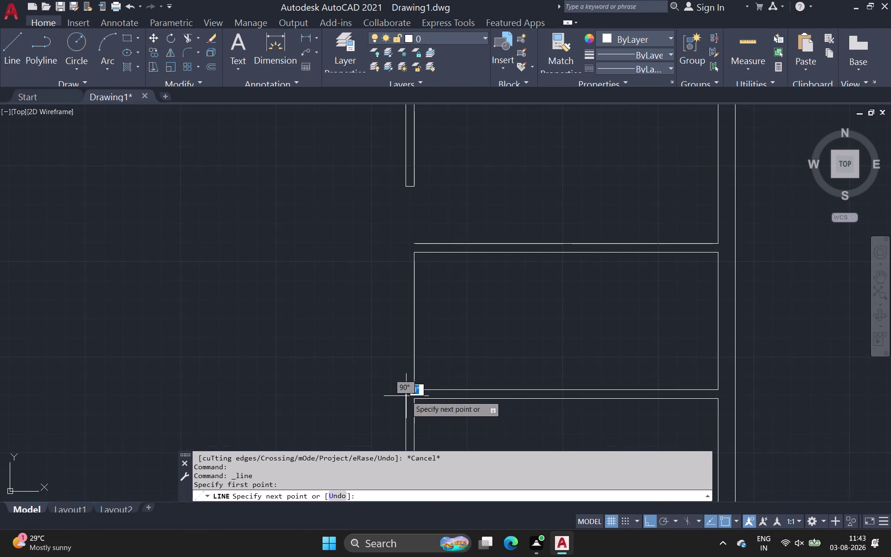
click(413, 243)
key(ctrl+z)
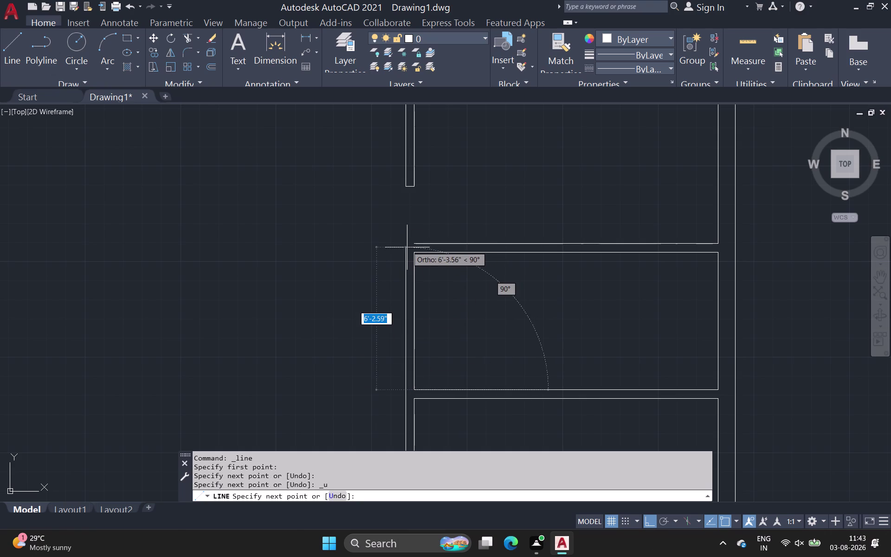
Join two right-side wall lines into a clean corner.
click(188, 49)
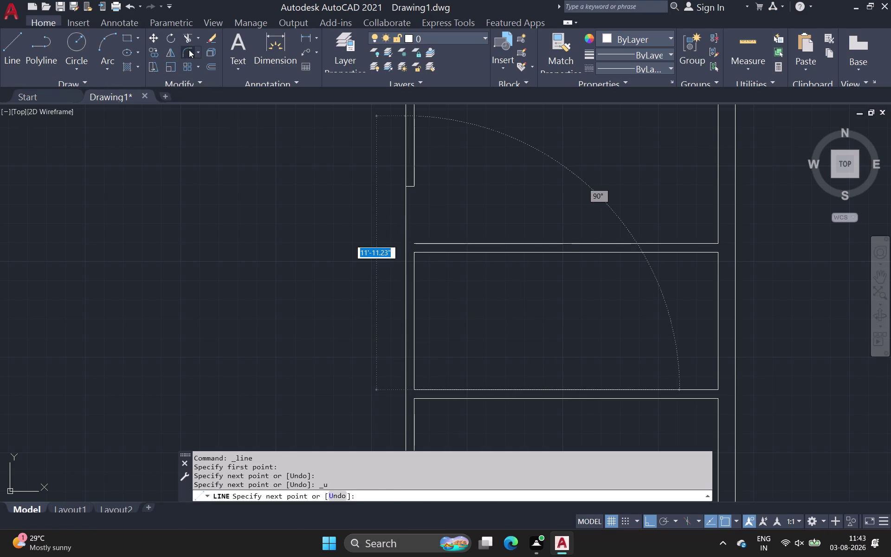
click(432, 243)
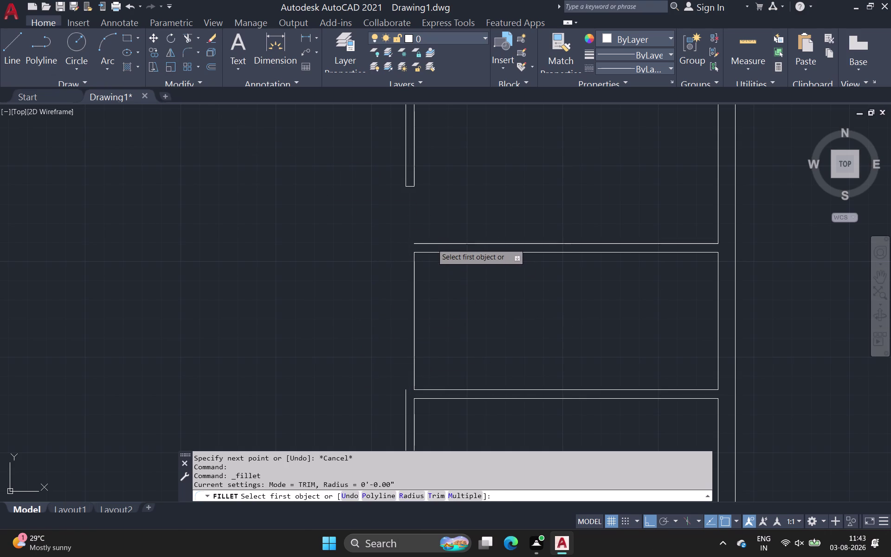
click(405, 395)
key(space)
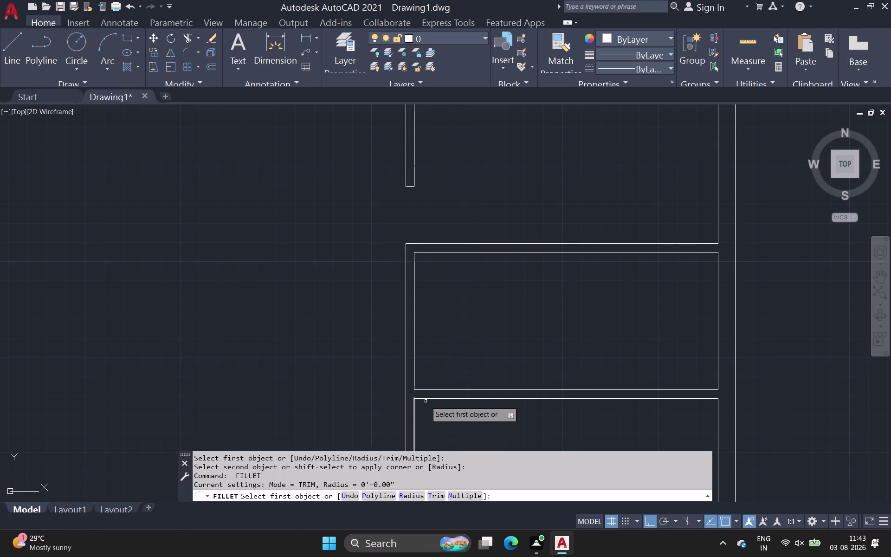
scroll(down, 3)
middle_drag(429, 393, 426, 333)
scroll(down, 3)
middle_drag(469, 398, 448, 334)
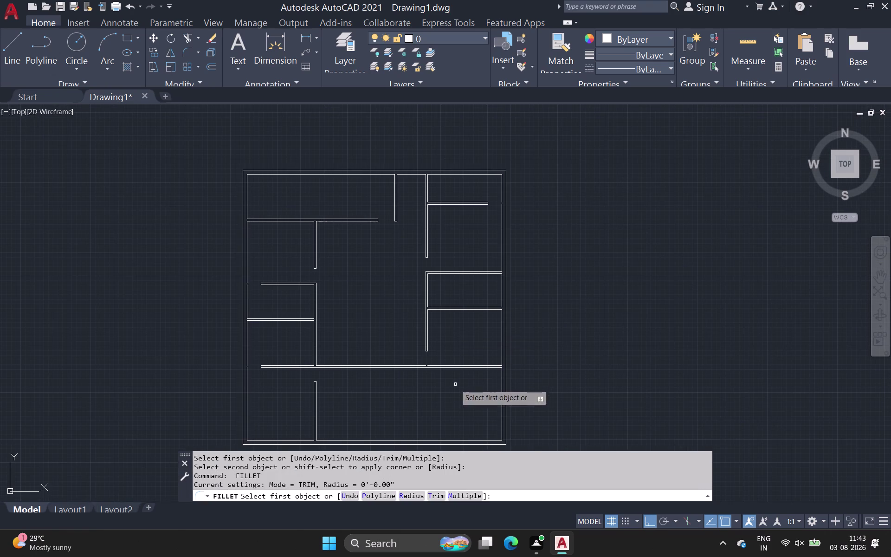
scroll(up, 3)
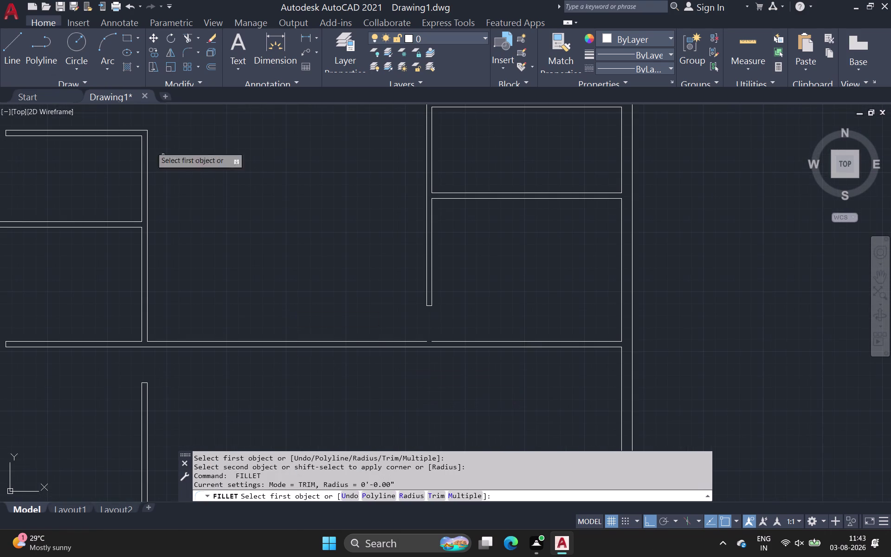
Draw a short closing line across the central wall end.
click(14, 49)
scroll(up, 3)
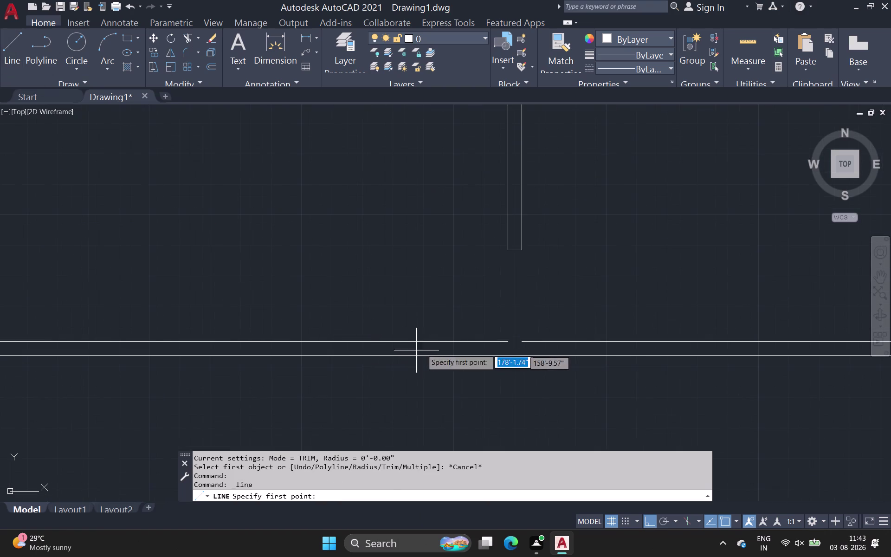
click(508, 340)
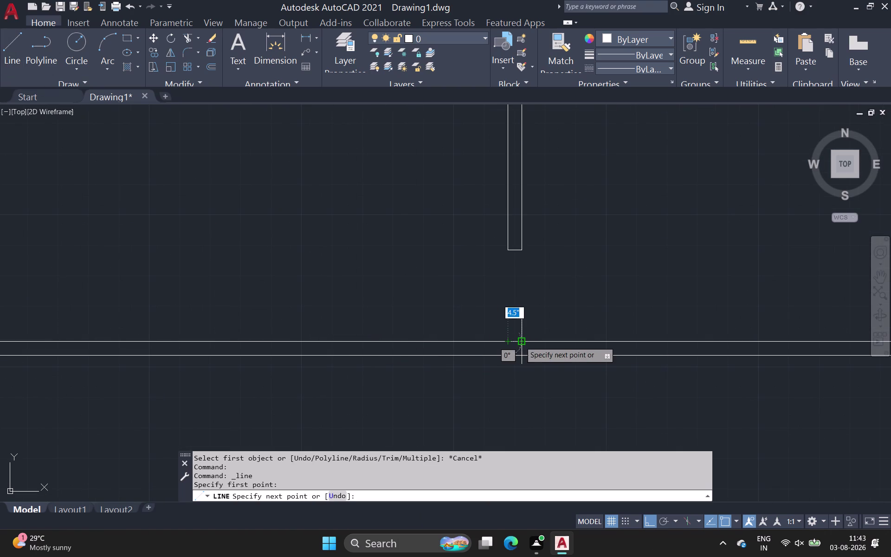
click(520, 342)
key(space)
scroll(down, 3)
middle_drag(238, 288, 281, 250)
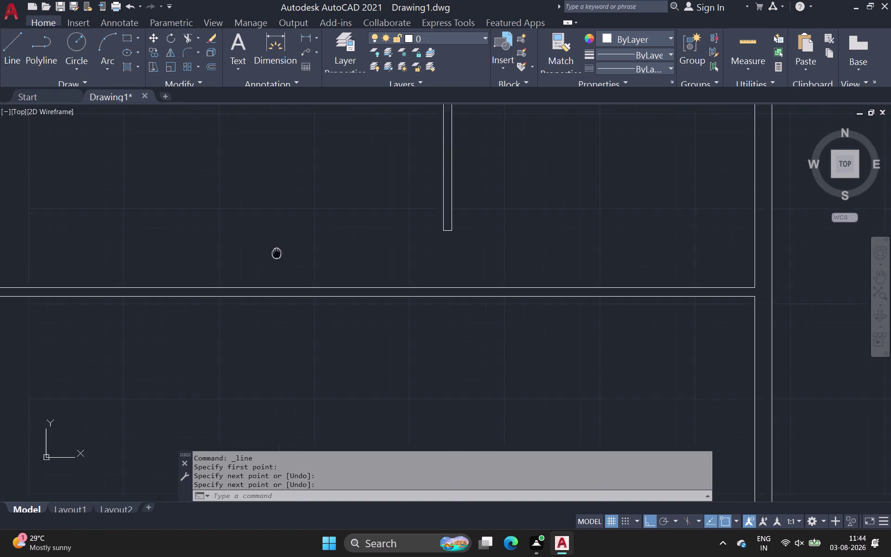
middle_drag(281, 250, 300, 250)
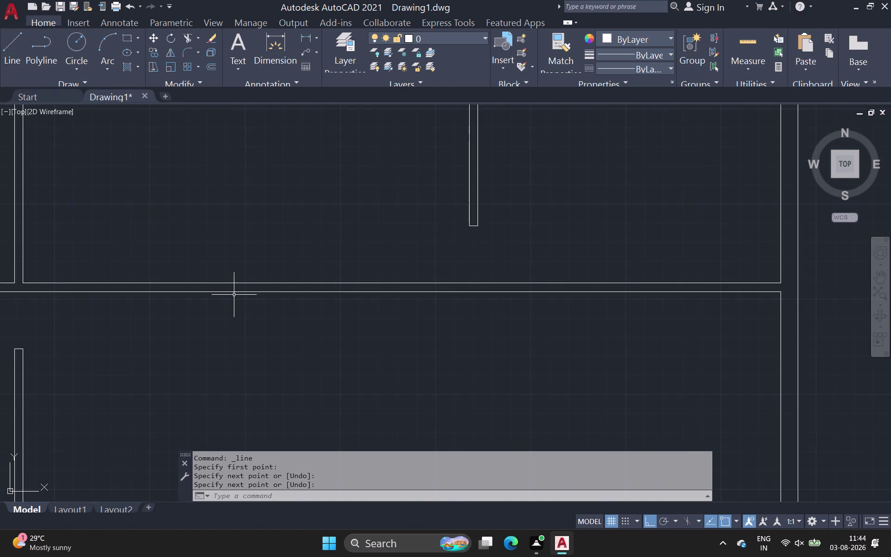
middle_drag(233, 292, 288, 295)
scroll(down, 3)
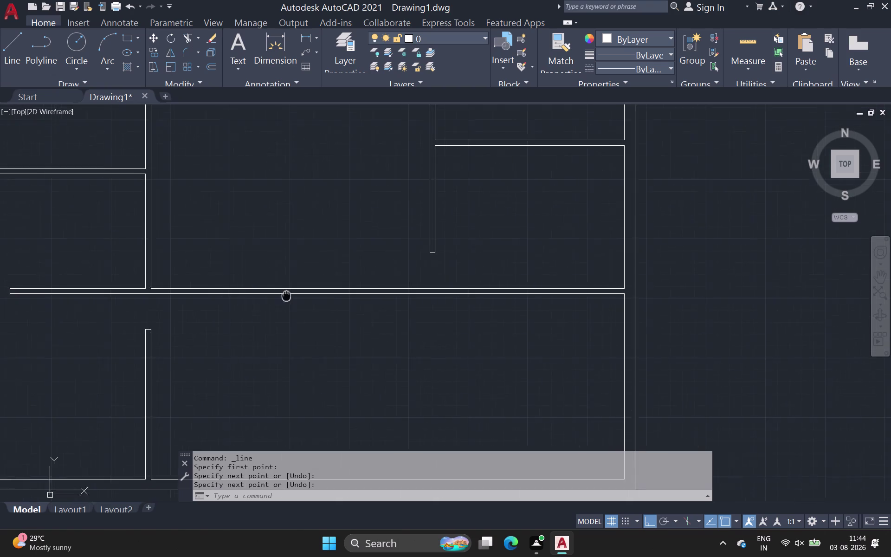
middle_drag(288, 296, 289, 299)
scroll(down, 3)
middle_drag(329, 350, 323, 382)
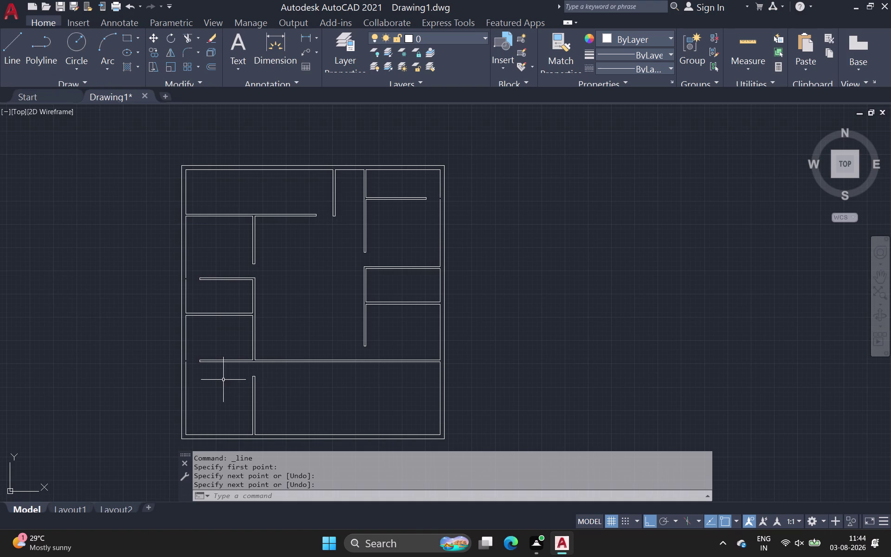
Draw a closing line from the left interior wall corner to the outer wall.
scroll(up, 3)
scroll(up, 3)
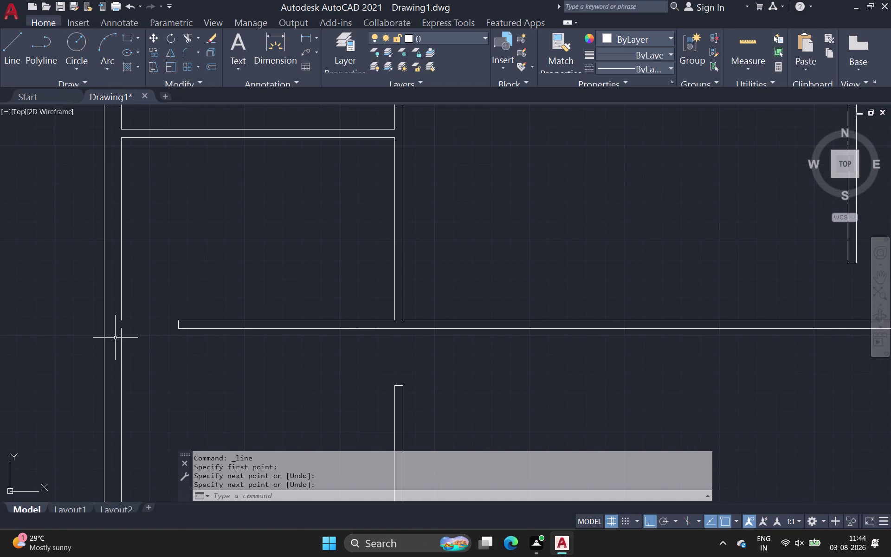
key(space)
click(122, 334)
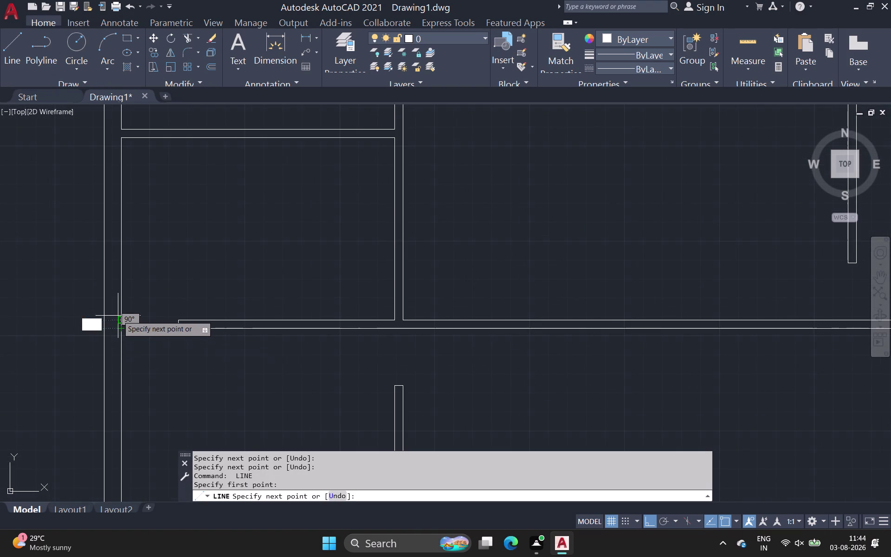
key(space)
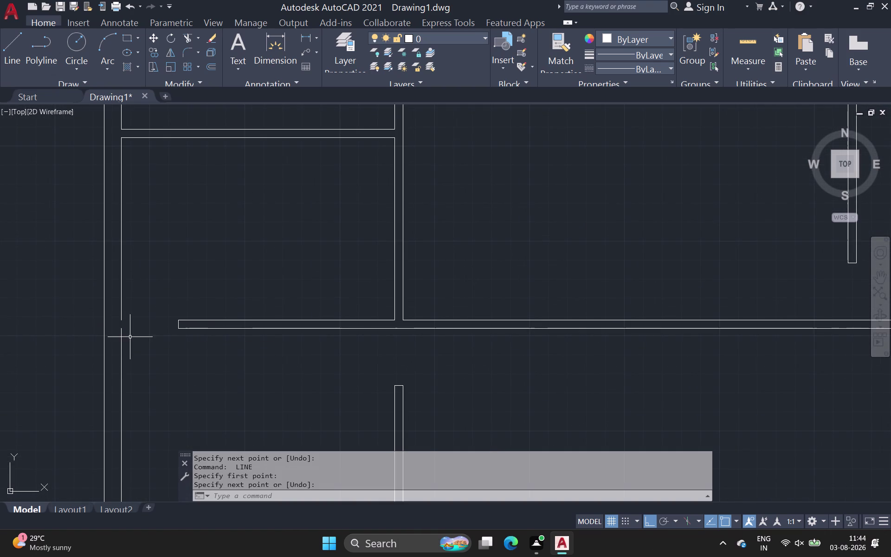
key(space)
click(120, 332)
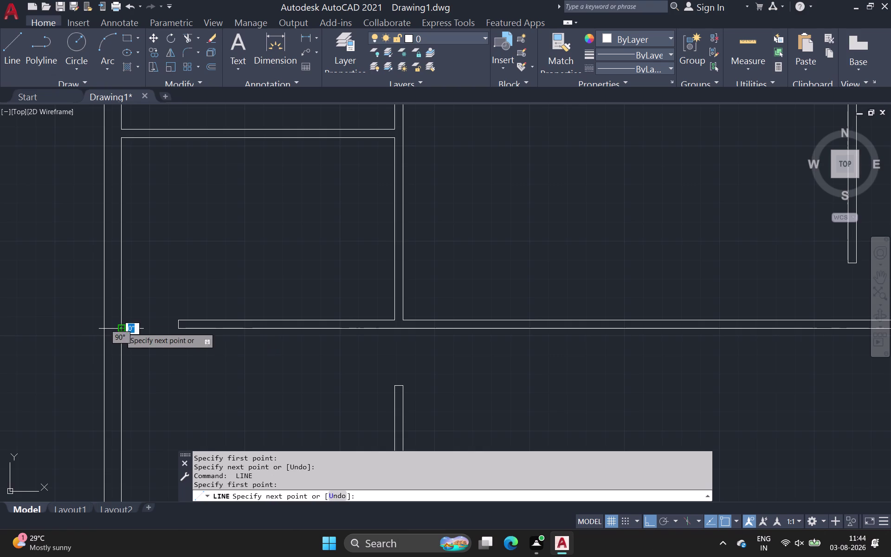
click(120, 318)
key(space)
Draw another short closing line from the outer wall to an interior wall end.
scroll(down, 3)
middle_drag(139, 267, 142, 445)
key(space)
click(130, 276)
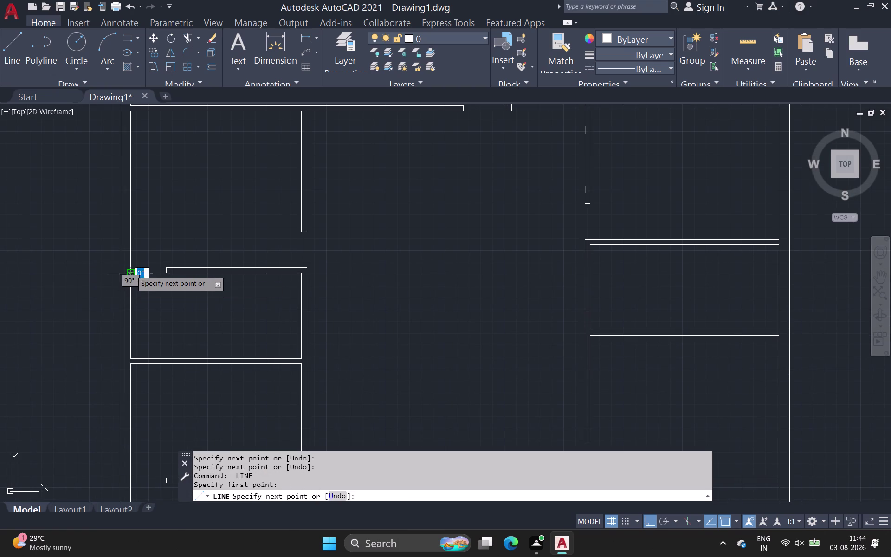
click(131, 269)
key(space)
scroll(down, 3)
middle_drag(191, 302, 180, 297)
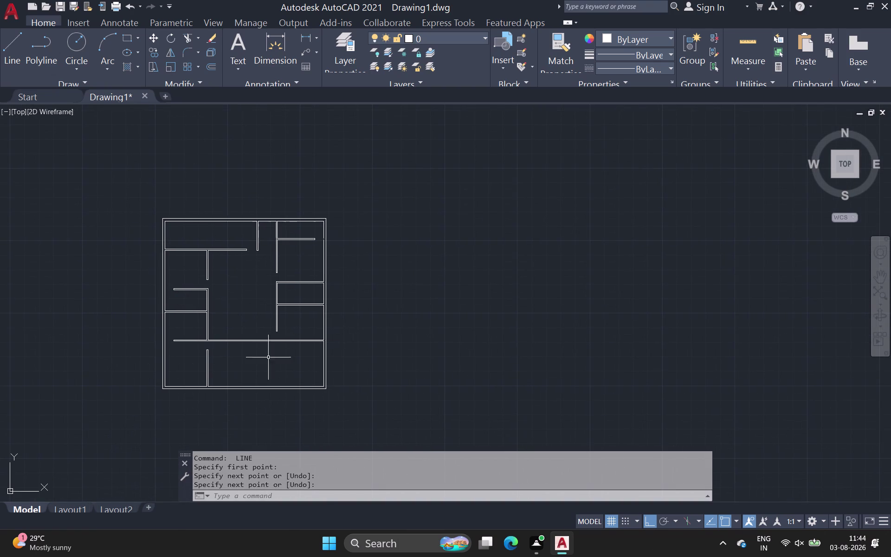
Start a short wall line near the right-side rooms, then cancel it.
scroll(up, 3)
scroll(down, 3)
middle_drag(346, 398, 309, 419)
scroll(up, 3)
scroll(down, 3)
middle_drag(301, 369, 300, 370)
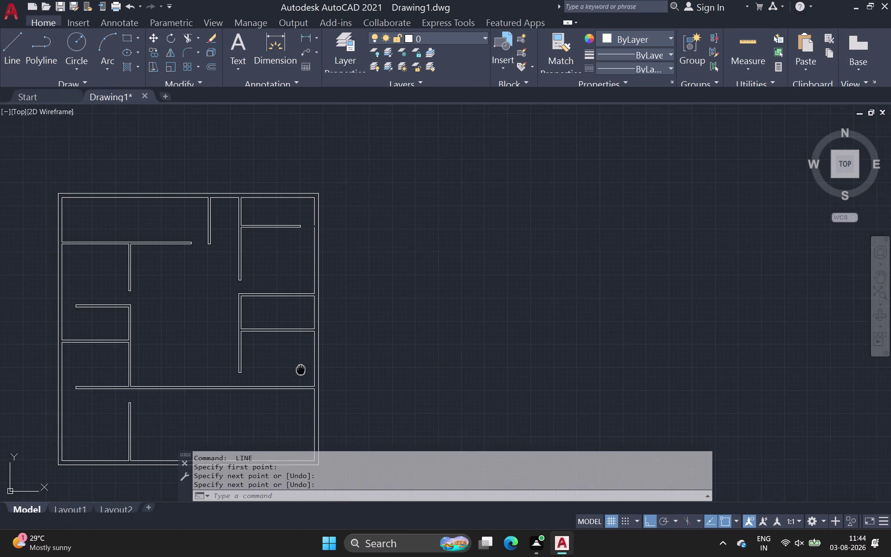
middle_drag(301, 370, 316, 361)
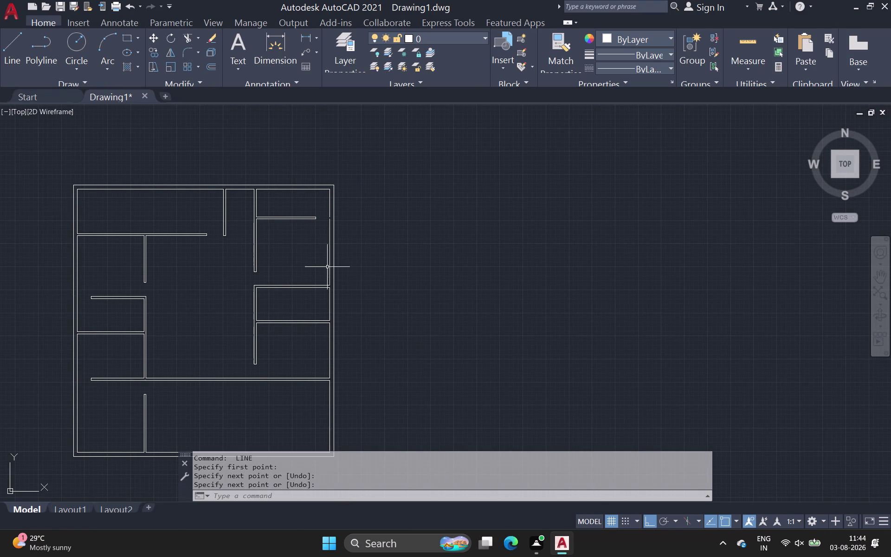
key(space)
scroll(up, 3)
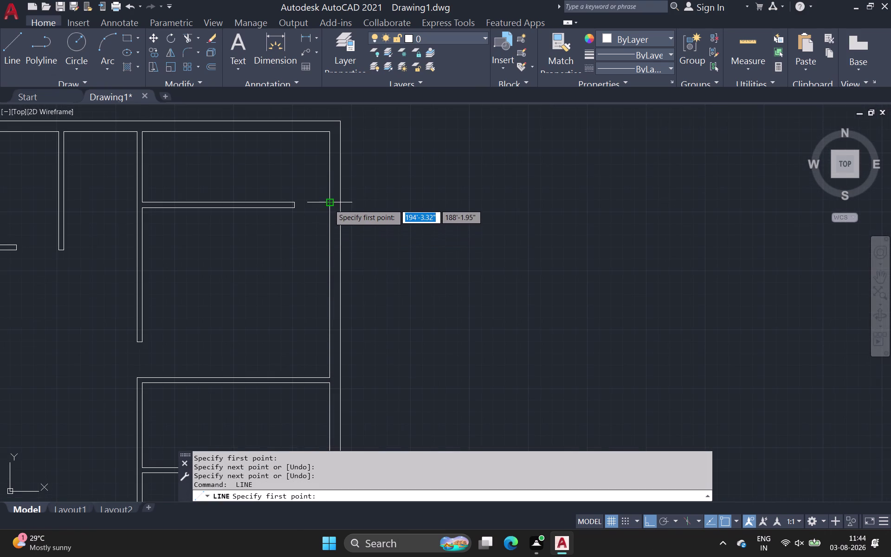
click(329, 209)
click(329, 199)
key(space)
scroll(down, 3)
middle_drag(414, 237, 402, 237)
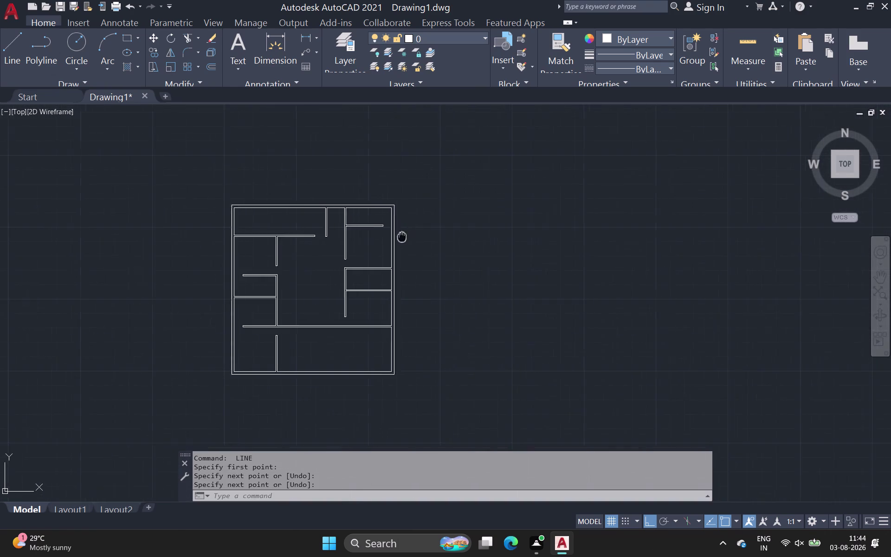
middle_drag(402, 236, 321, 205)
scroll(down, 3)
scroll(up, 3)
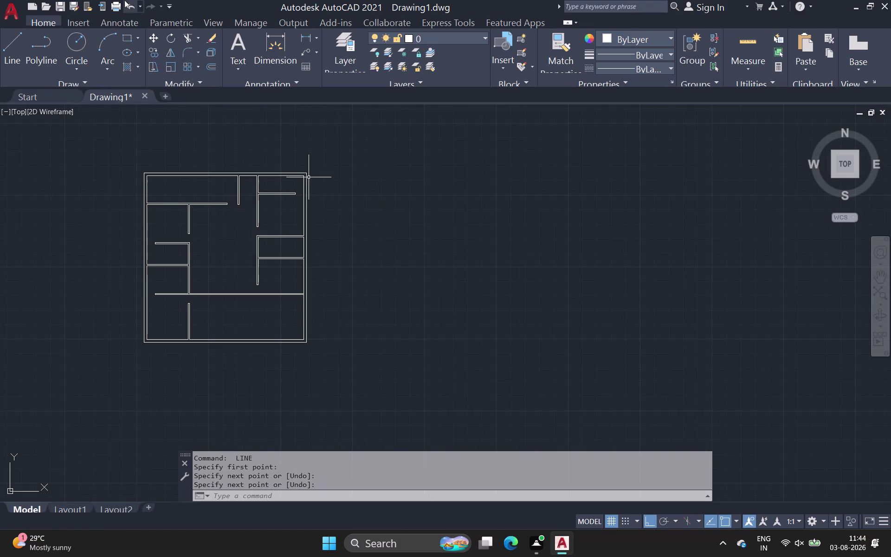
Fence-trim the stray wall segments, then abandon an attempted corner join.
click(188, 34)
scroll(up, 3)
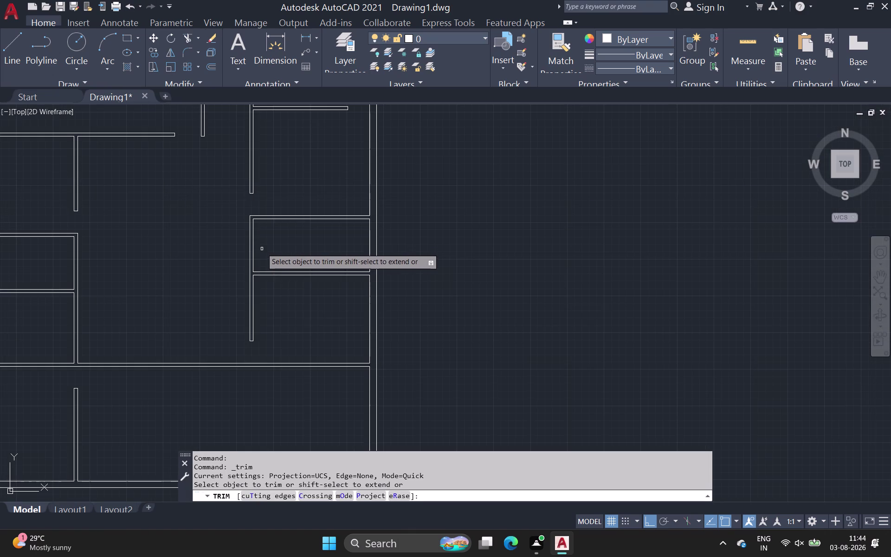
drag(269, 245, 215, 251)
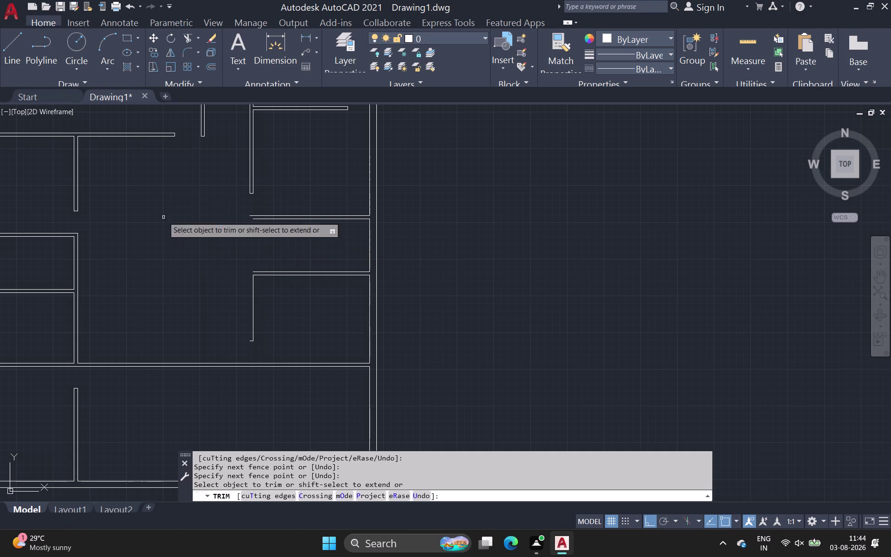
click(2, 46)
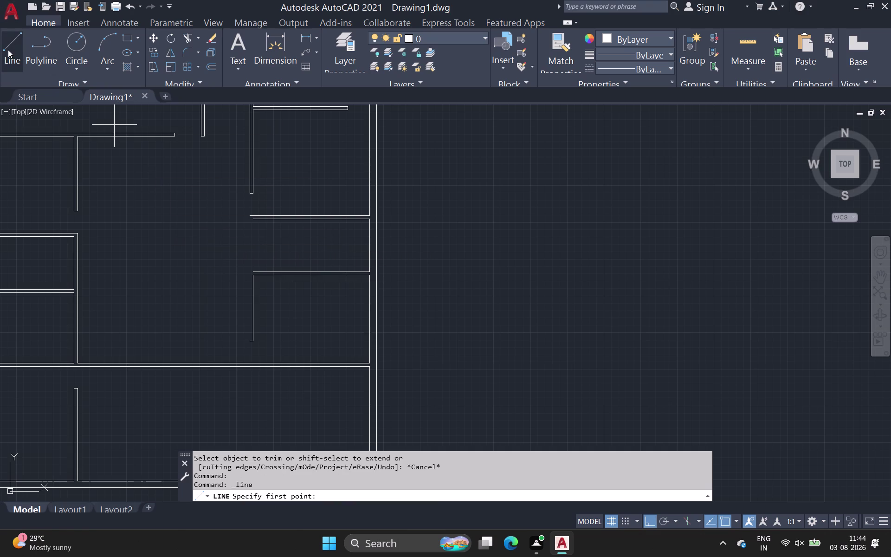
click(186, 49)
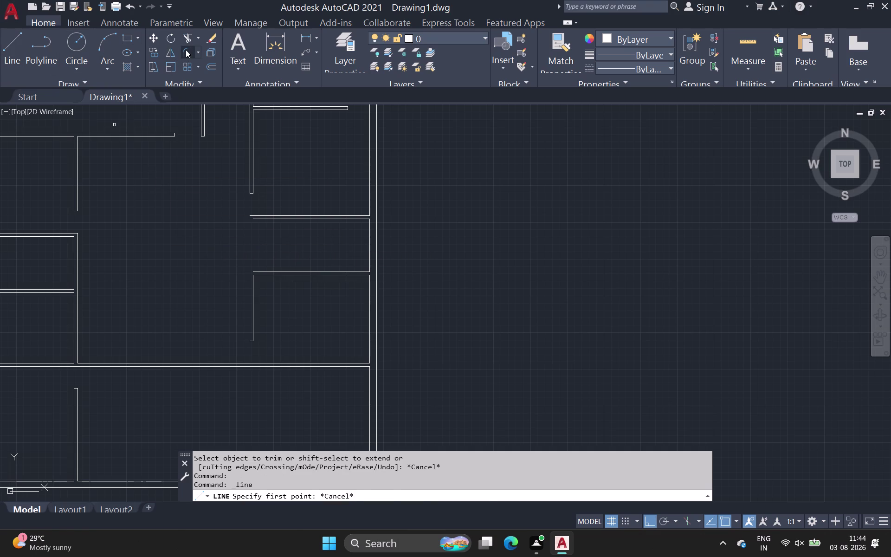
click(259, 270)
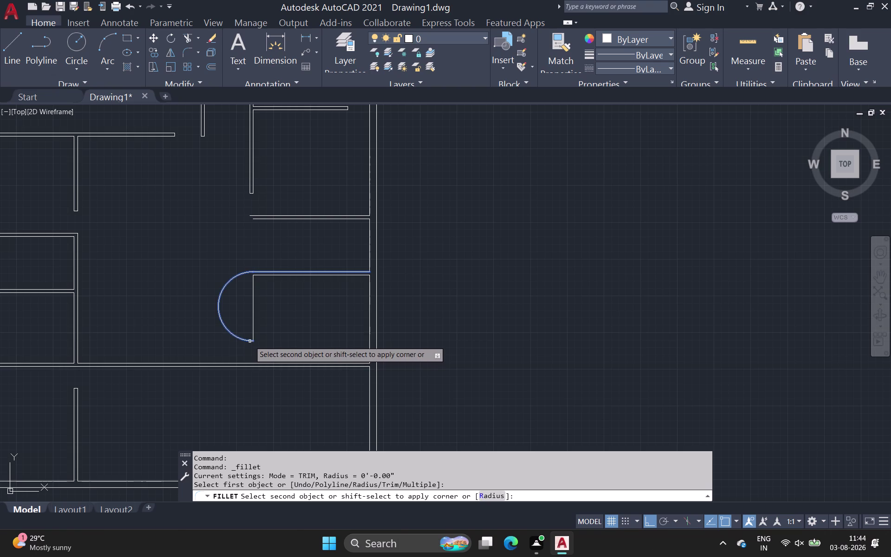
key(Escape)
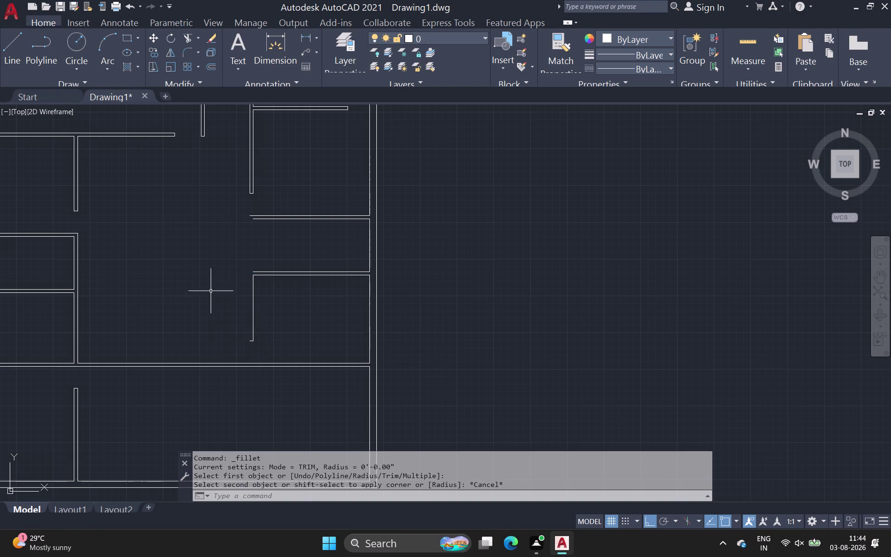
Draw a vertical wall line from the open wall end up to the top wall.
click(8, 48)
scroll(up, 3)
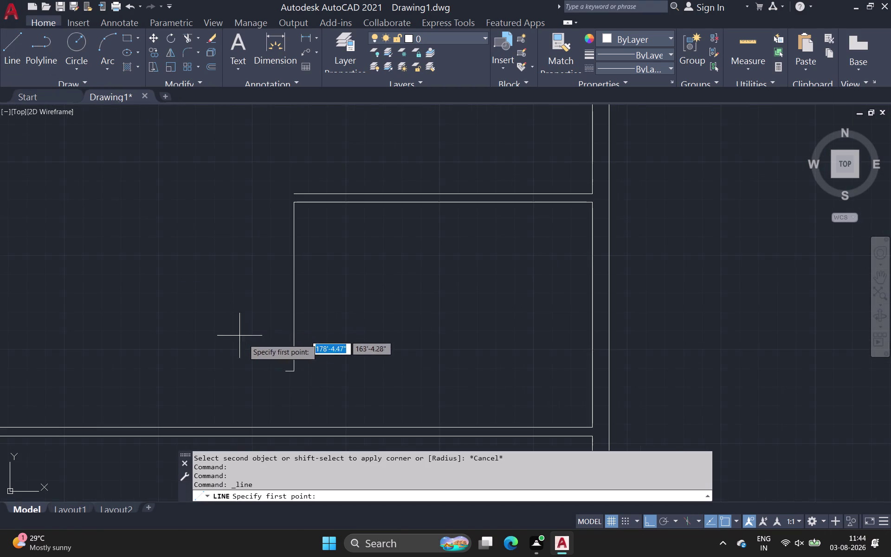
click(285, 374)
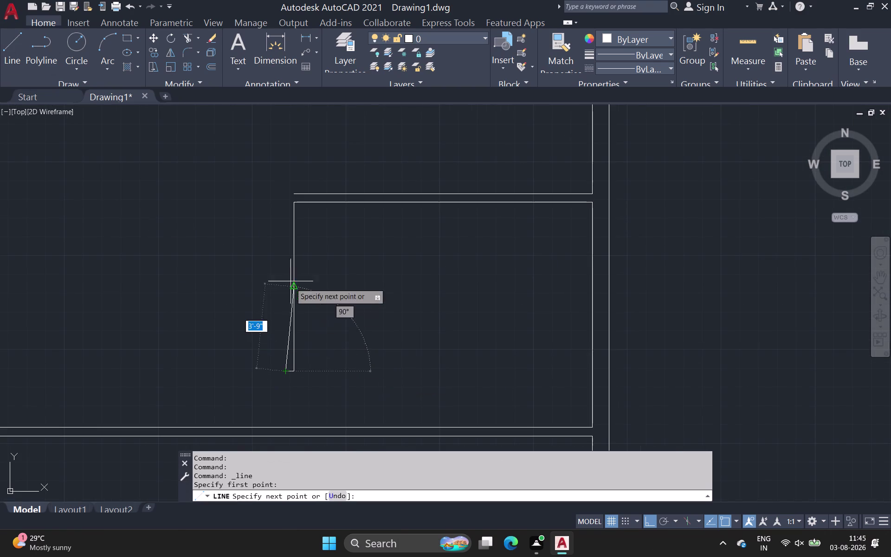
click(285, 194)
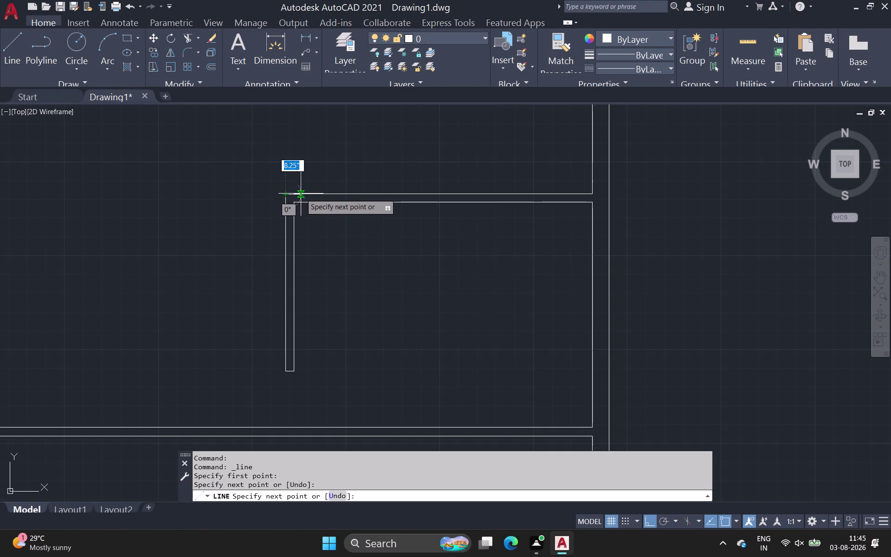
key(Escape)
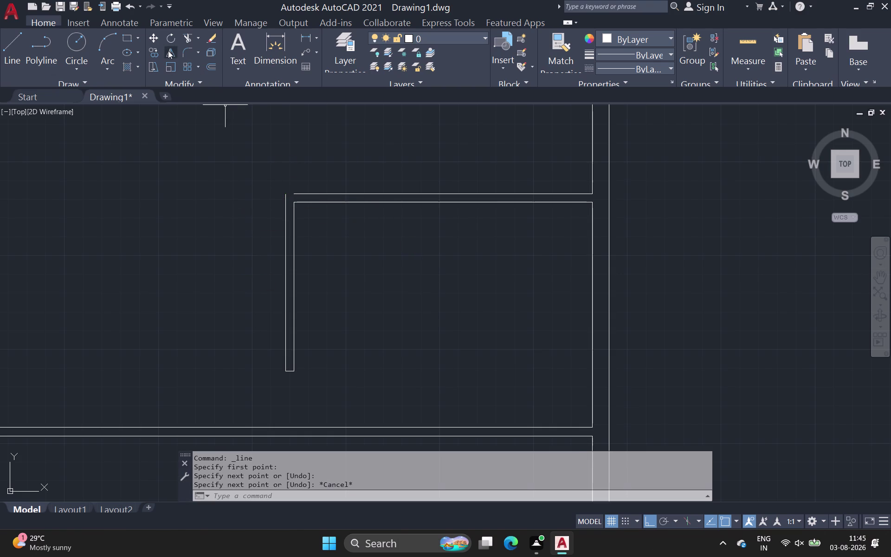
Fillet the top wall line and the new vertical line into a clean corner.
click(183, 48)
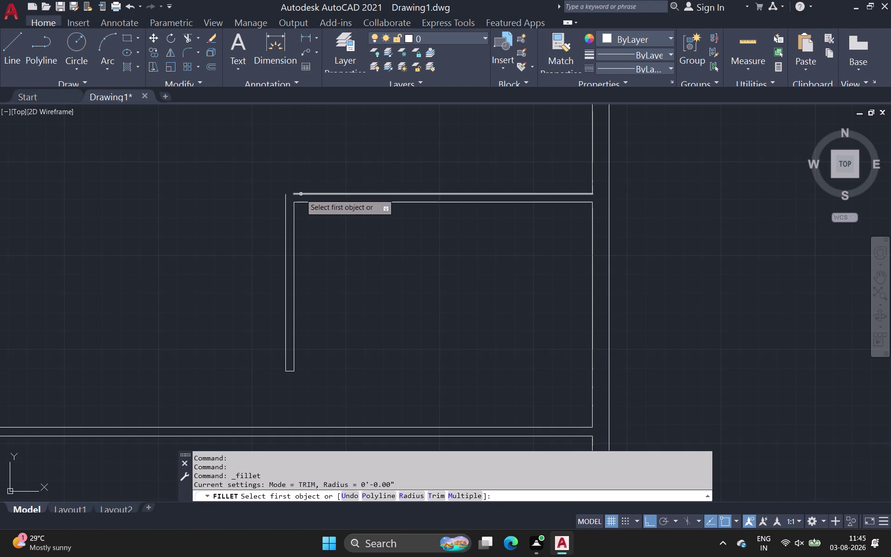
click(300, 194)
click(286, 199)
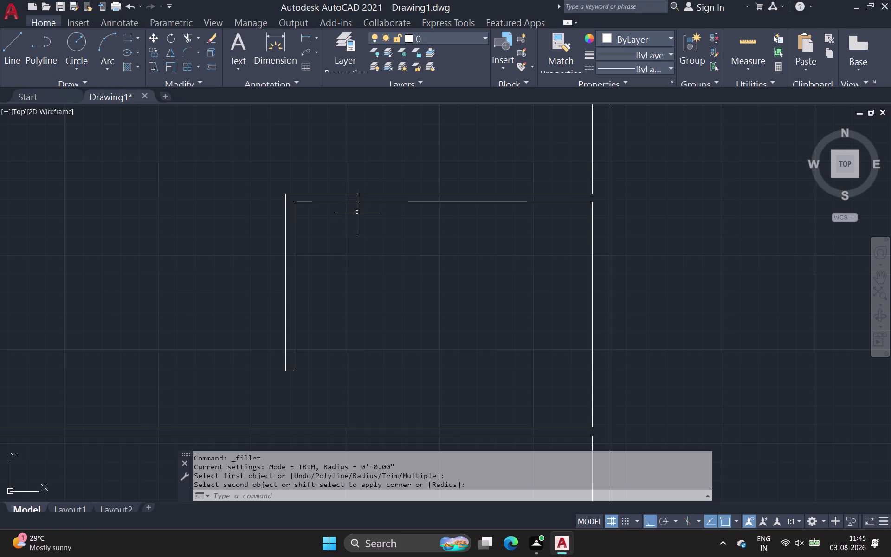
key(Escape)
scroll(down, 3)
Draw a 4.5-long line to close an open interior wall end.
middle_drag(405, 303, 384, 314)
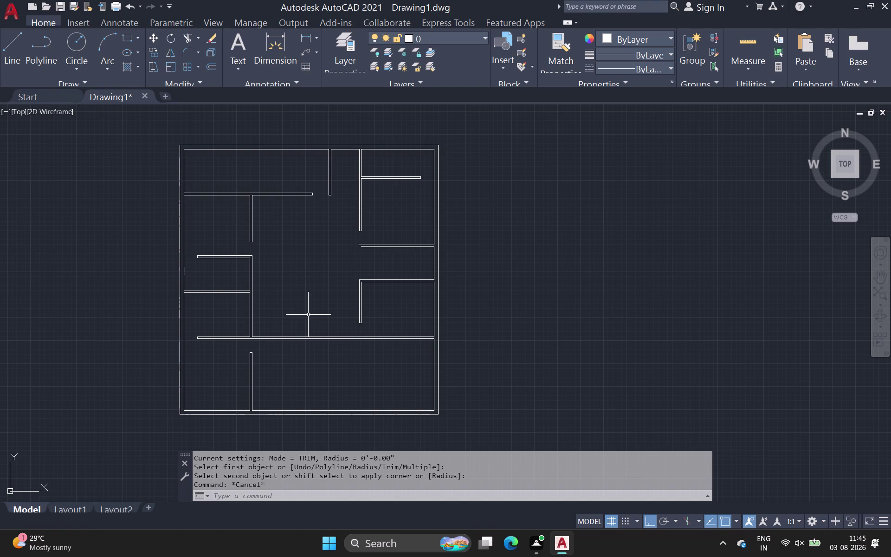
scroll(up, 3)
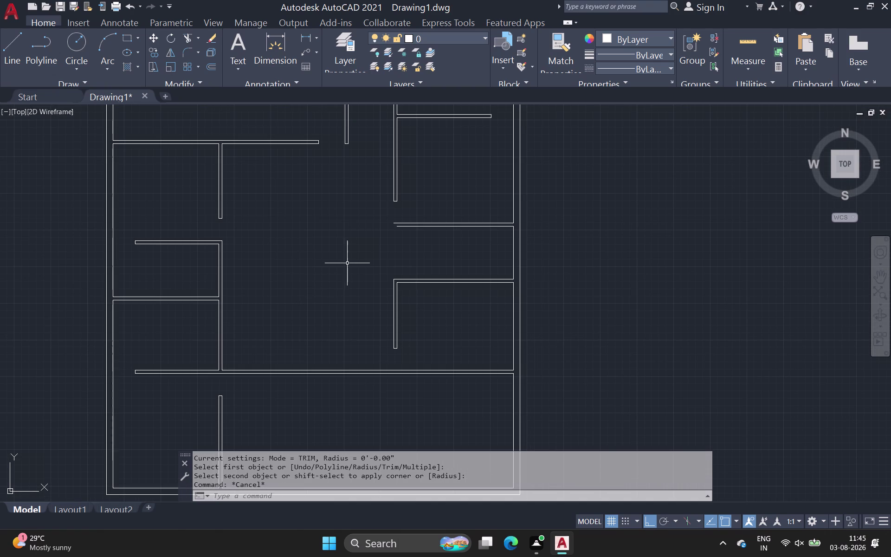
click(8, 60)
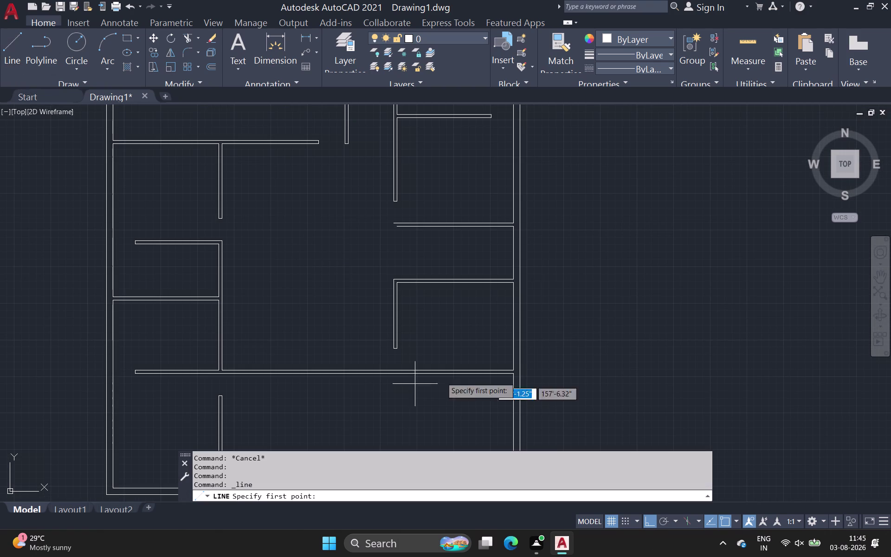
scroll(up, 3)
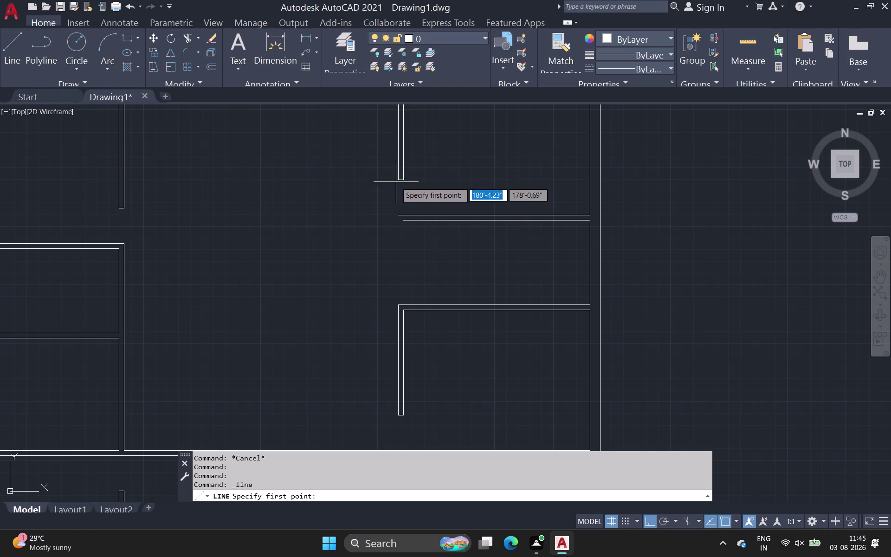
click(395, 216)
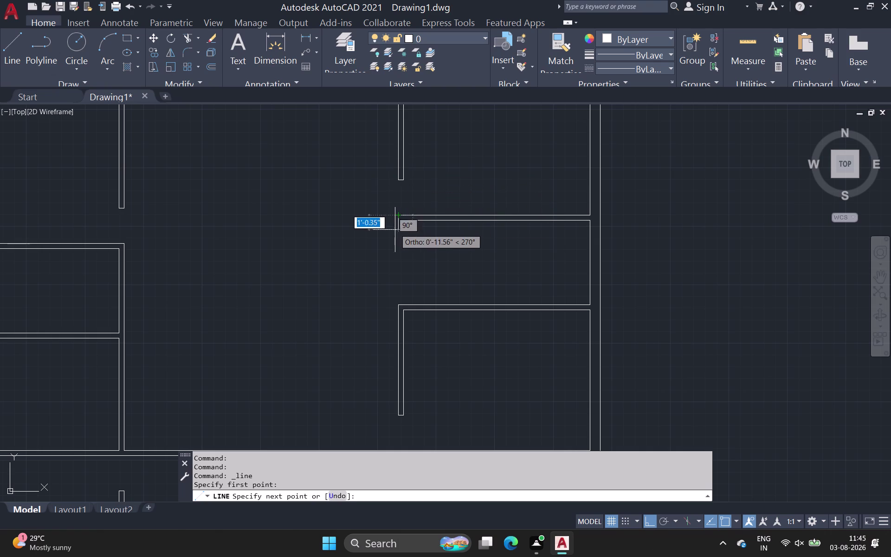
scroll(up, 3)
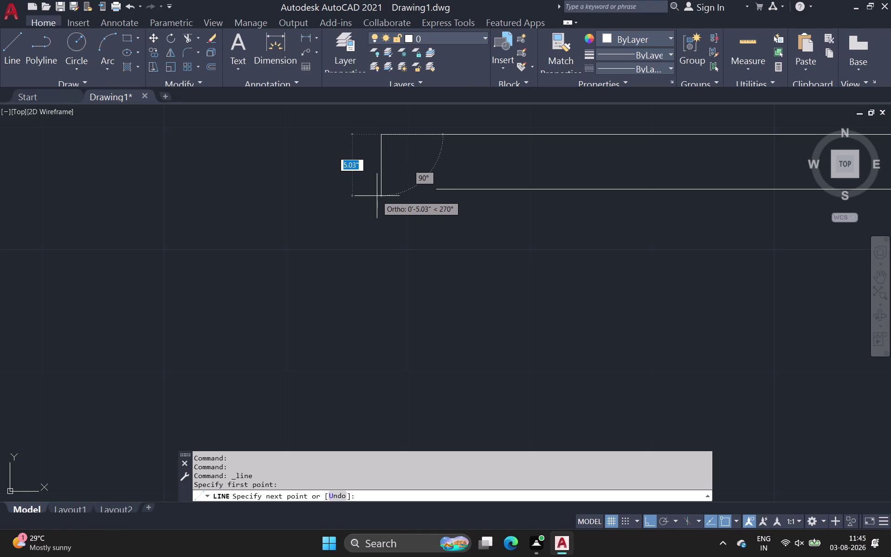
key(4)
text(.)
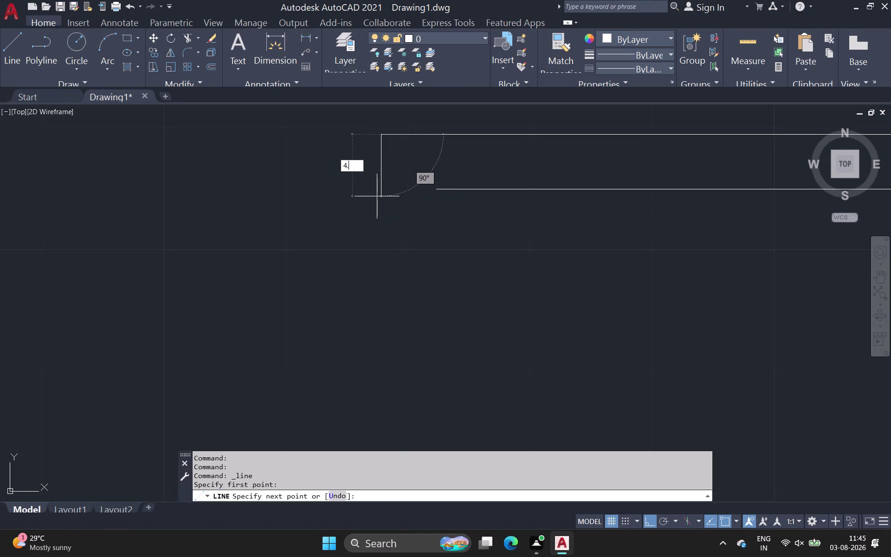
text(5)
key(Return)
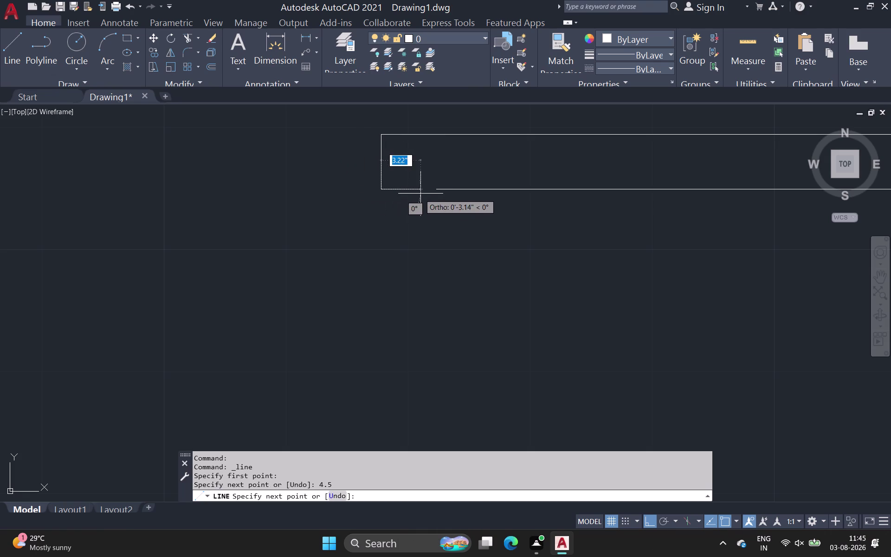
click(446, 189)
key(space)
Pan across the finished interior walls, centre the plan, and start window-selecting it.
scroll(down, 3)
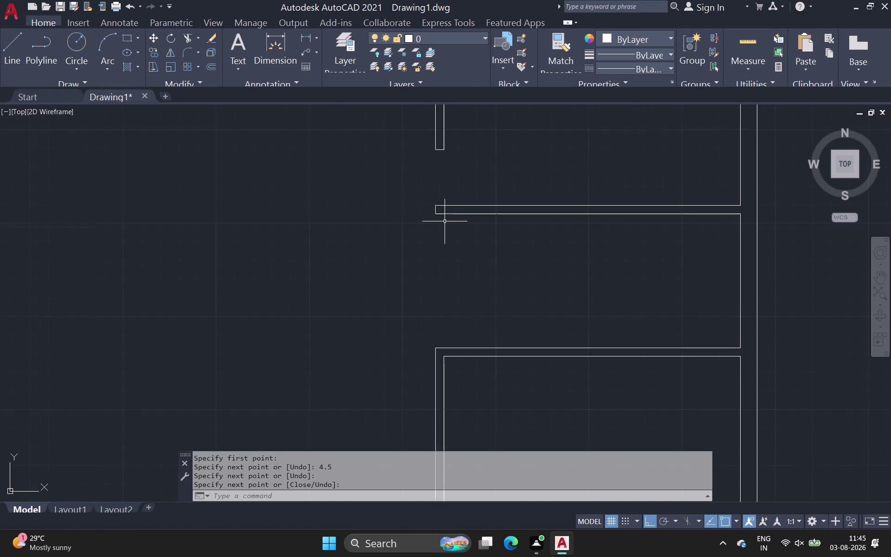
scroll(down, 3)
middle_drag(444, 223, 381, 173)
middle_drag(427, 258, 427, 291)
scroll(down, 3)
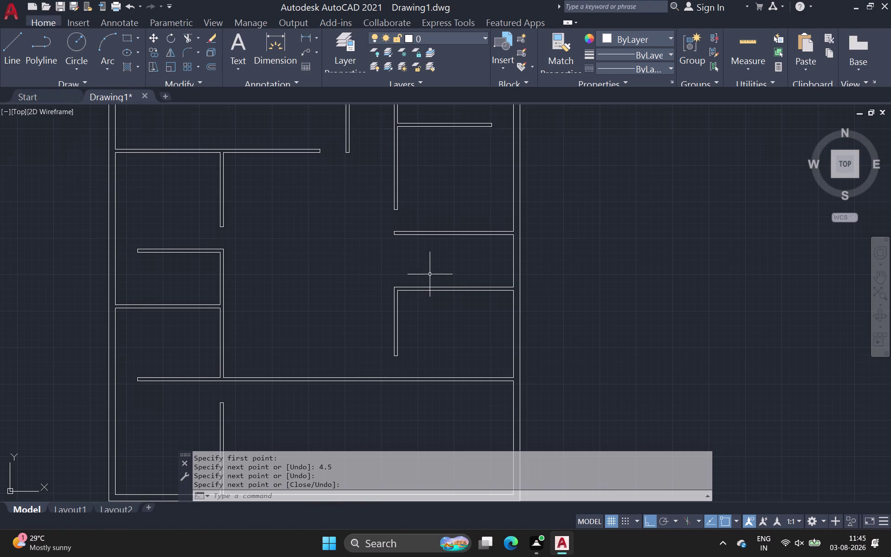
scroll(down, 3)
middle_drag(396, 298, 399, 284)
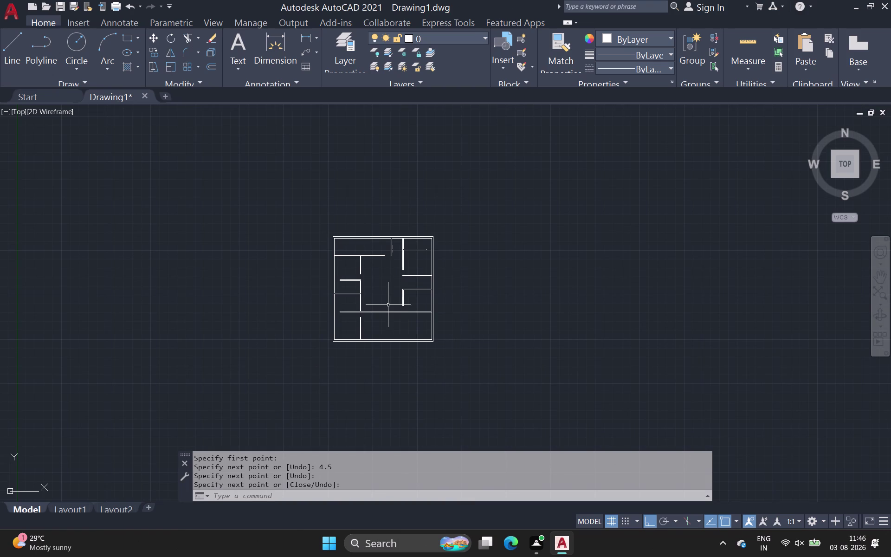
scroll(up, 3)
scroll(up, 3)
middle_drag(377, 282, 260, 318)
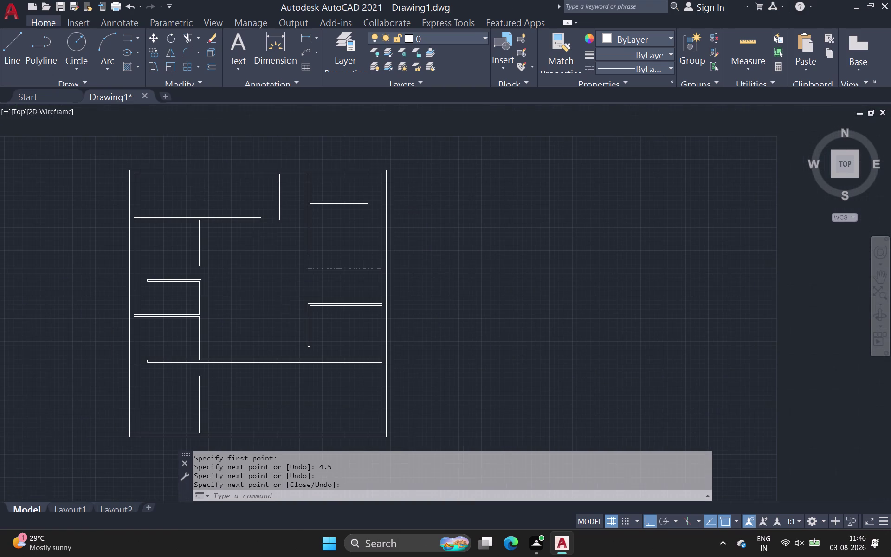
drag(89, 139, 98, 165)
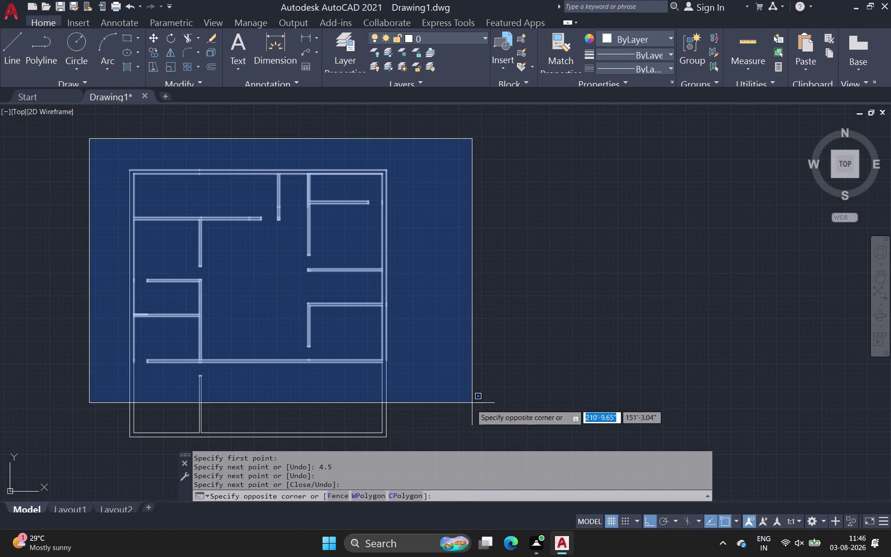
Run OVERKILL on the window-selected plan and confirm deleting the duplicate wall lines.
scroll(down, 3)
middle_drag(467, 438, 438, 316)
click(449, 362)
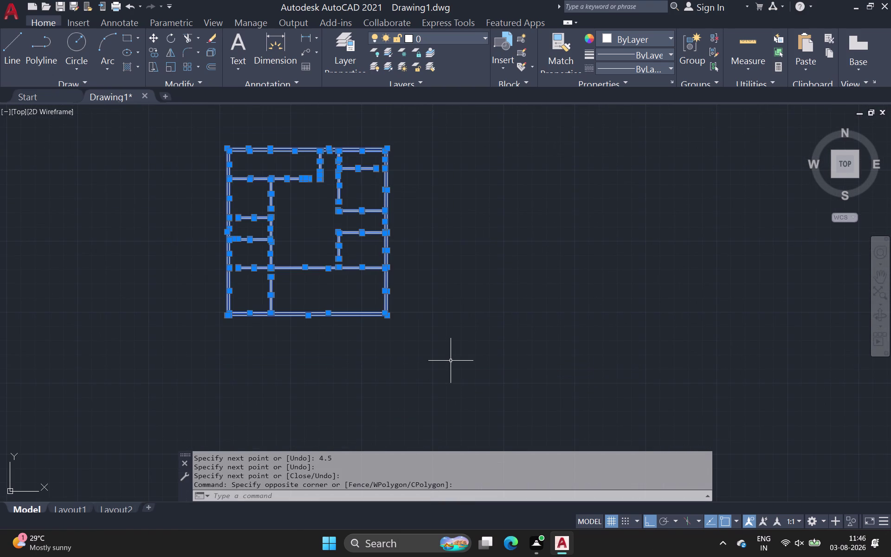
key(o)
text(v)
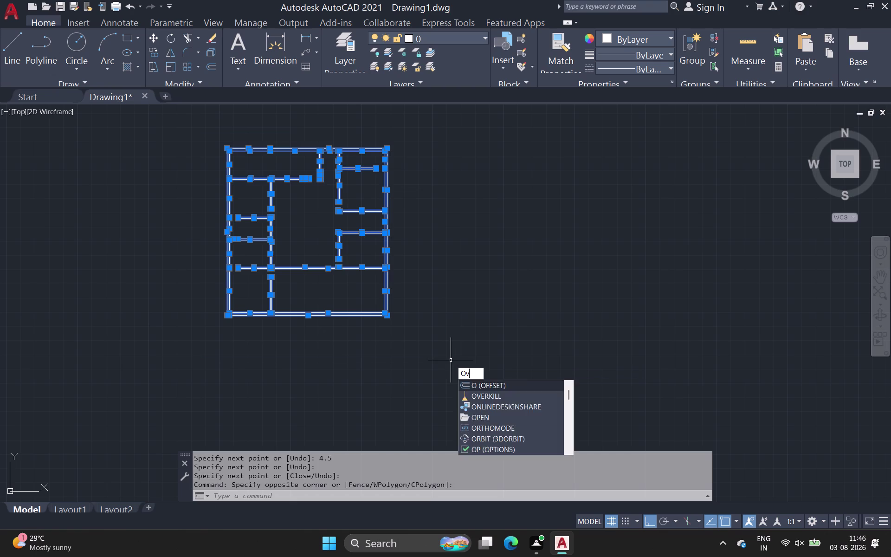
text(er)
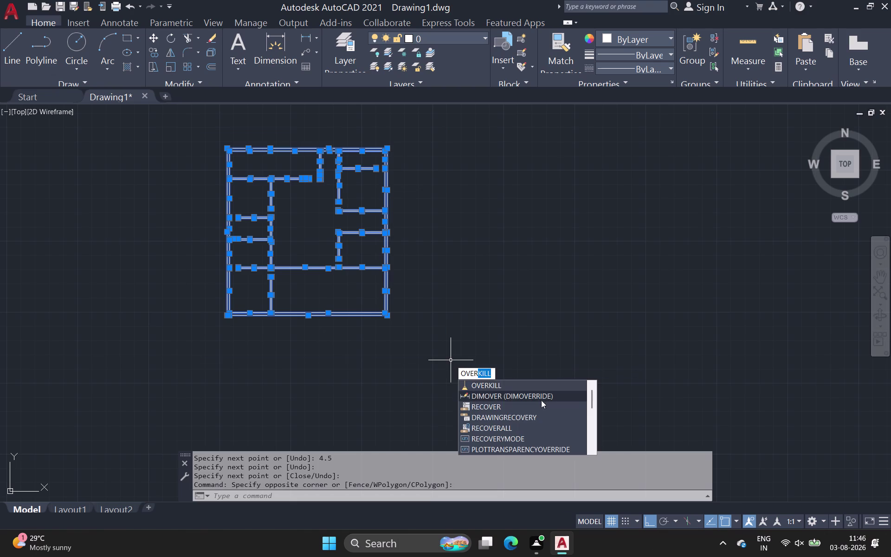
click(549, 389)
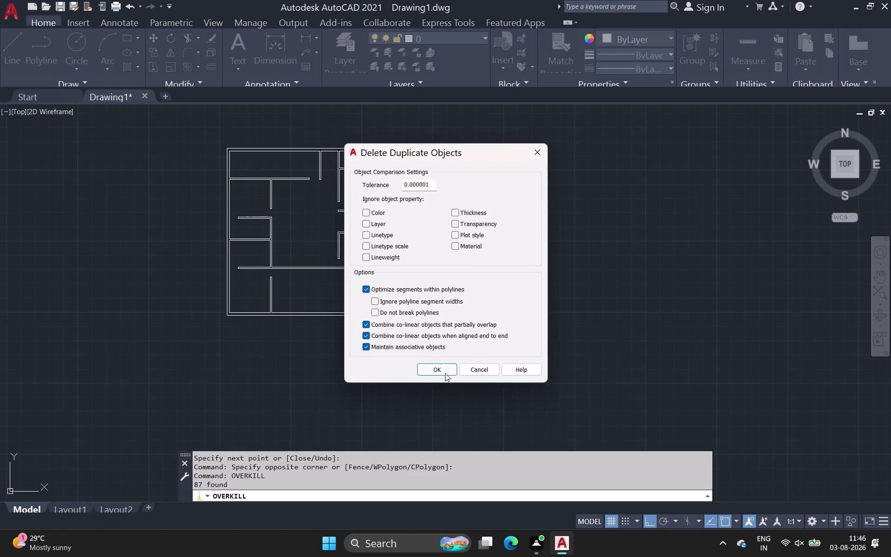
click(446, 371)
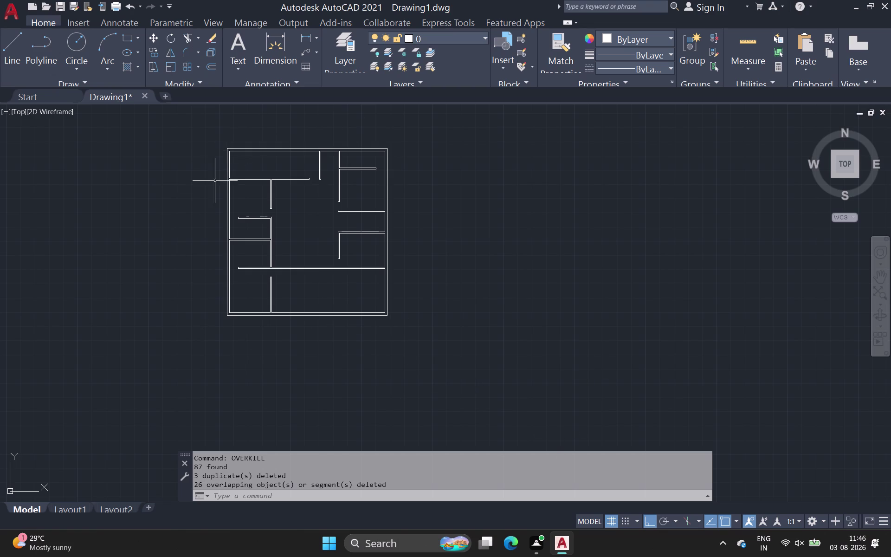
scroll(up, 3)
middle_drag(287, 242, 154, 310)
Zoom over the cleaned walls and start a line near the right-side stair room.
scroll(up, 3)
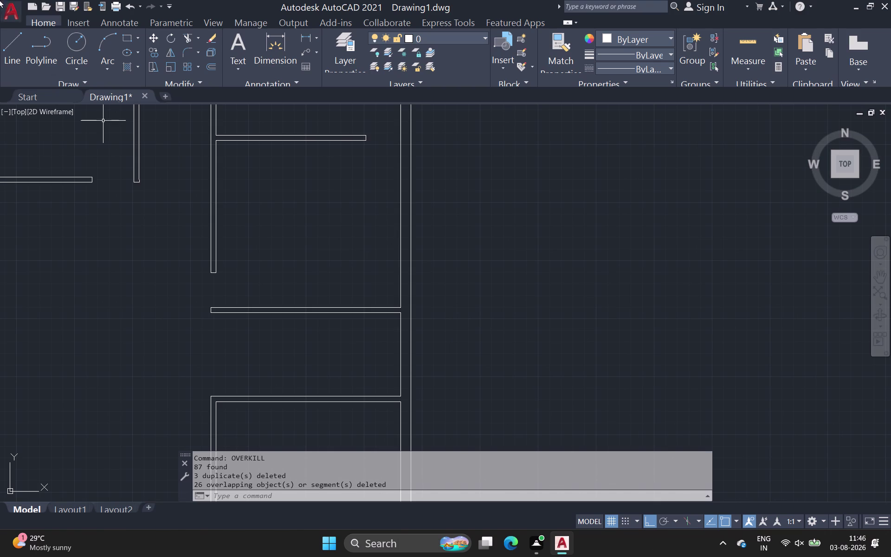
scroll(down, 3)
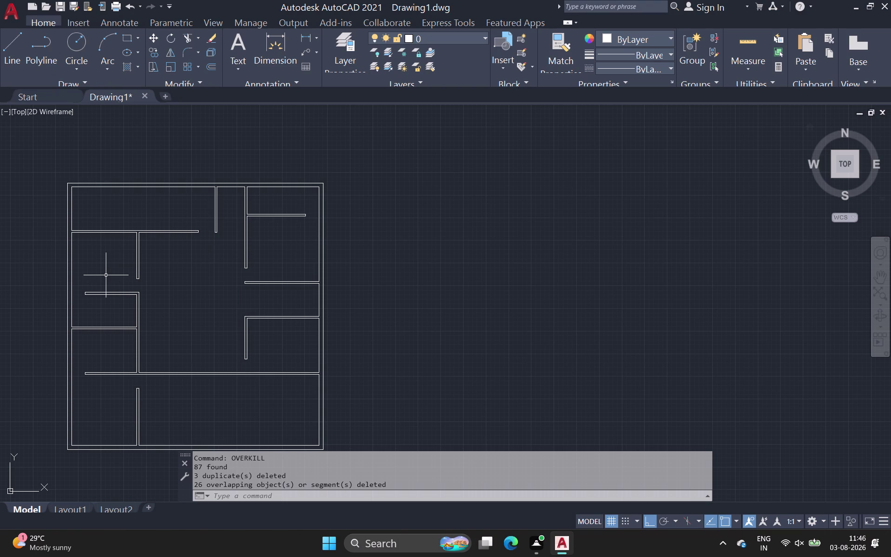
click(9, 38)
scroll(up, 3)
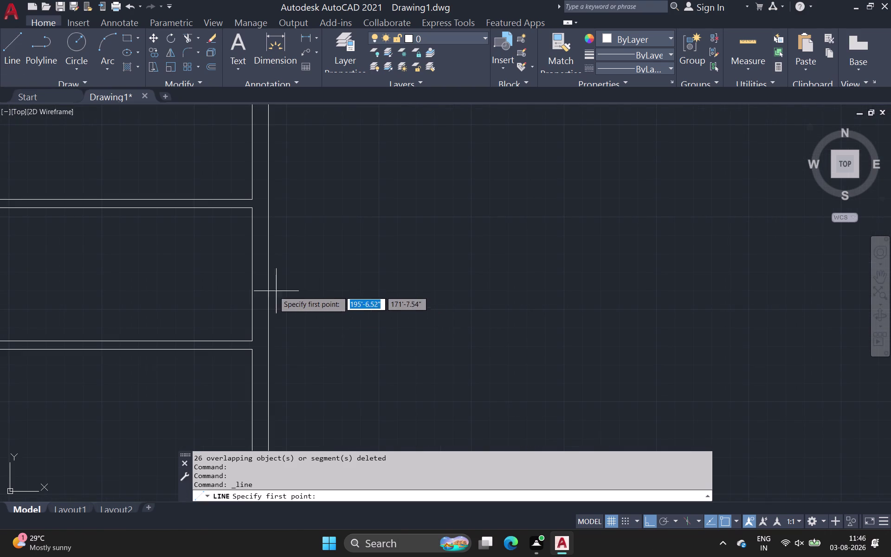
Draw a 14-foot horizontal line starting from the stair room's right wall.
click(247, 274)
middle_drag(126, 282, 394, 228)
scroll(down, 3)
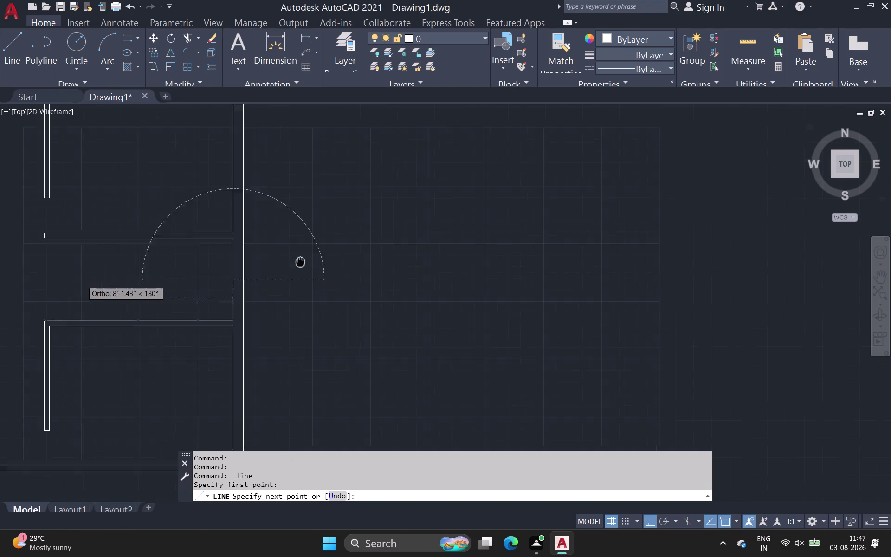
middle_drag(394, 229, 270, 245)
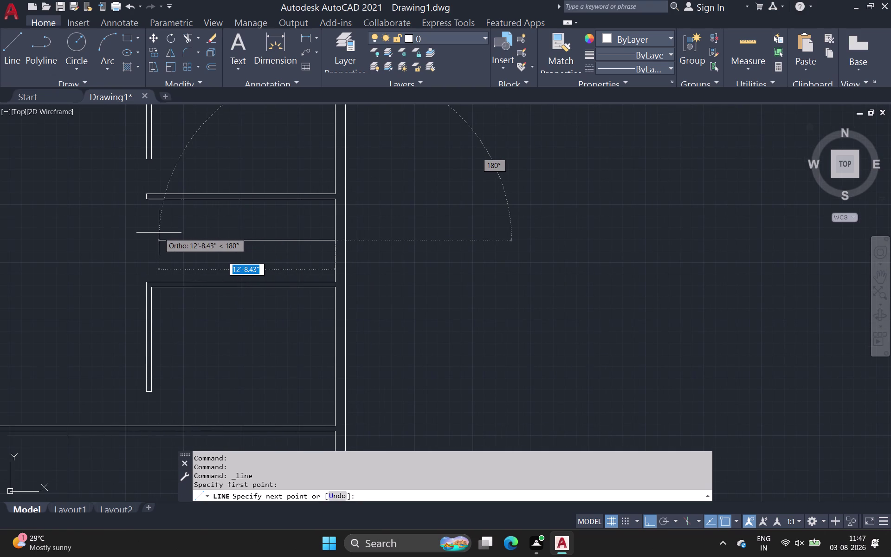
text(1)
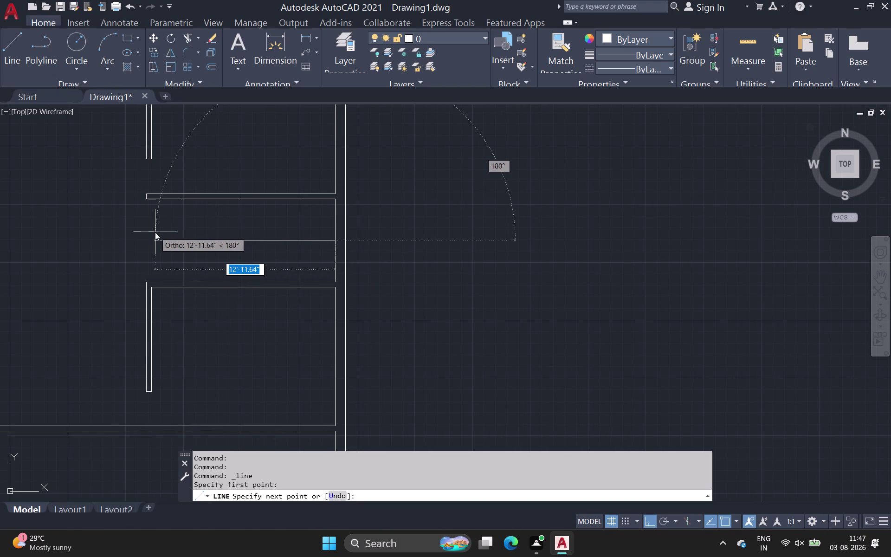
text(4)
key(apostrophe)
key(Return)
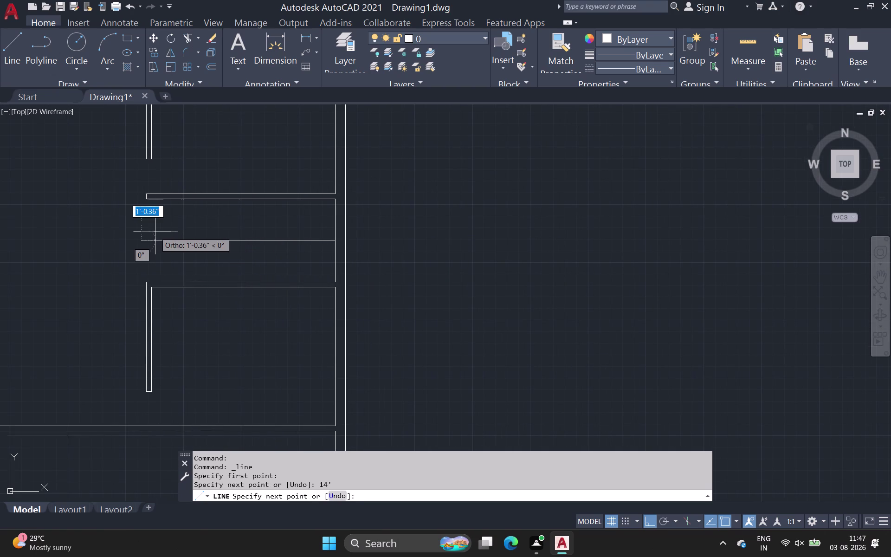
key(space)
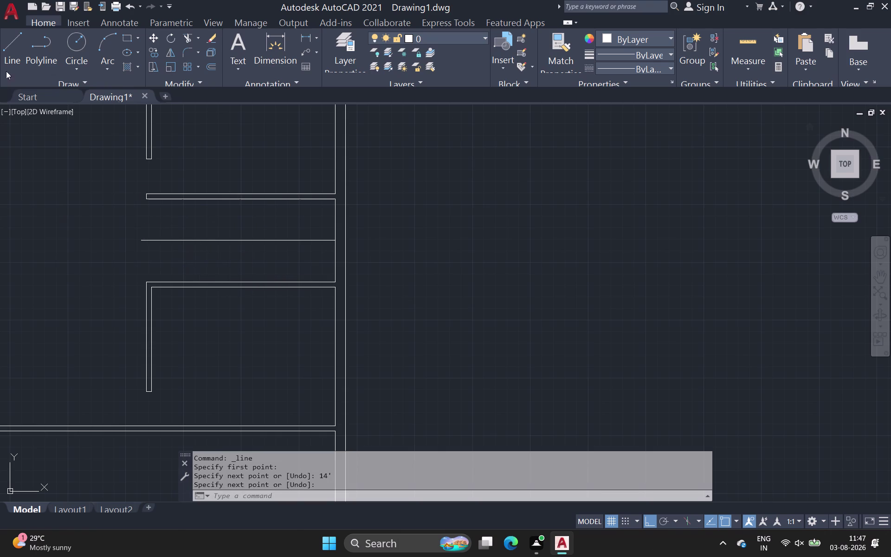
Draw a vertical line down the room's left inner edge, from top corner to bottom wall.
click(8, 59)
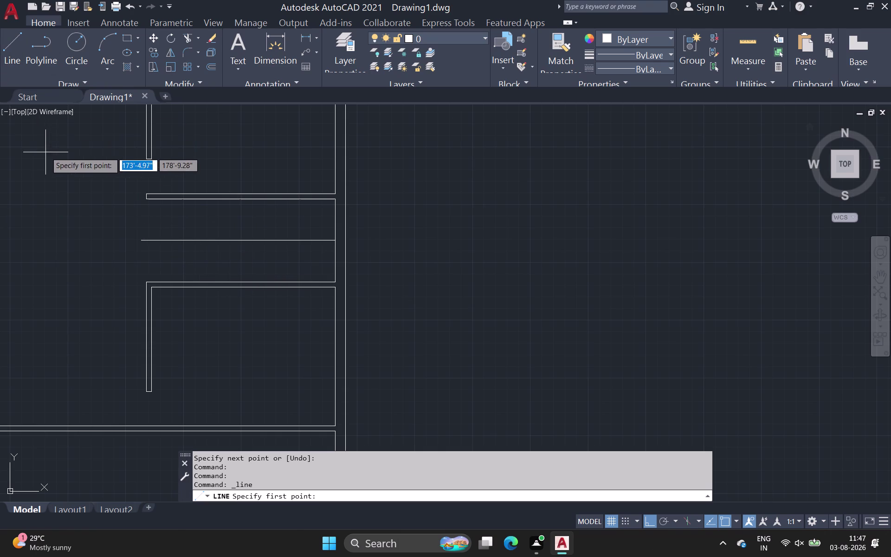
scroll(up, 3)
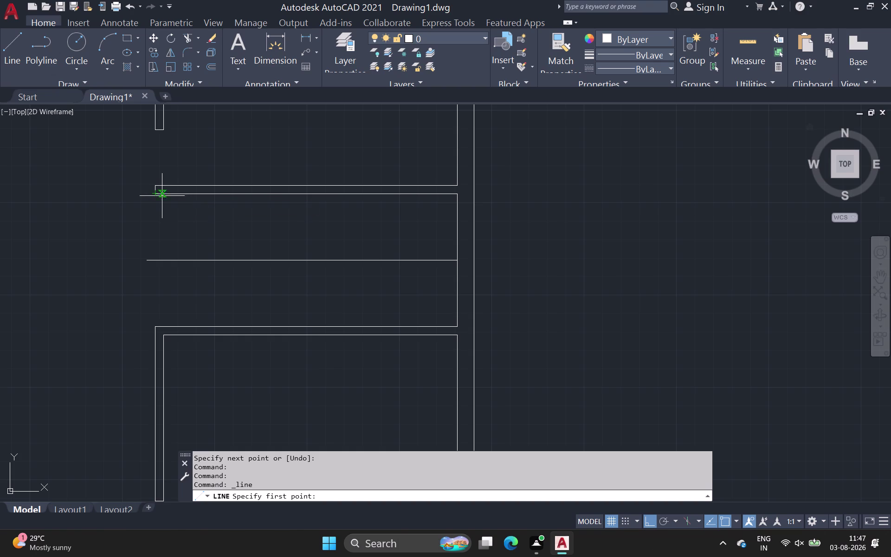
click(162, 195)
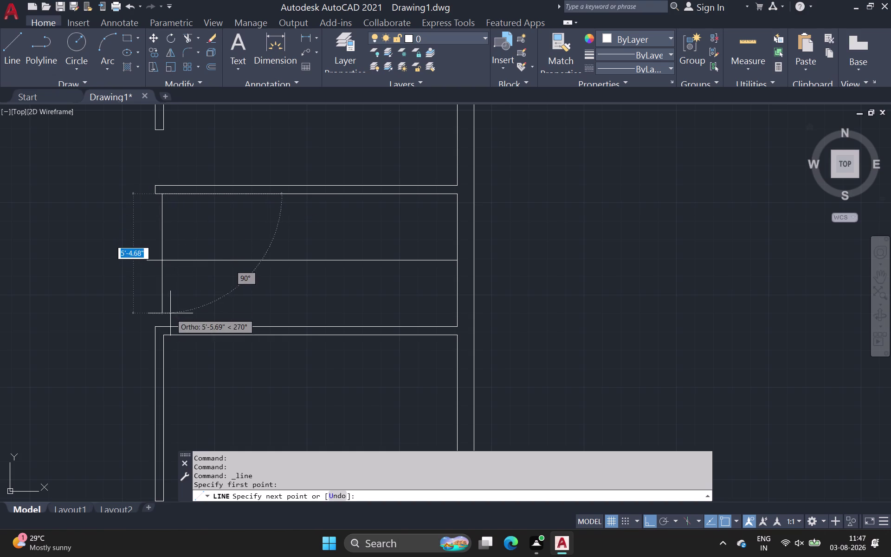
click(163, 325)
key(space)
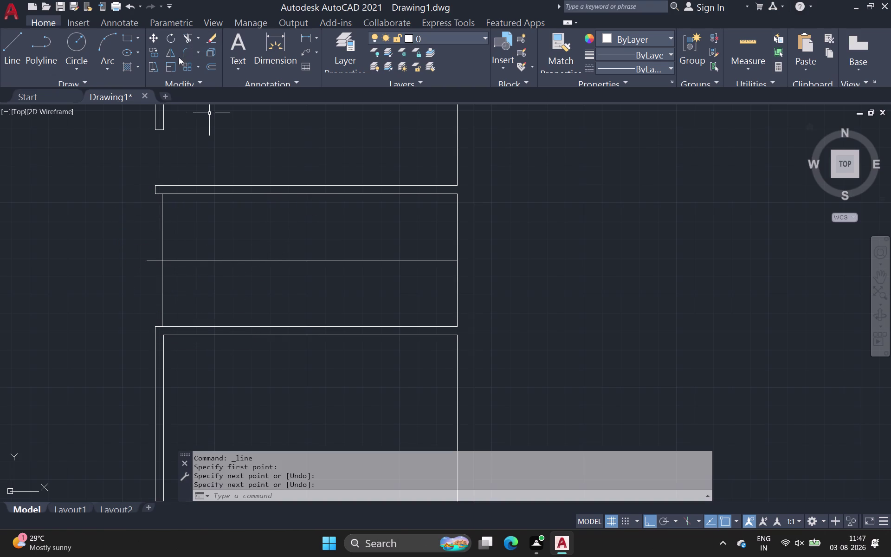
click(206, 69)
Set a 1-foot offset distance and copy the vertical line into the first tread.
scroll(up, 3)
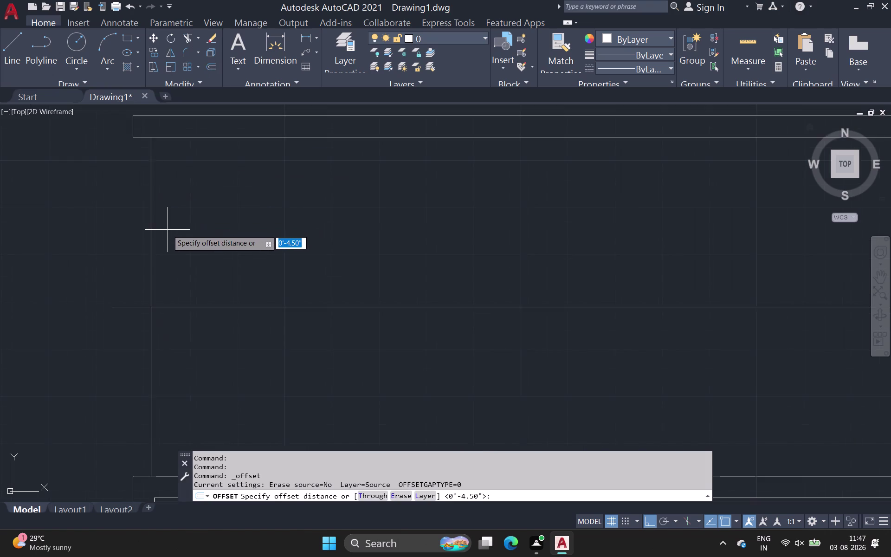
drag(151, 229, 158, 231)
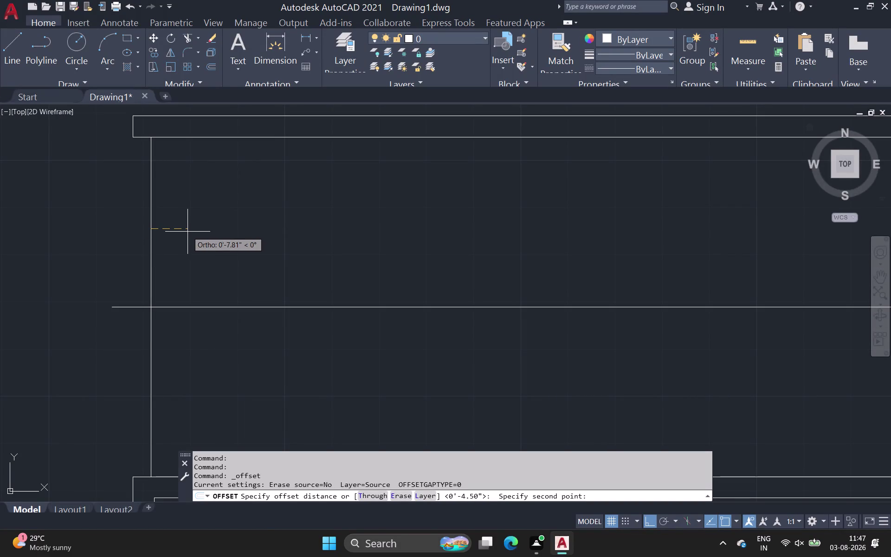
key(1)
key(apostrophe)
key(Return)
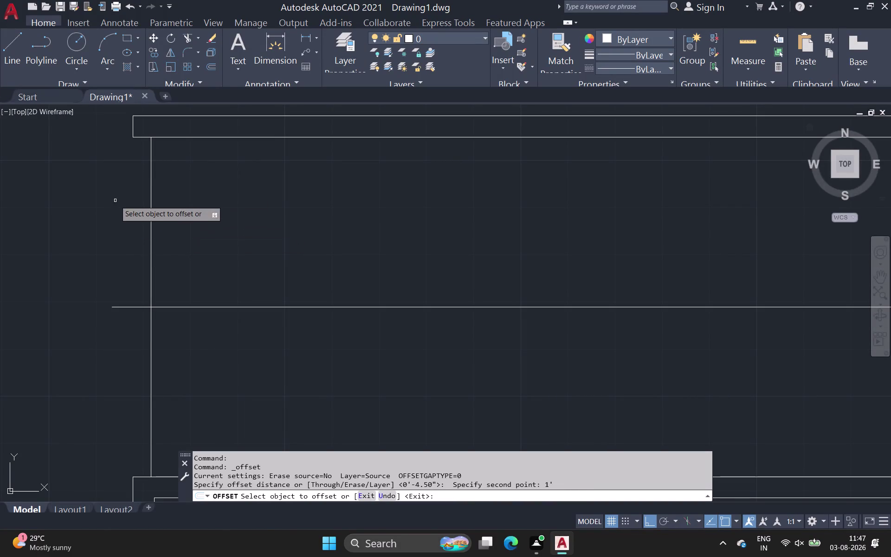
click(151, 203)
click(204, 229)
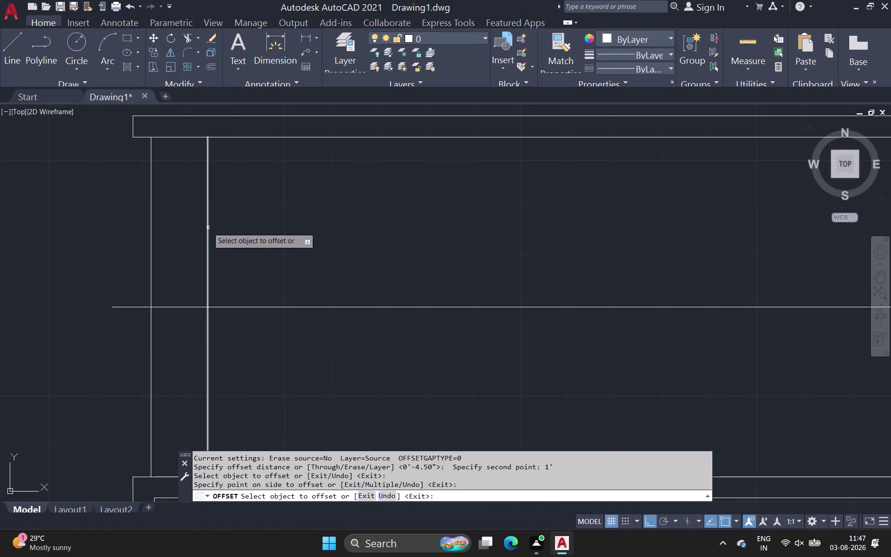
Offset further tread lines rightward at 1-foot spacing across the stair room.
click(208, 227)
middle_drag(256, 233, 247, 233)
scroll(down, 3)
click(248, 234)
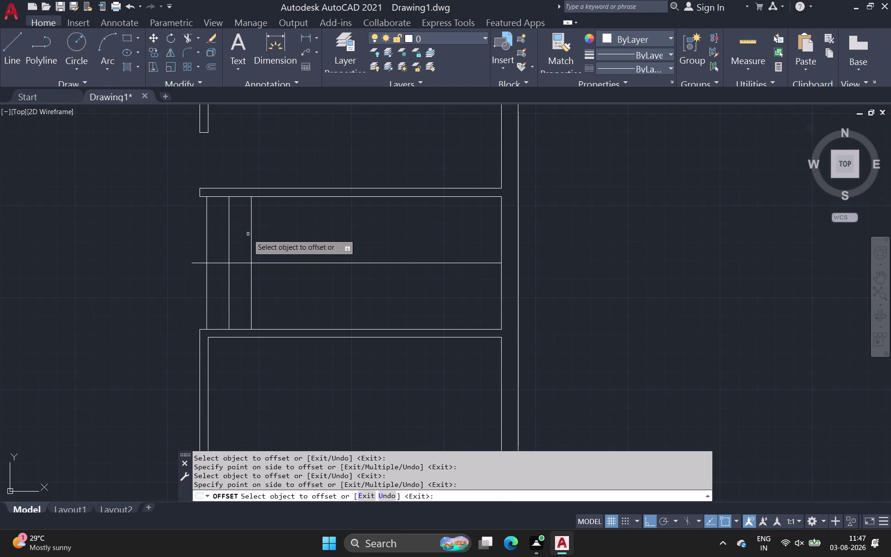
scroll(down, 3)
middle_drag(284, 242, 287, 233)
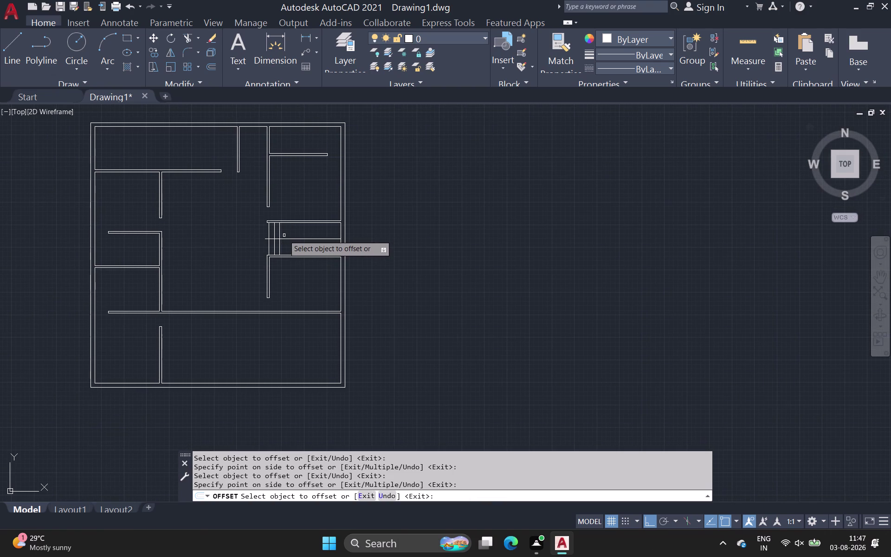
click(280, 234)
click(296, 233)
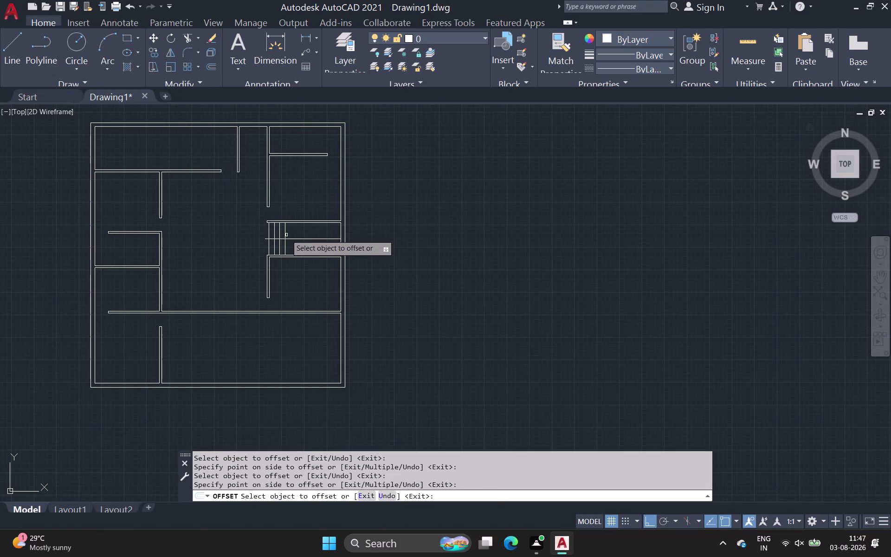
click(285, 234)
click(293, 234)
scroll(up, 3)
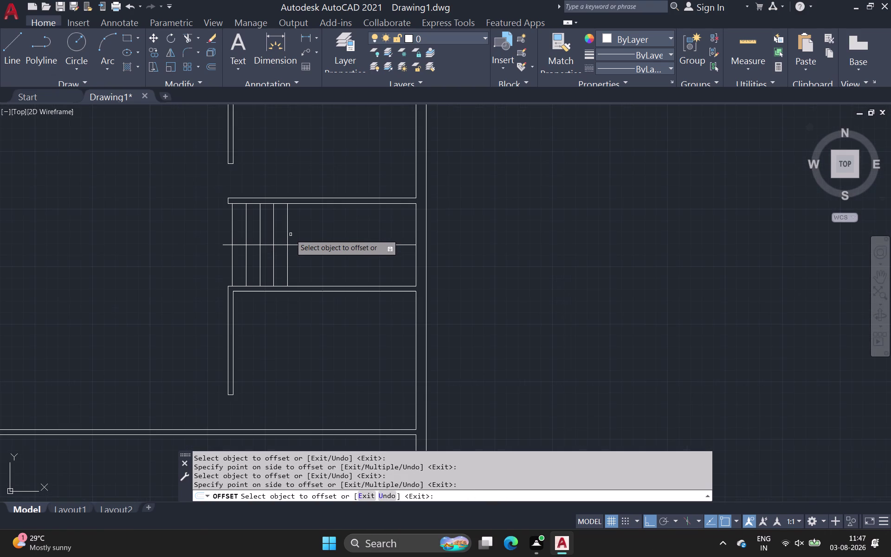
click(287, 233)
click(298, 233)
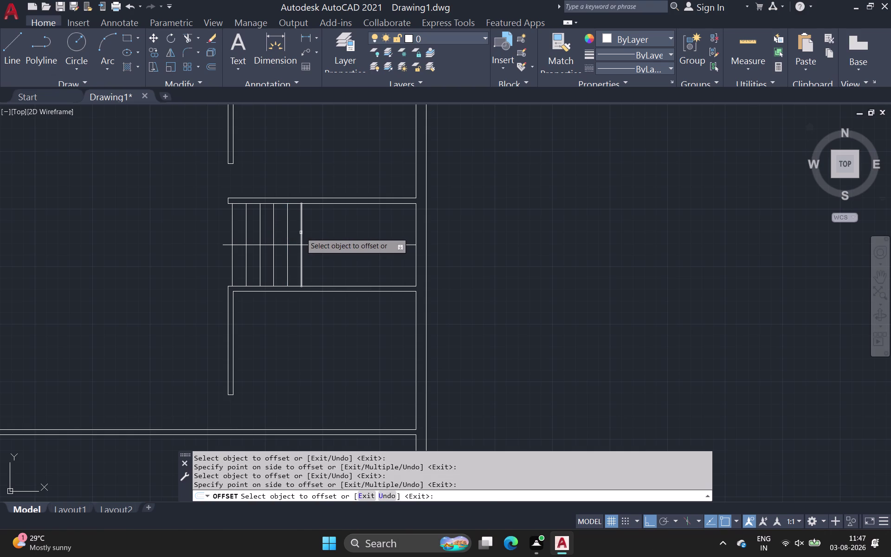
click(300, 233)
click(314, 234)
Add the remaining 1-foot tread copies until they reach the right wall, then finish.
click(315, 234)
click(322, 233)
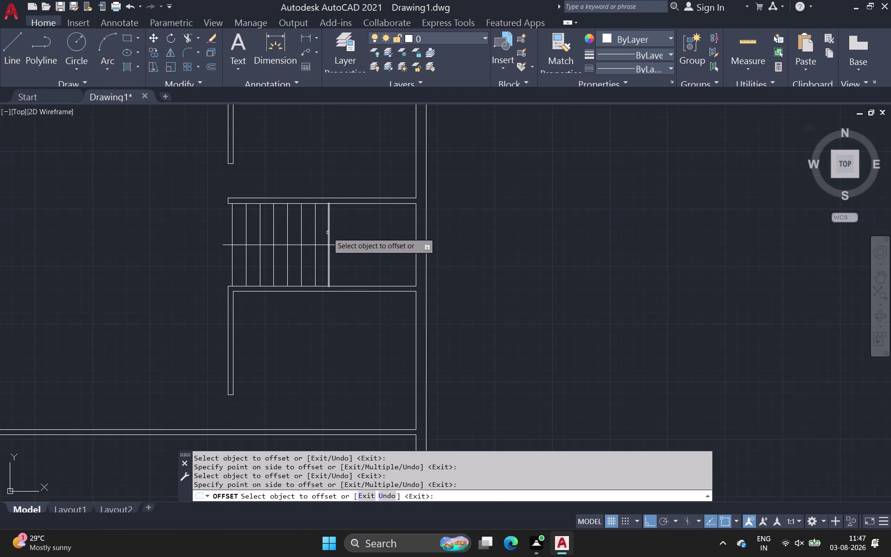
click(330, 231)
click(344, 232)
click(342, 233)
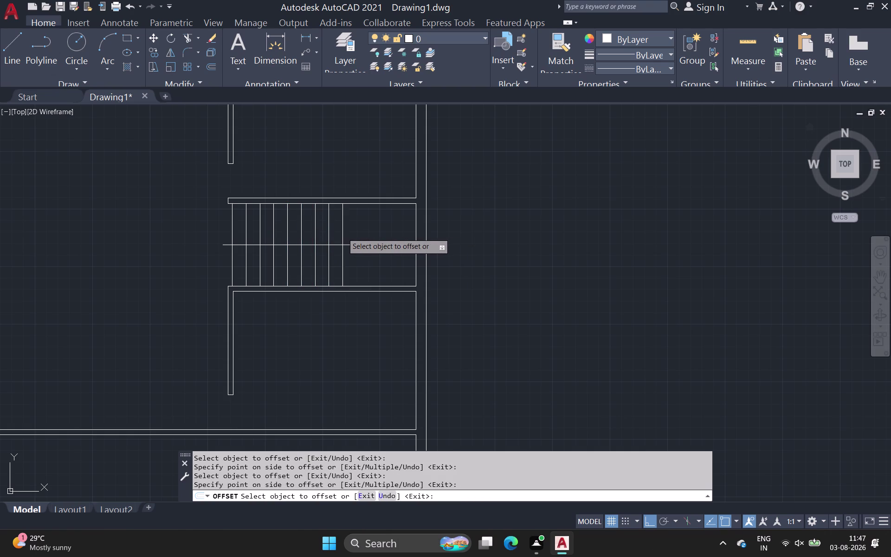
click(348, 232)
scroll(down, 3)
middle_drag(351, 236, 315, 232)
scroll(up, 3)
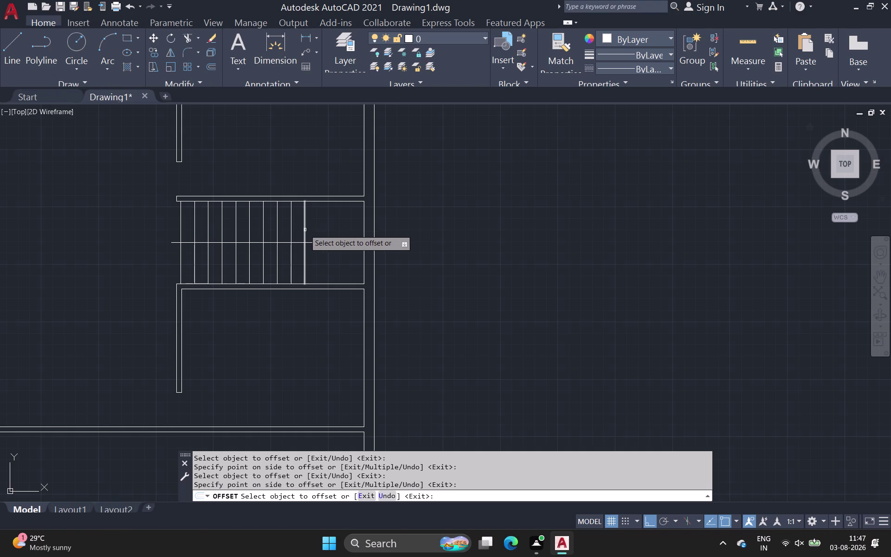
click(305, 229)
click(327, 231)
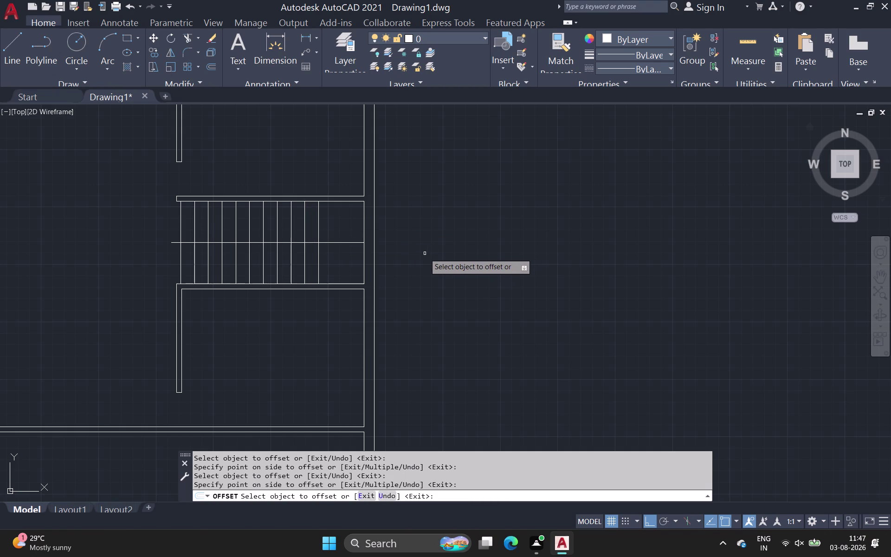
key(Escape)
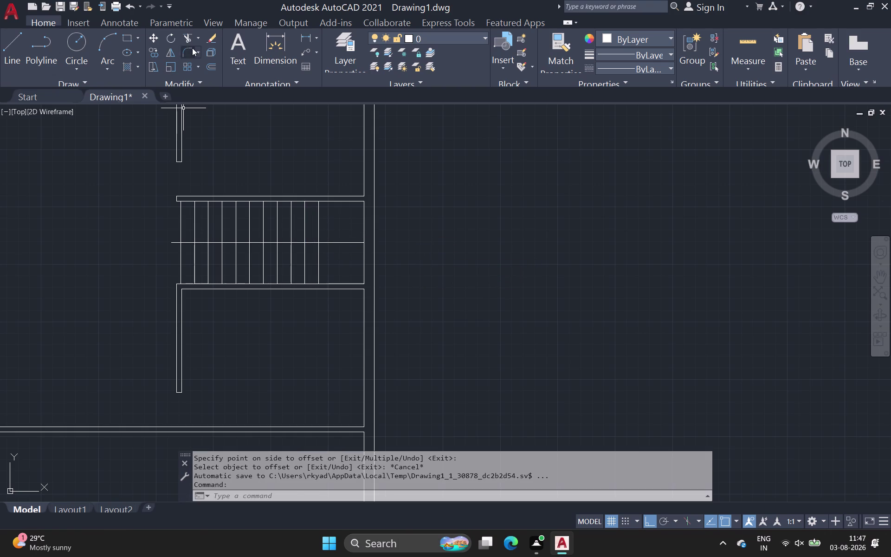
Trim the centre line's overhang past the stair's left end.
click(189, 37)
scroll(up, 3)
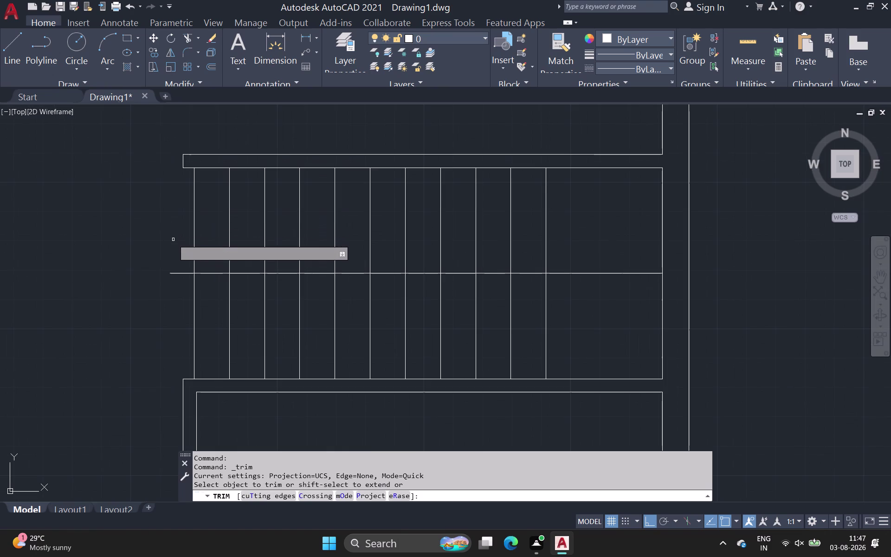
drag(177, 237, 180, 305)
scroll(down, 3)
middle_drag(146, 245, 130, 193)
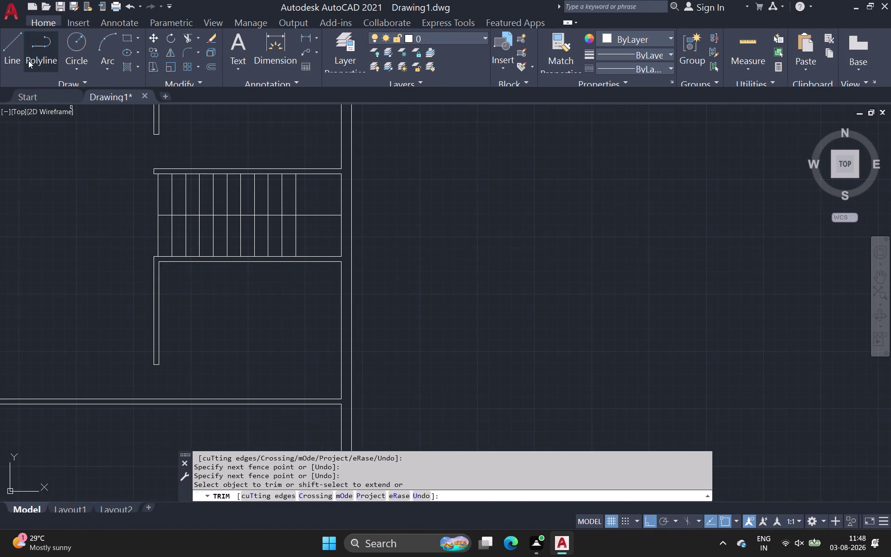
Start a new line near the stair, then cancel it.
click(14, 56)
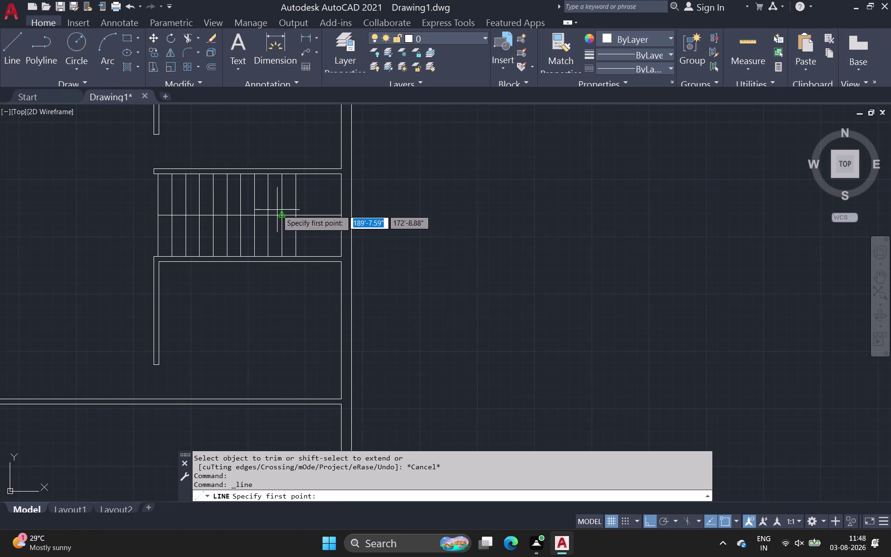
scroll(up, 3)
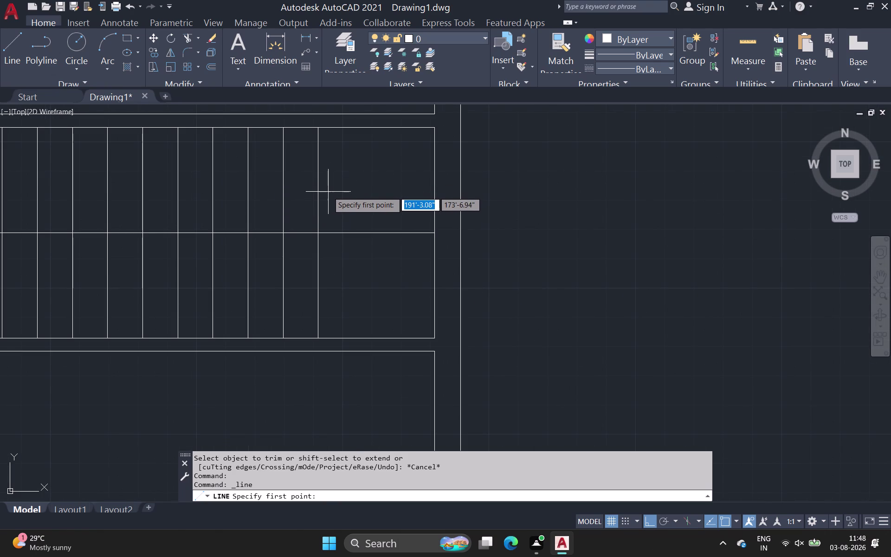
middle_drag(320, 197, 380, 253)
scroll(down, 3)
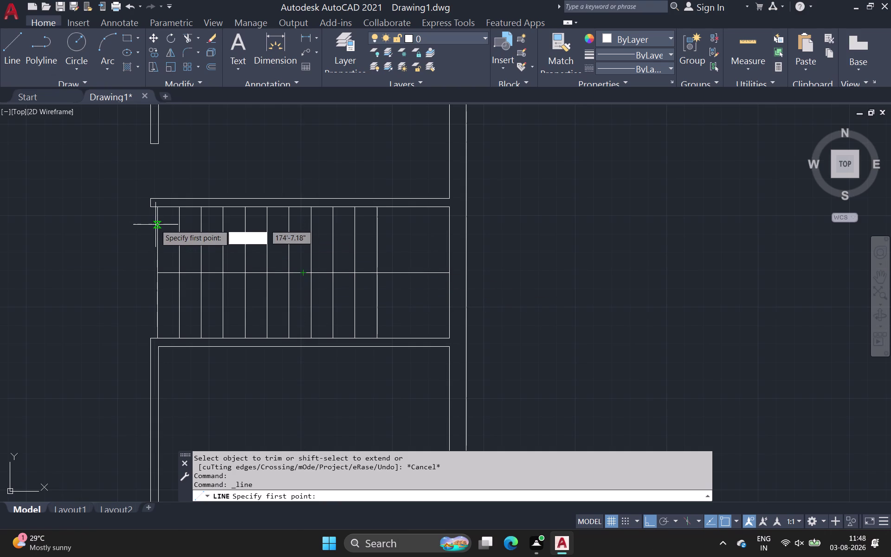
right_click(95, 222)
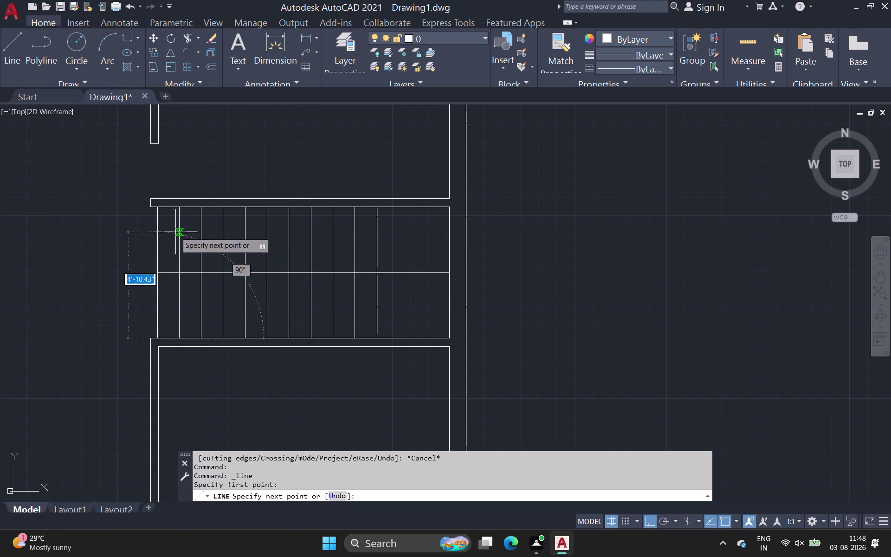
key(Escape)
click(115, 227)
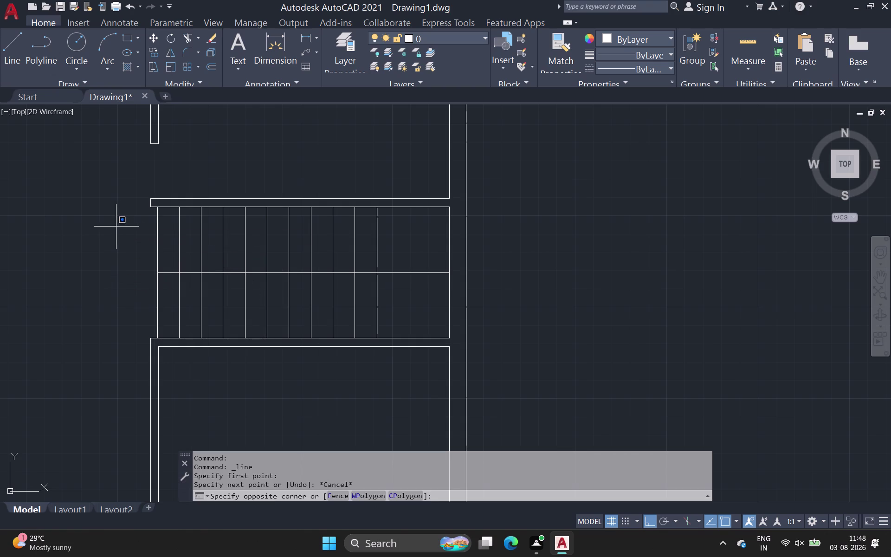
Select and erase all eleven stair tread lines.
click(389, 249)
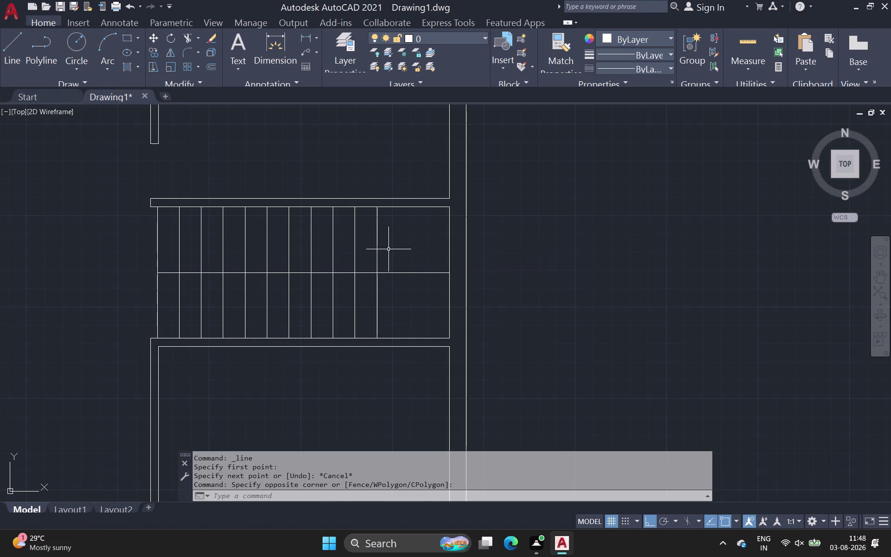
drag(389, 248, 343, 239)
click(150, 229)
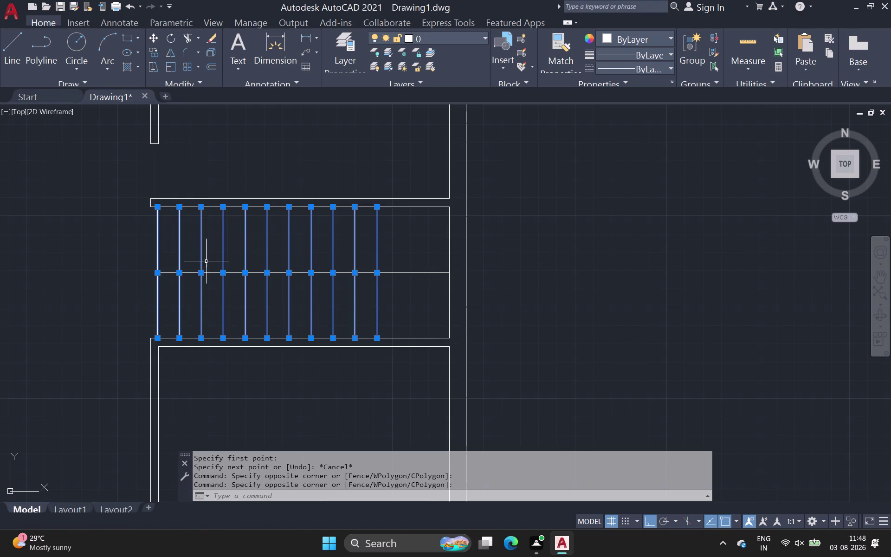
key(Escape)
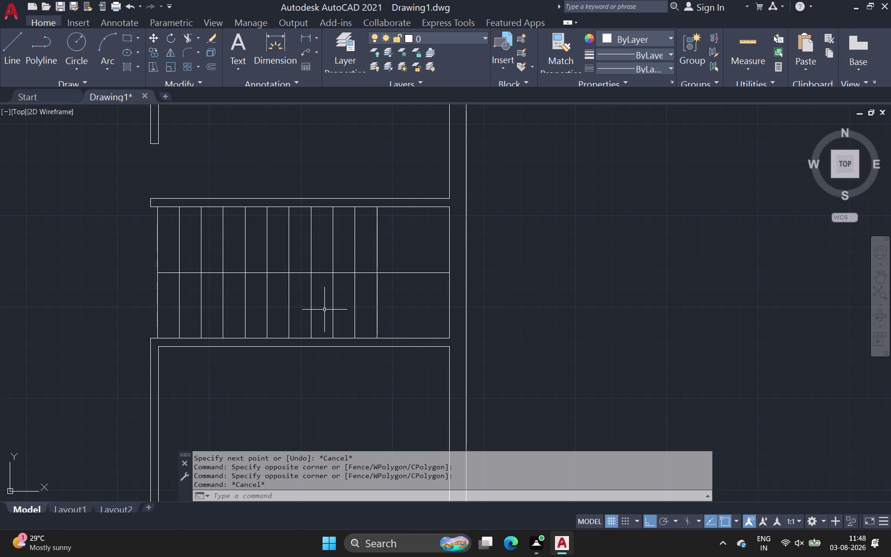
click(393, 305)
click(73, 298)
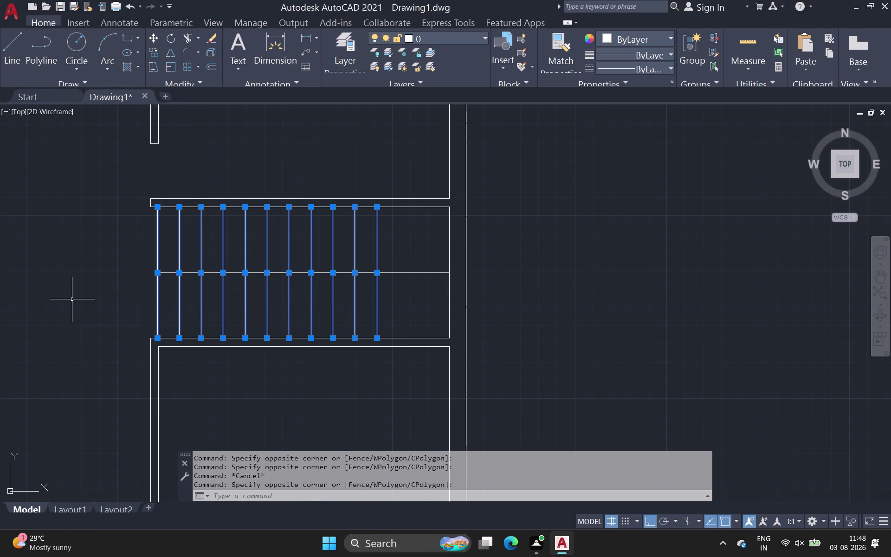
key(Delete)
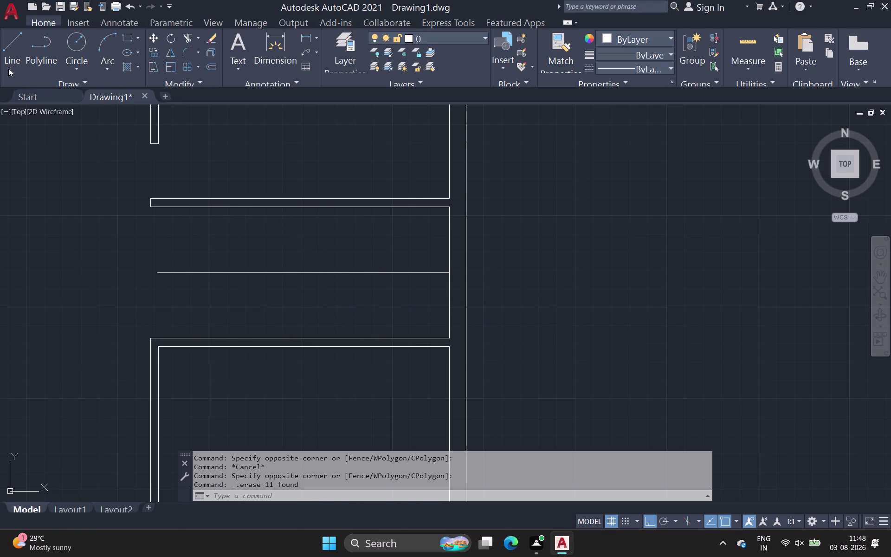
Draw a vertical tread line from the stair's bottom-left edge up to the centre line.
click(8, 54)
scroll(up, 3)
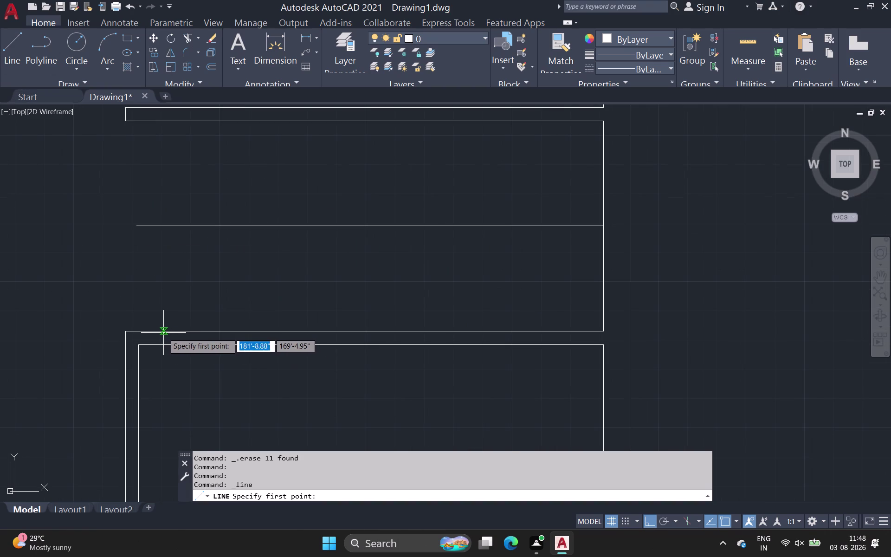
click(153, 331)
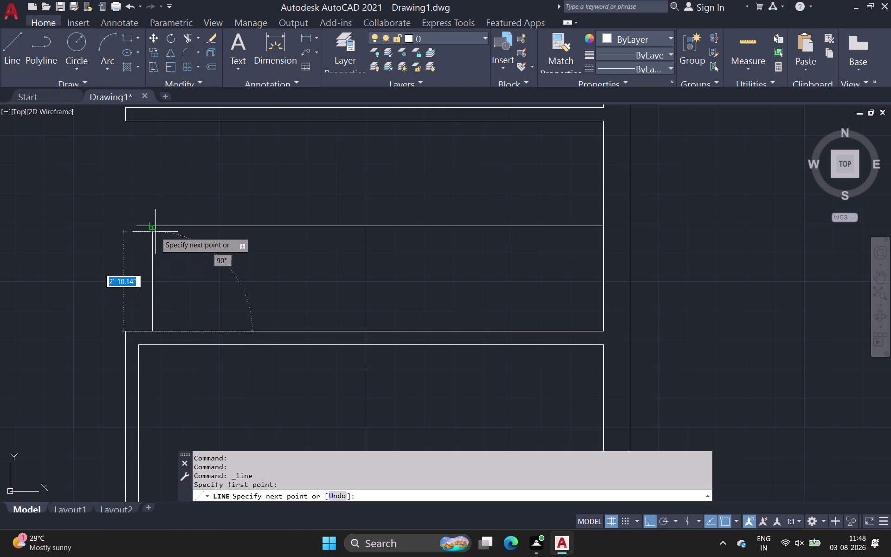
click(155, 226)
key(space)
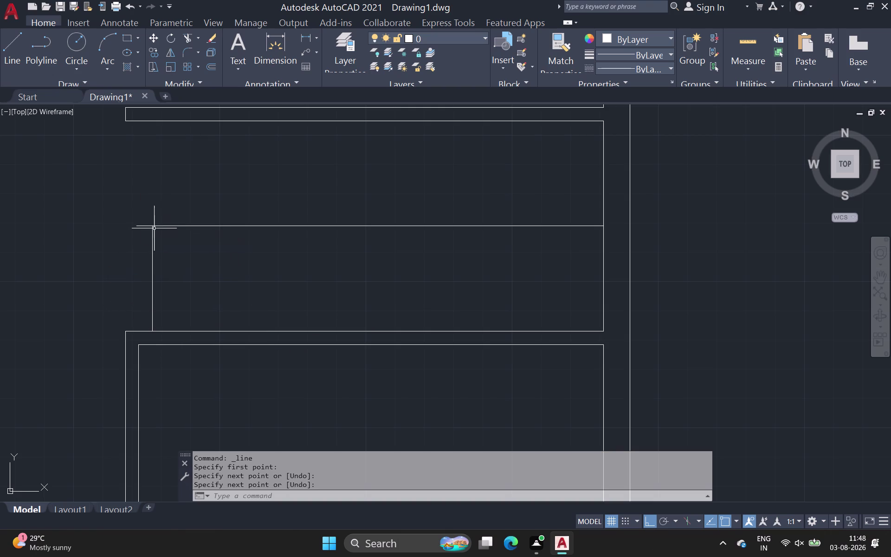
click(211, 66)
scroll(up, 3)
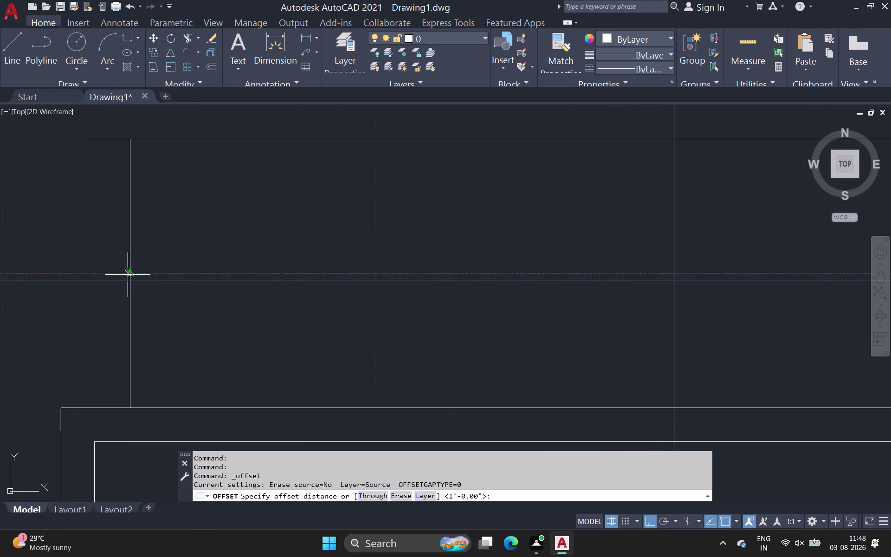
Set a 1-foot offset distance and copy the new tread line one foot right.
click(130, 276)
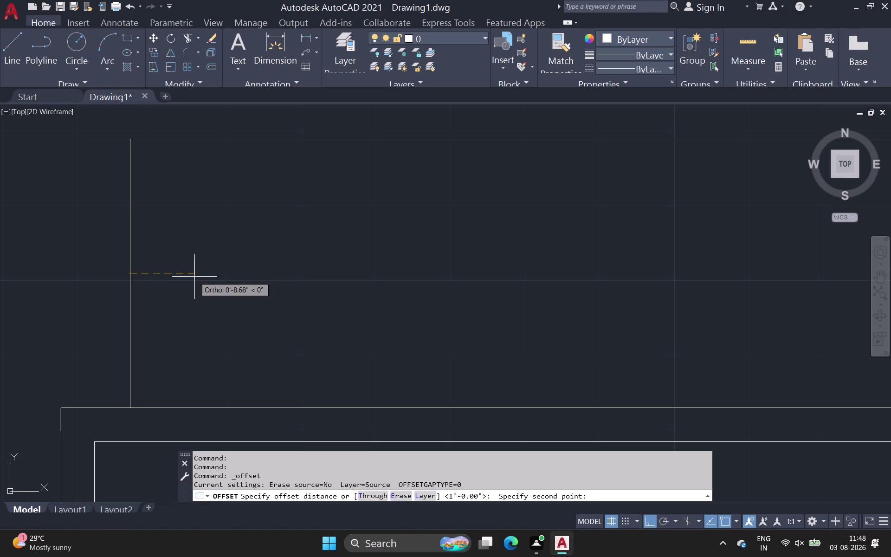
key(1)
key(apostrophe)
key(Return)
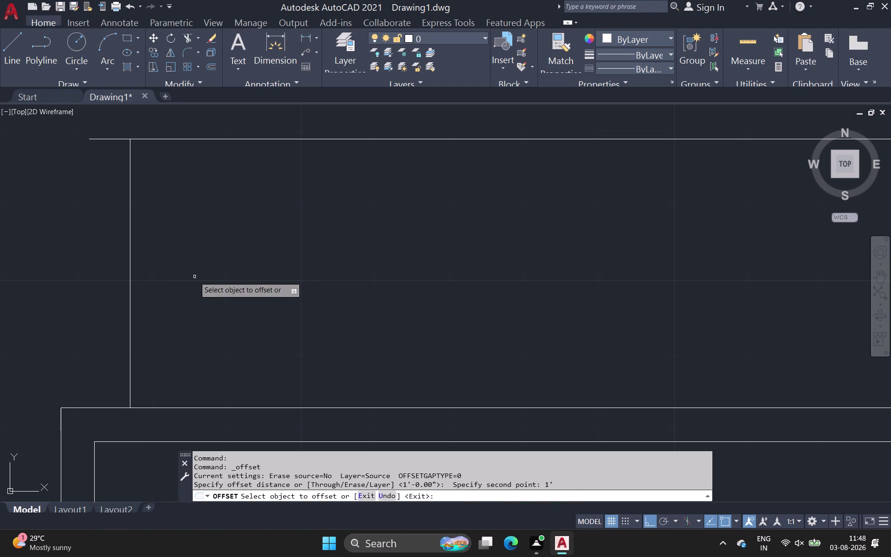
click(129, 265)
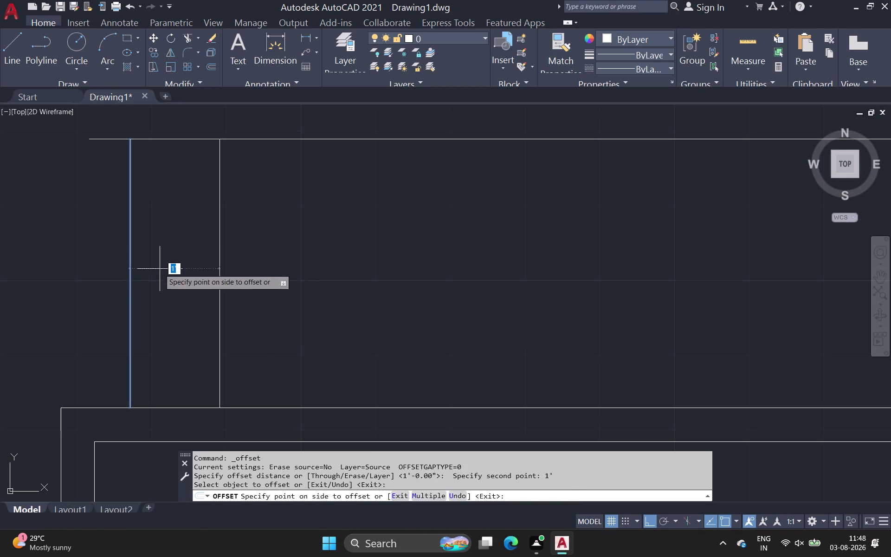
click(177, 272)
Offset five more 1-foot tread copies rightward across the lower stair half.
click(221, 274)
click(281, 282)
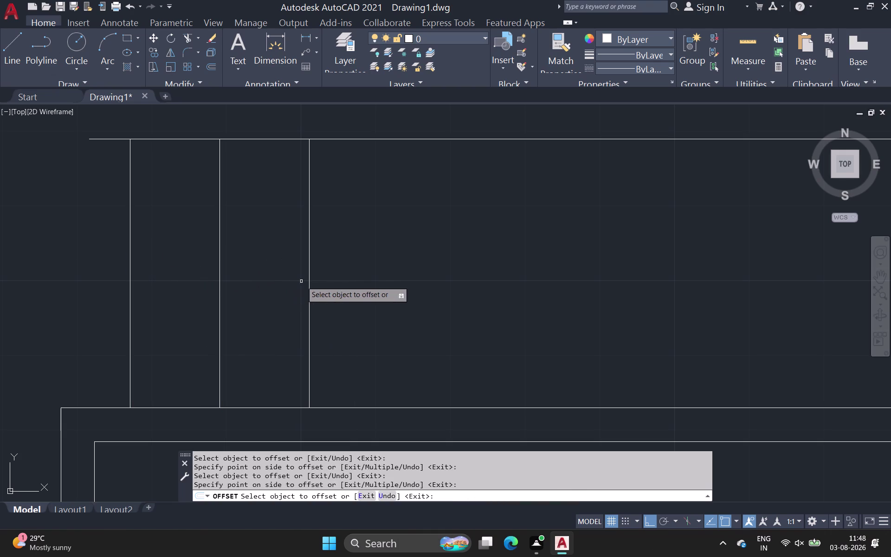
click(308, 279)
click(379, 275)
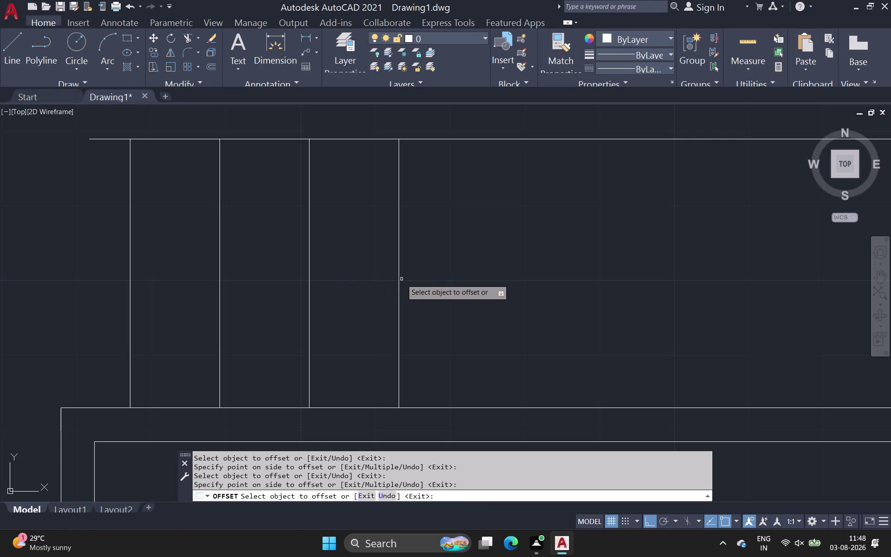
click(398, 279)
click(435, 277)
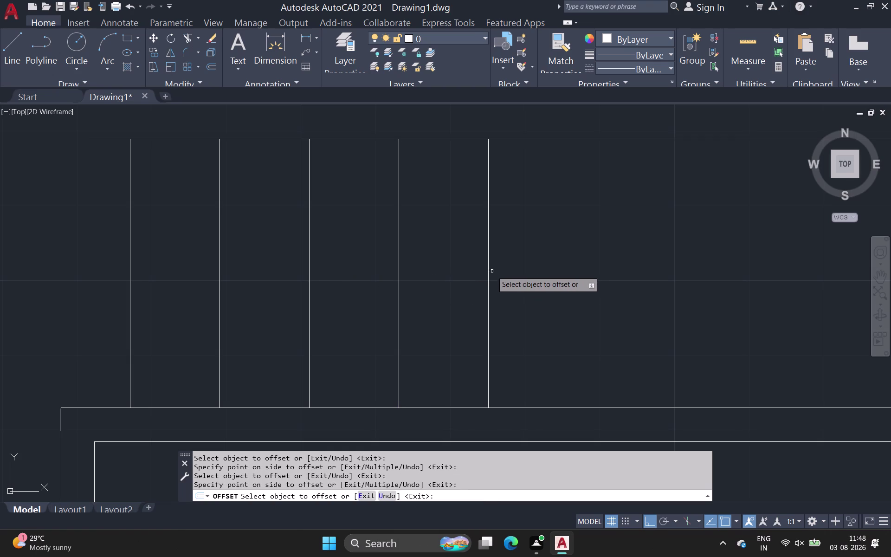
click(487, 273)
click(527, 270)
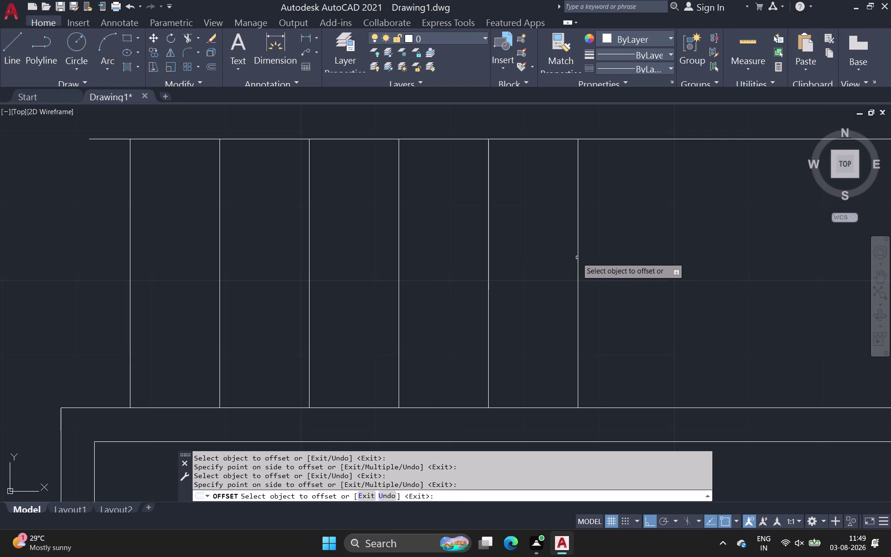
click(577, 256)
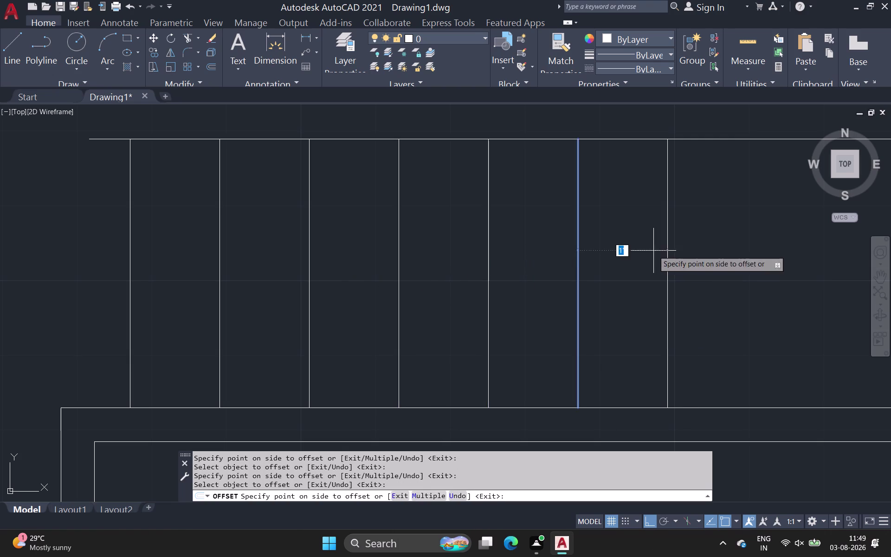
click(653, 251)
scroll(down, 3)
middle_drag(647, 260, 342, 282)
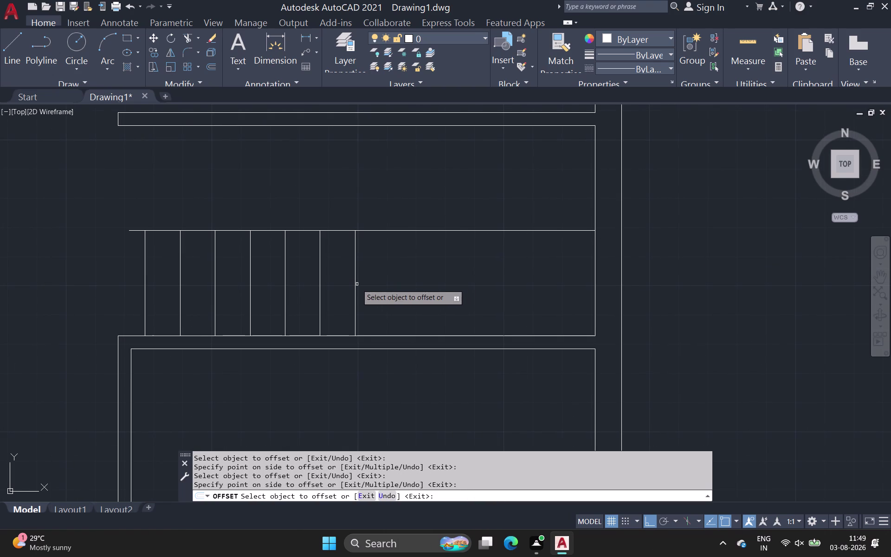
Add four more 1-foot tread copies to reach the stair's far end.
click(354, 285)
click(403, 279)
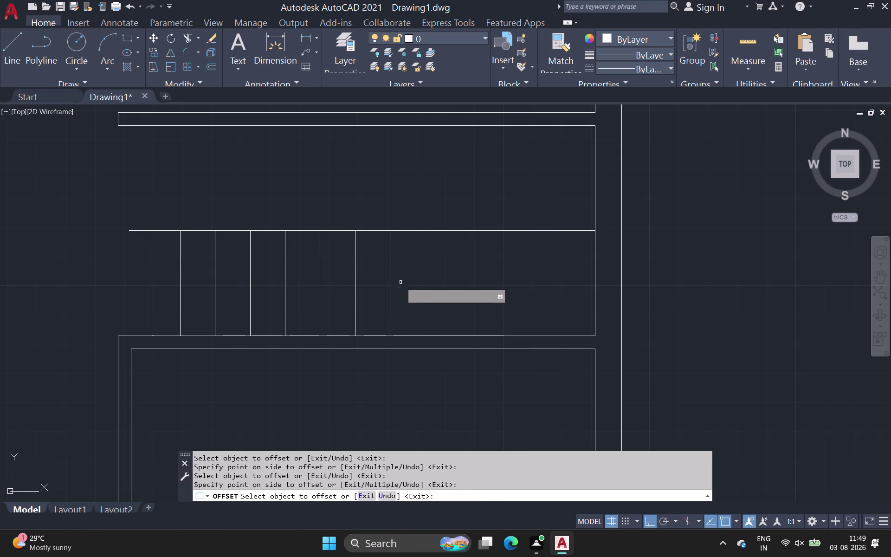
click(389, 286)
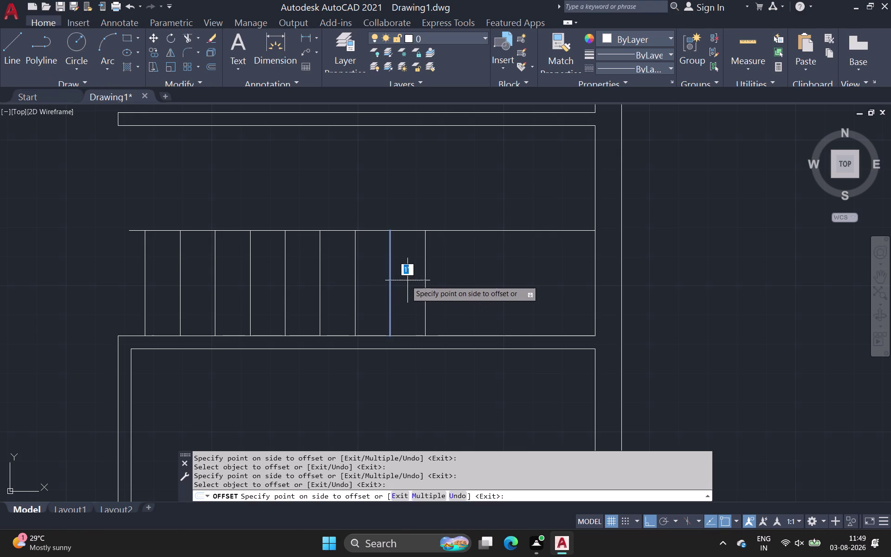
click(409, 280)
click(425, 274)
click(448, 270)
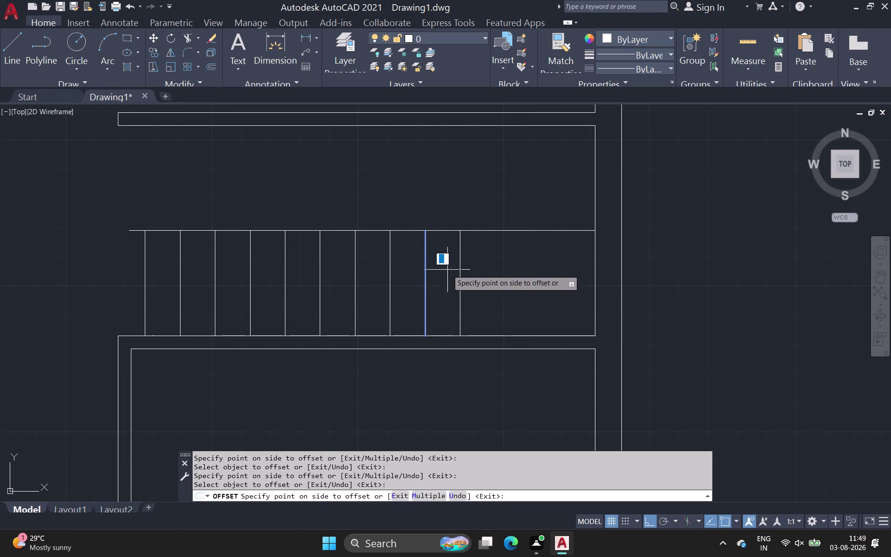
click(461, 267)
click(489, 268)
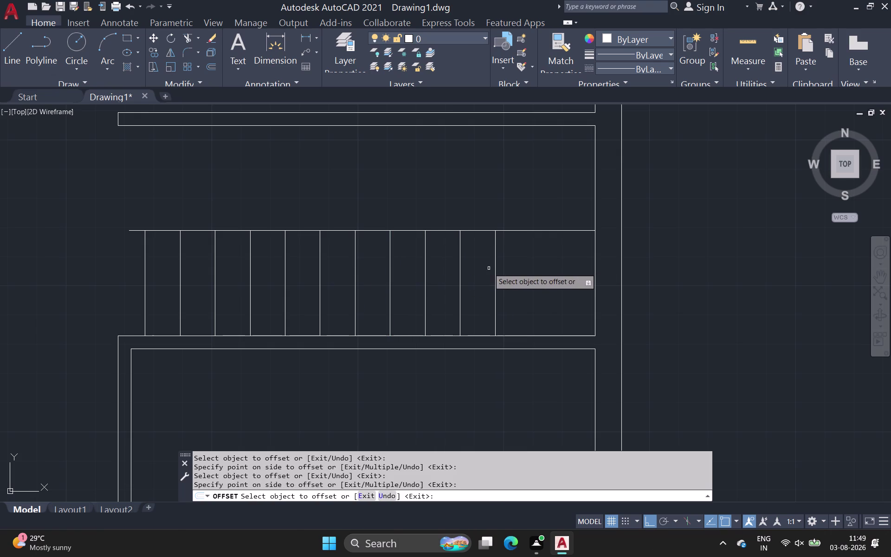
scroll(down, 3)
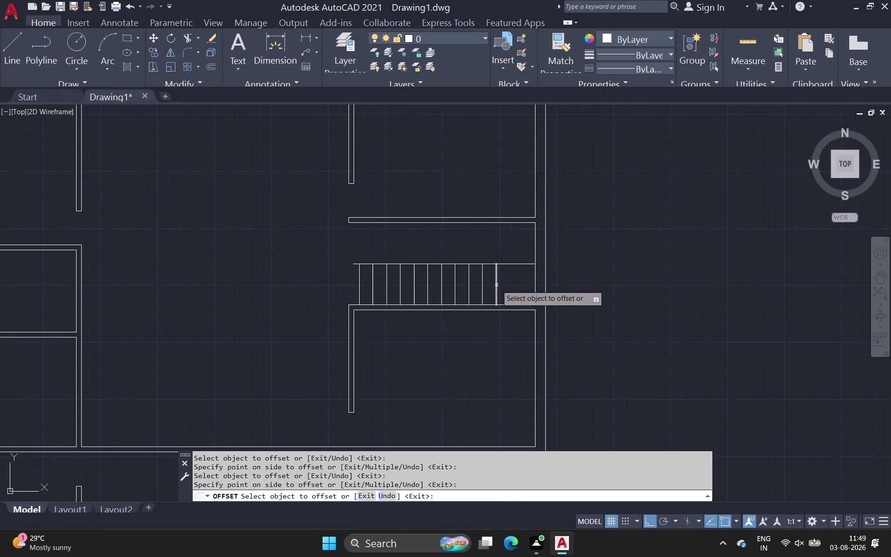
click(9, 55)
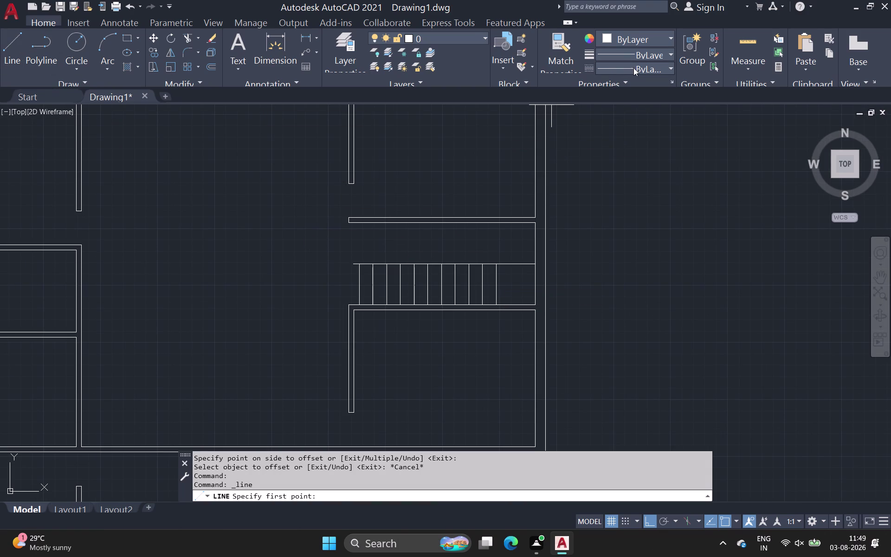
Load ACAD_ISO02W100 through the Linetype Manager and make it the current linetype.
click(635, 69)
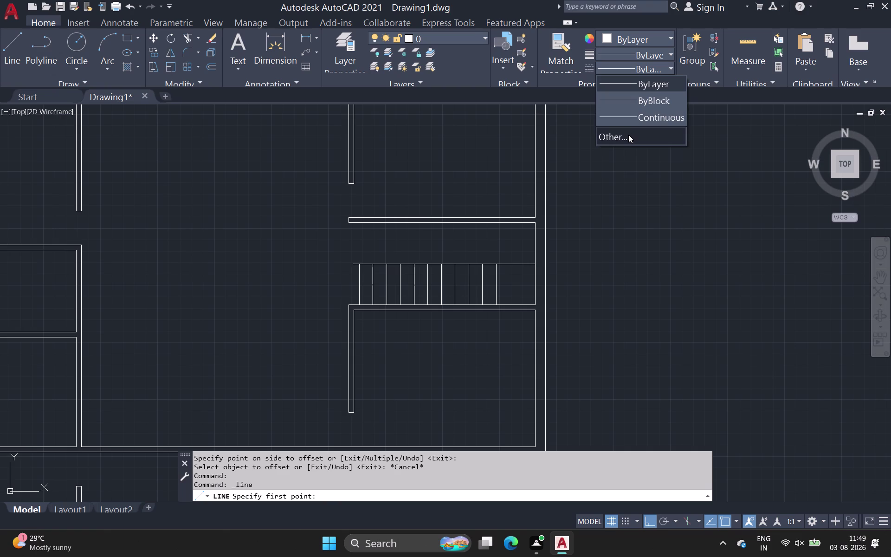
click(629, 134)
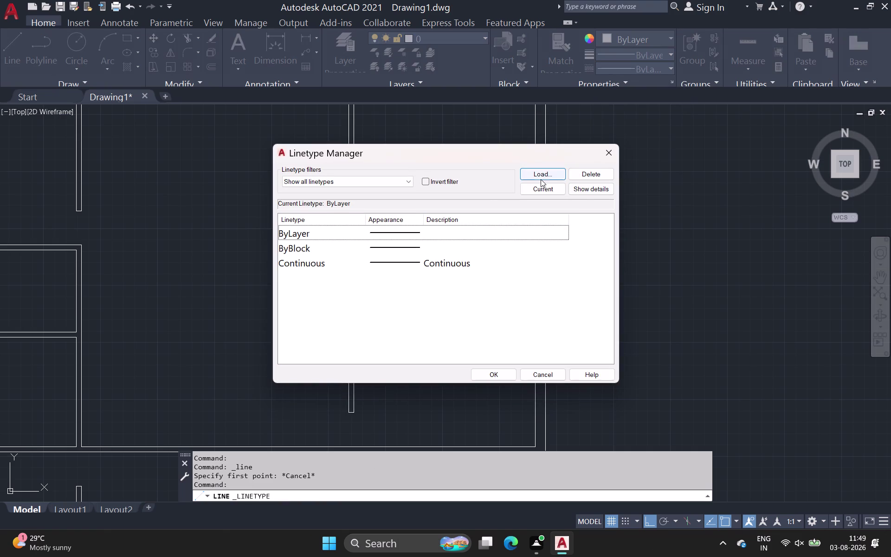
click(541, 178)
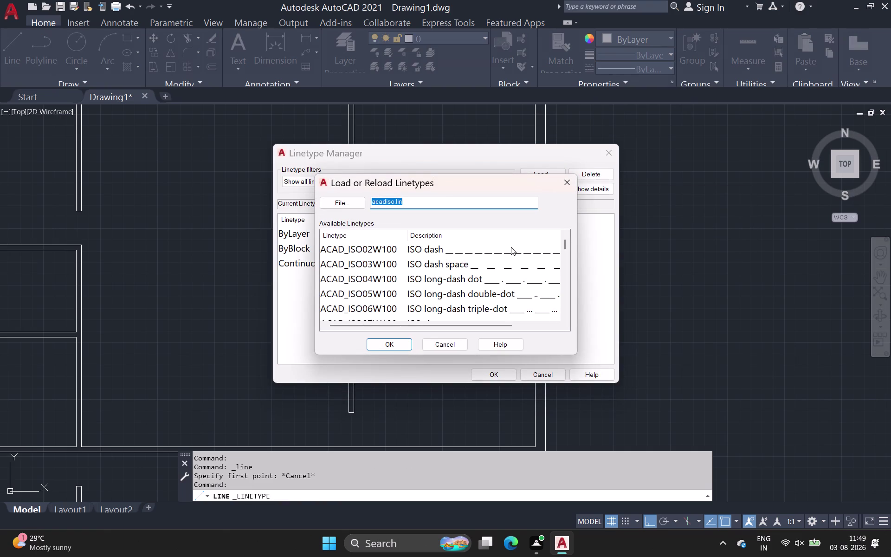
click(511, 251)
double_click(511, 252)
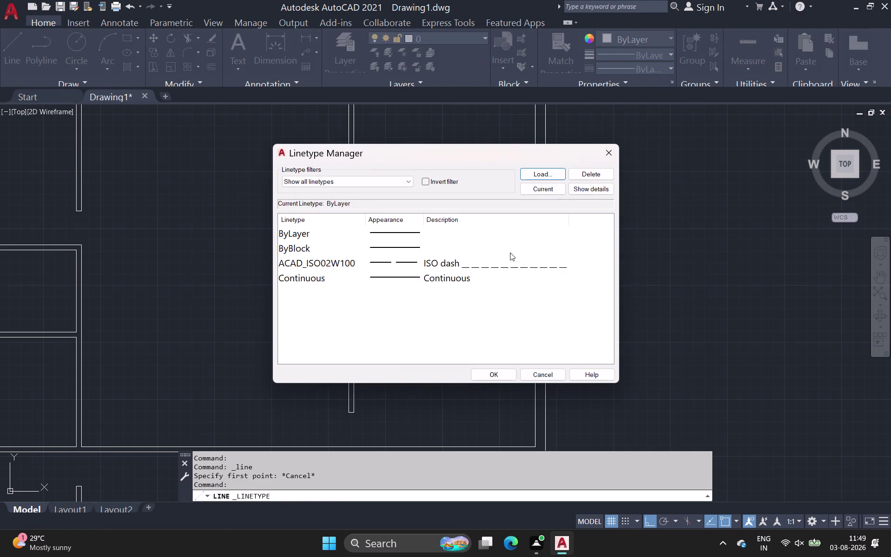
click(450, 266)
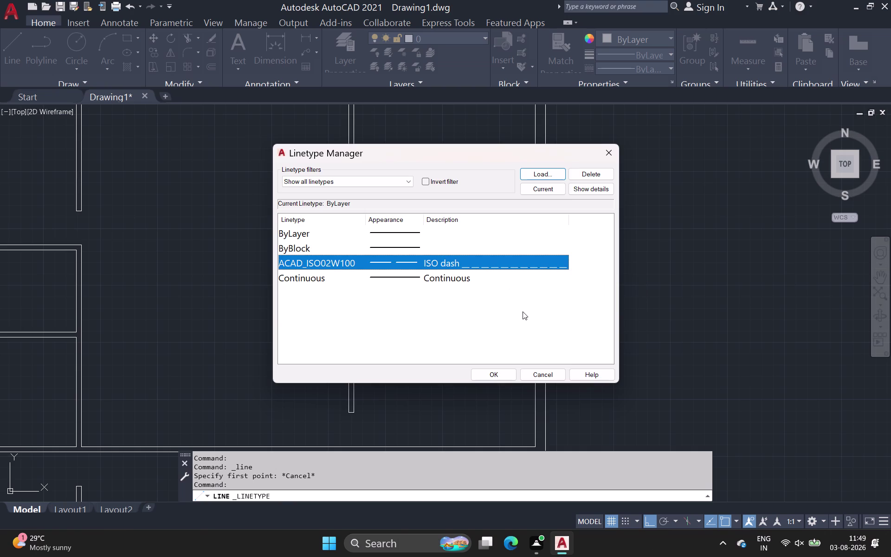
click(497, 376)
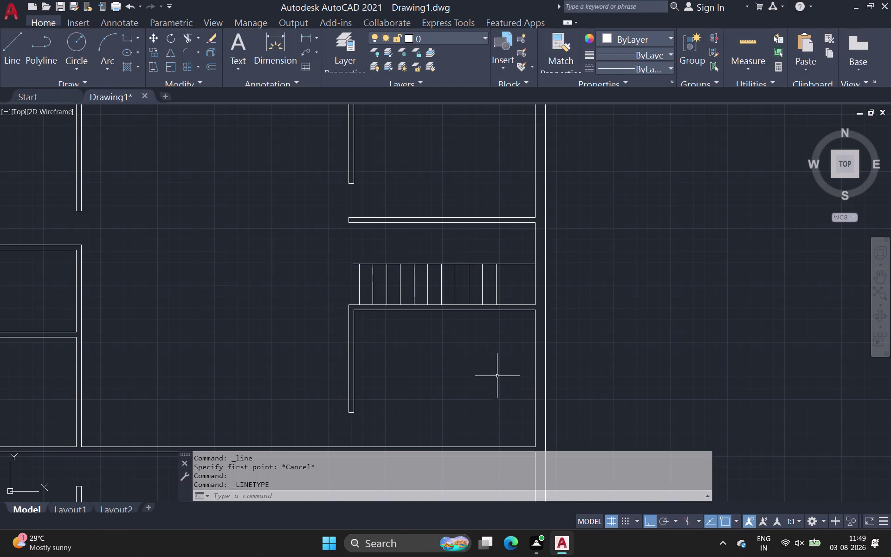
click(651, 71)
click(647, 120)
Draw a short test line in empty space to check the dashed linetype.
click(7, 43)
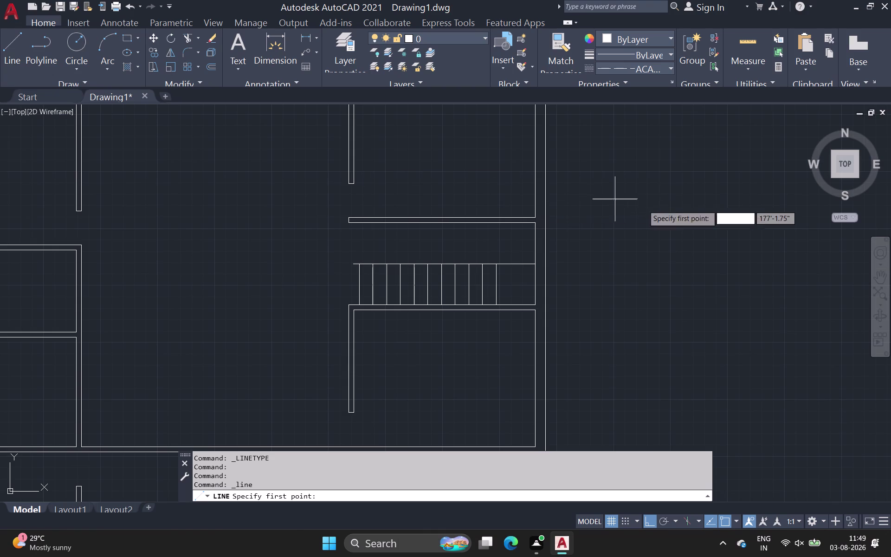
click(637, 203)
click(755, 201)
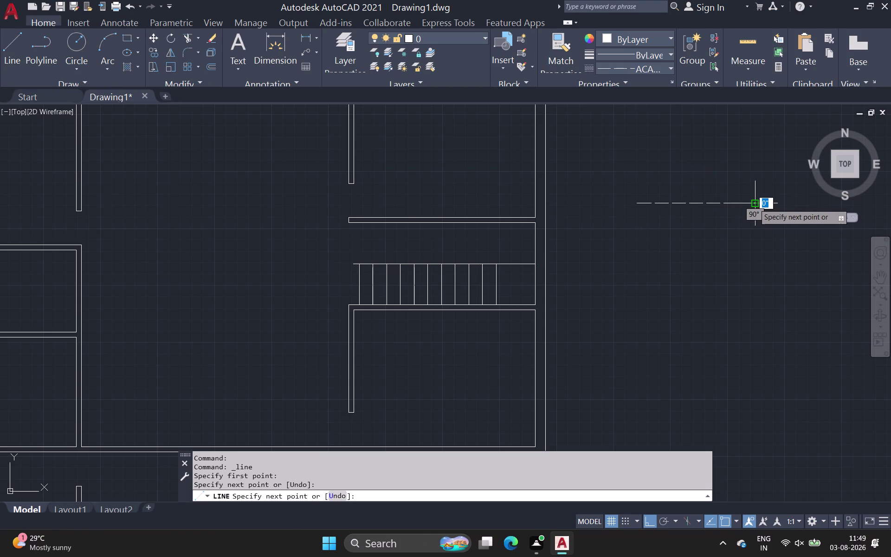
key(space)
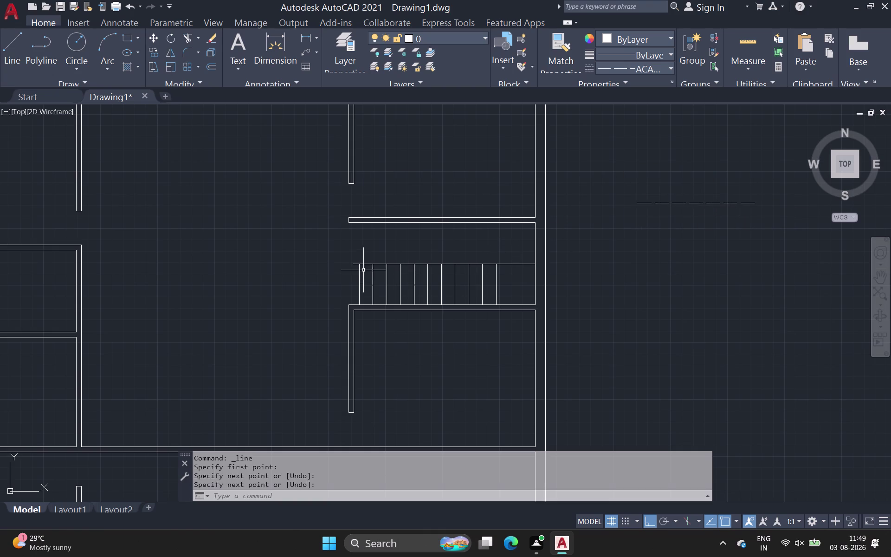
Draw a vertical dashed line from the stair's upper corner up to the wall above.
scroll(up, 3)
click(14, 47)
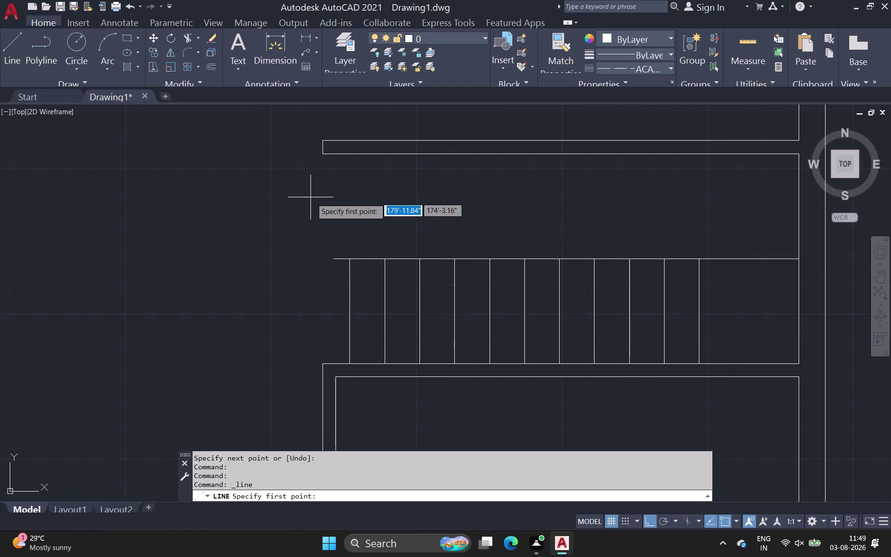
scroll(up, 3)
click(416, 406)
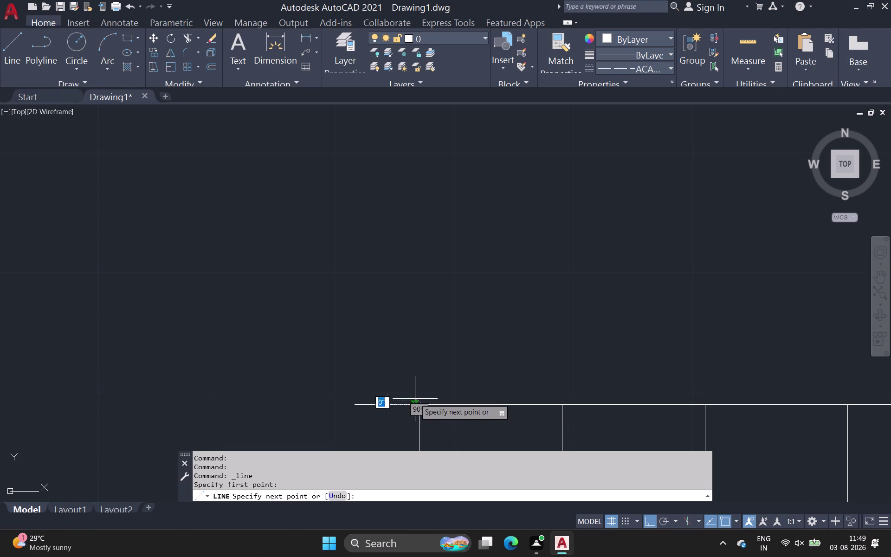
key(Escape)
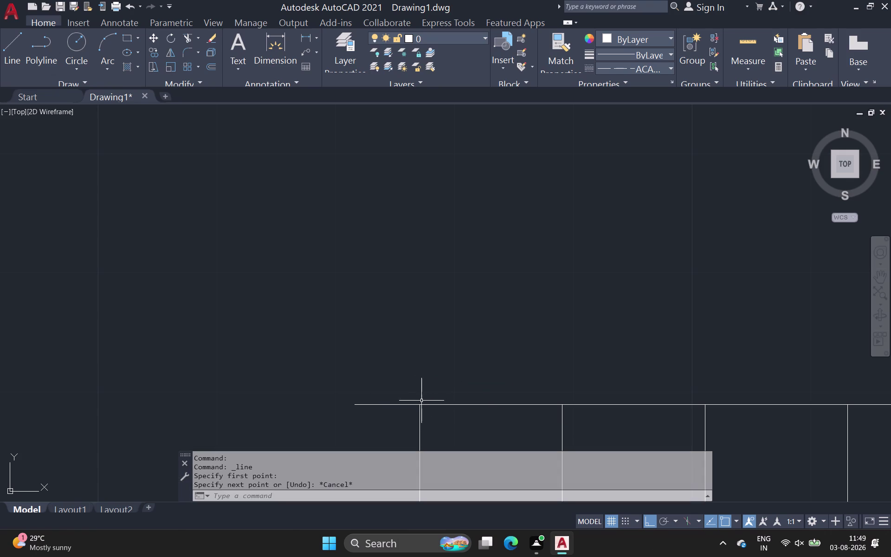
key(space)
drag(419, 409, 417, 394)
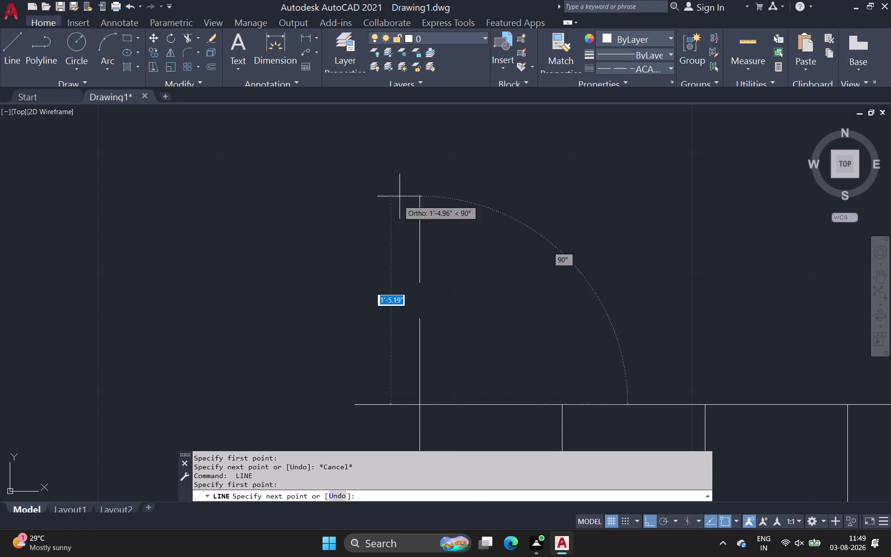
middle_drag(407, 143, 367, 319)
scroll(down, 3)
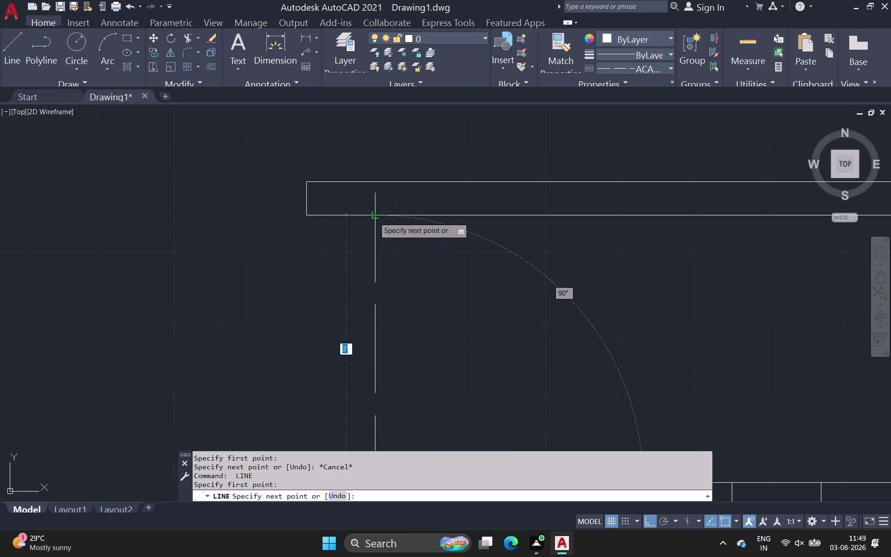
click(374, 217)
key(space)
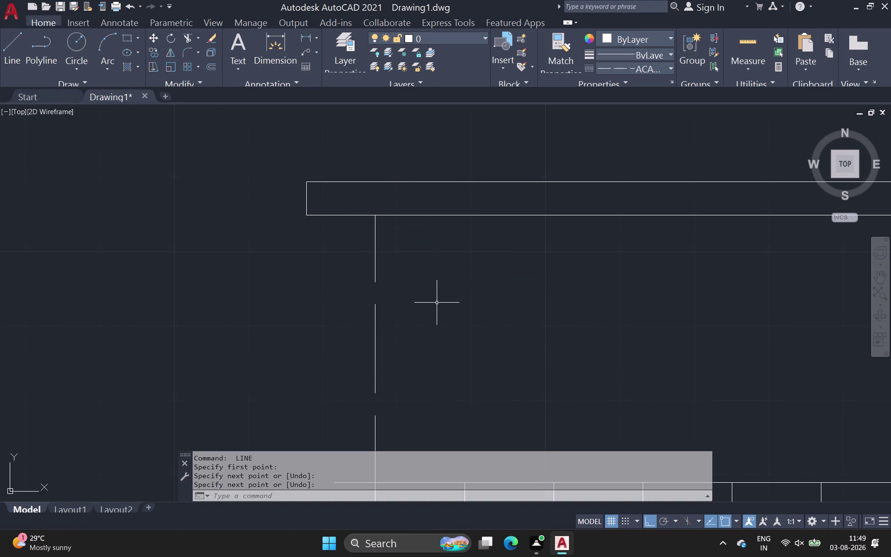
scroll(down, 3)
middle_drag(415, 288, 375, 250)
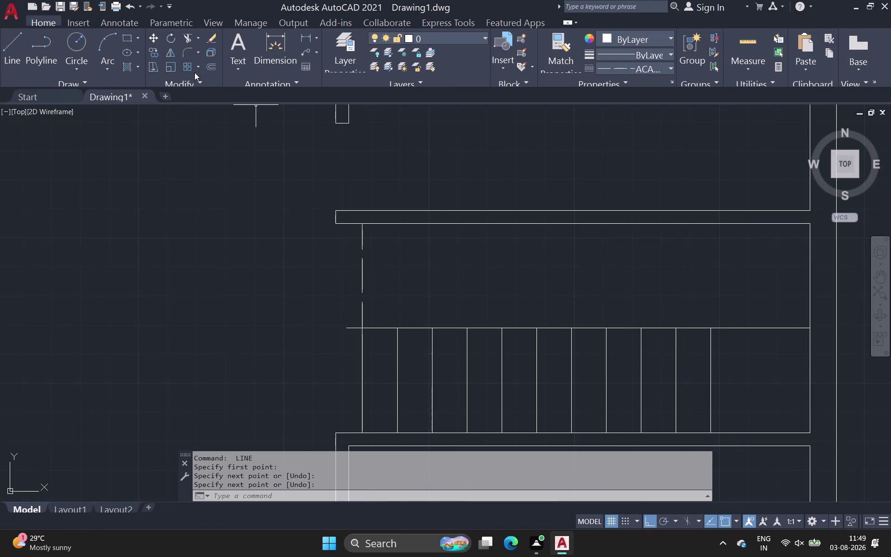
click(205, 63)
Set a 1' offset distance and copy the first dashed tread line to the right.
scroll(up, 3)
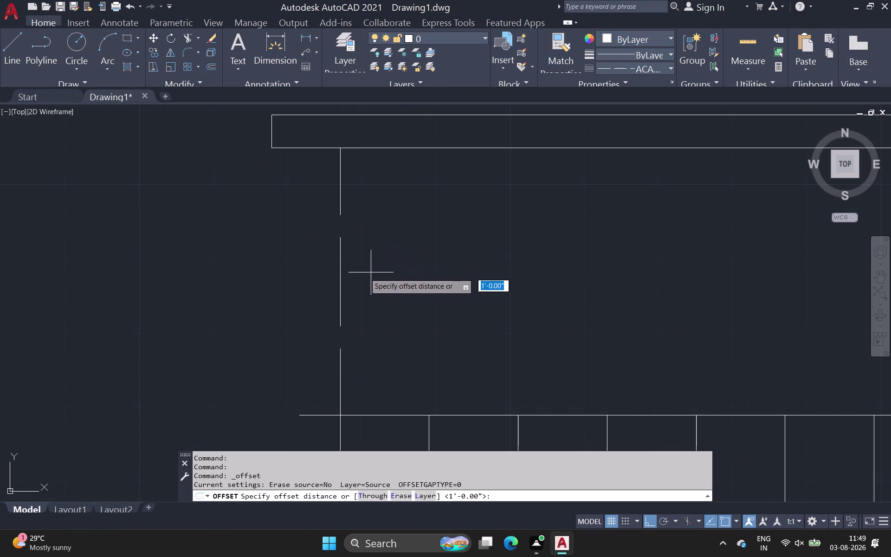
drag(341, 277, 353, 274)
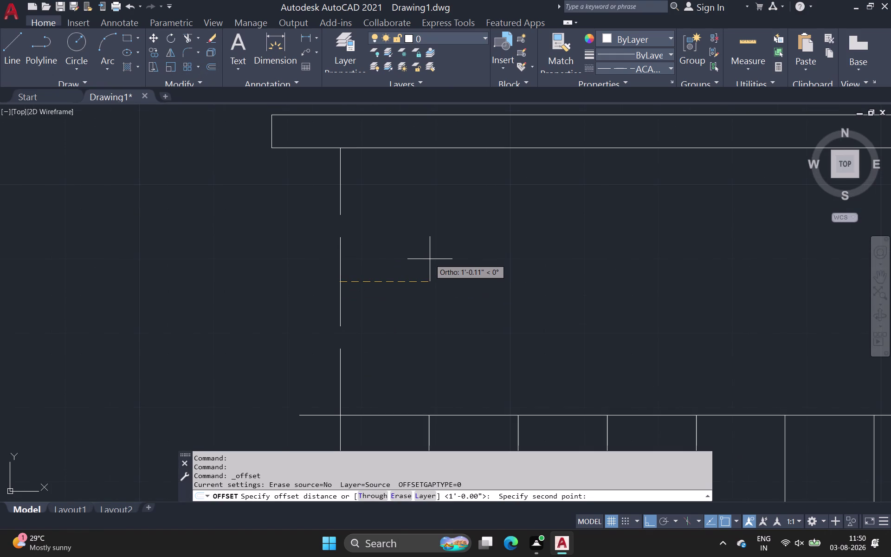
text(1')
key(space)
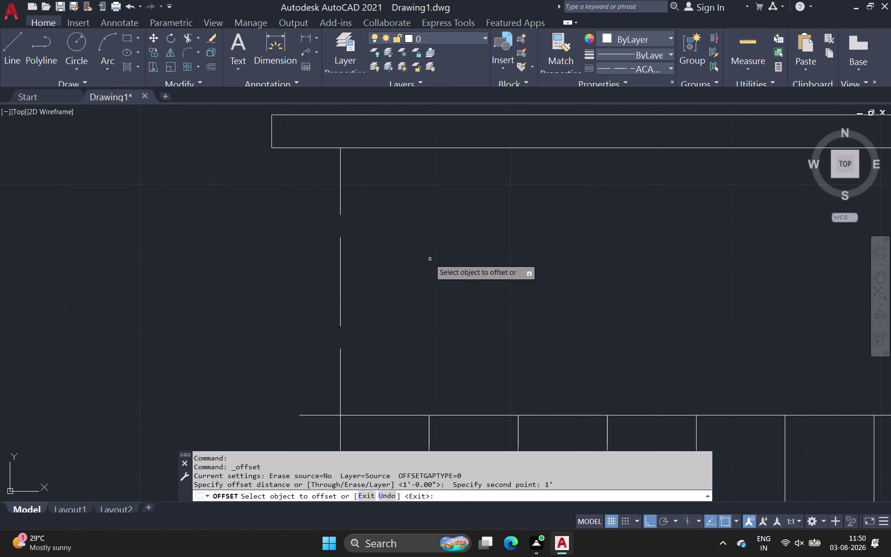
click(340, 286)
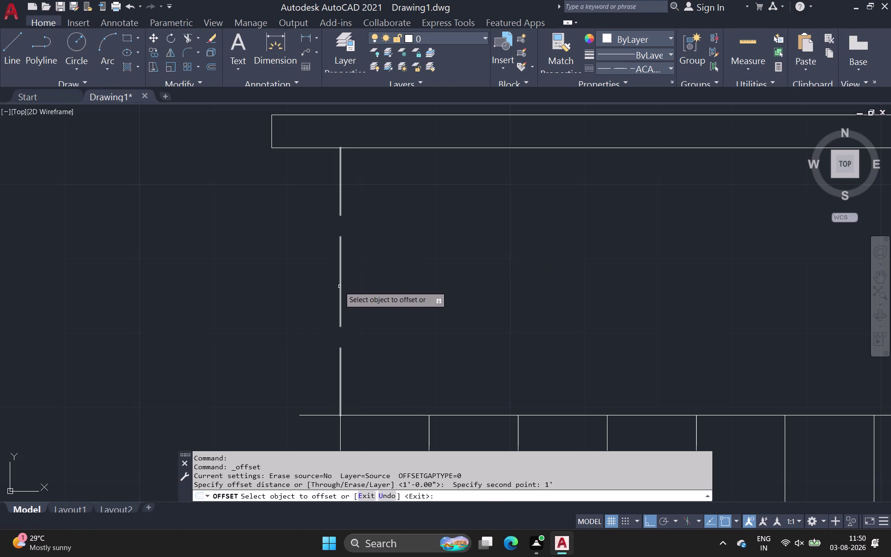
click(407, 291)
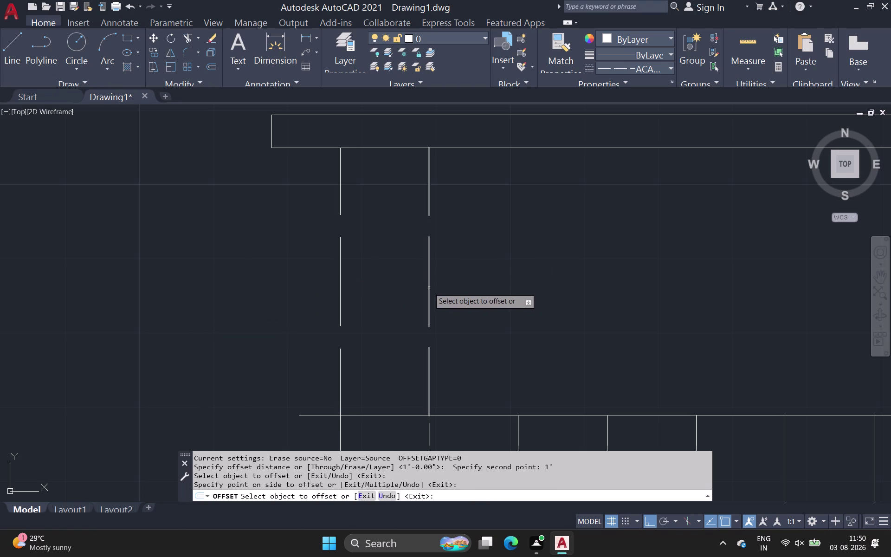
click(429, 288)
click(463, 287)
scroll(down, 3)
middle_drag(520, 300, 168, 261)
scroll(up, 3)
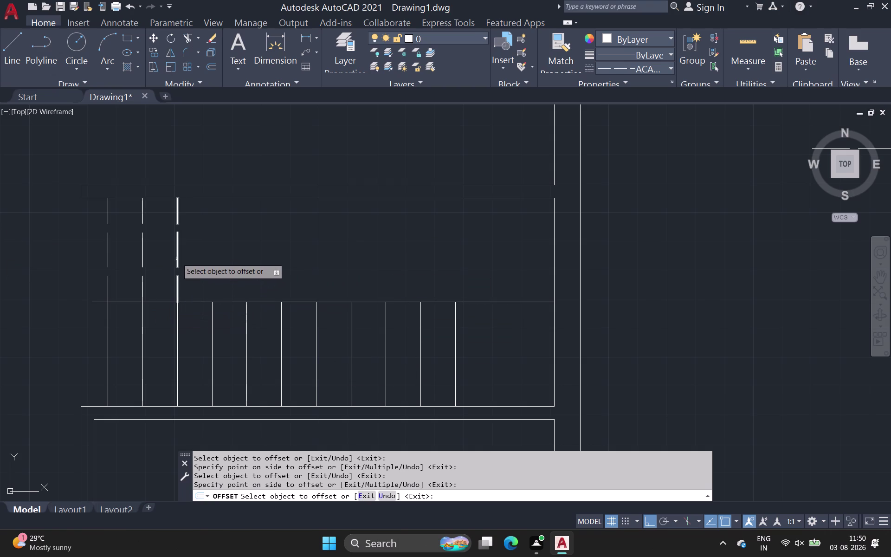
Offset successive tread lines one foot apart across the upper stair.
click(177, 256)
click(198, 257)
drag(212, 253, 216, 252)
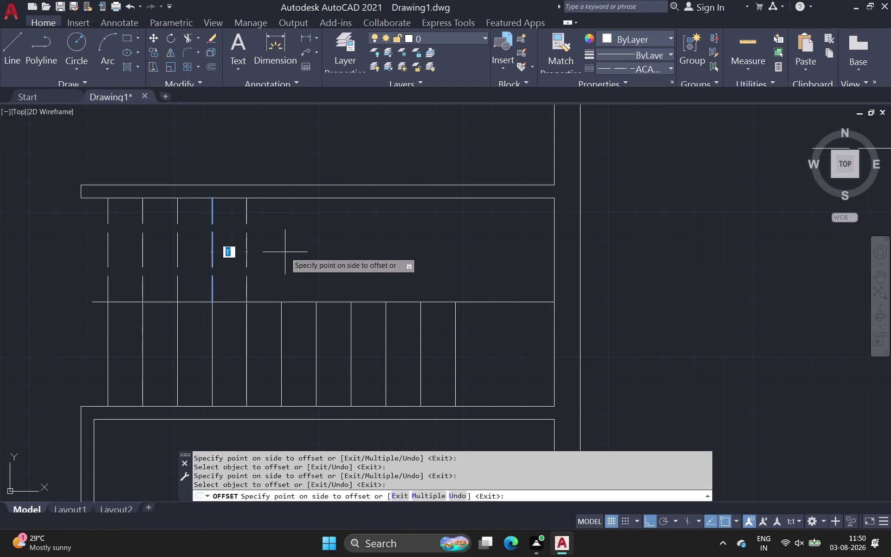
click(285, 252)
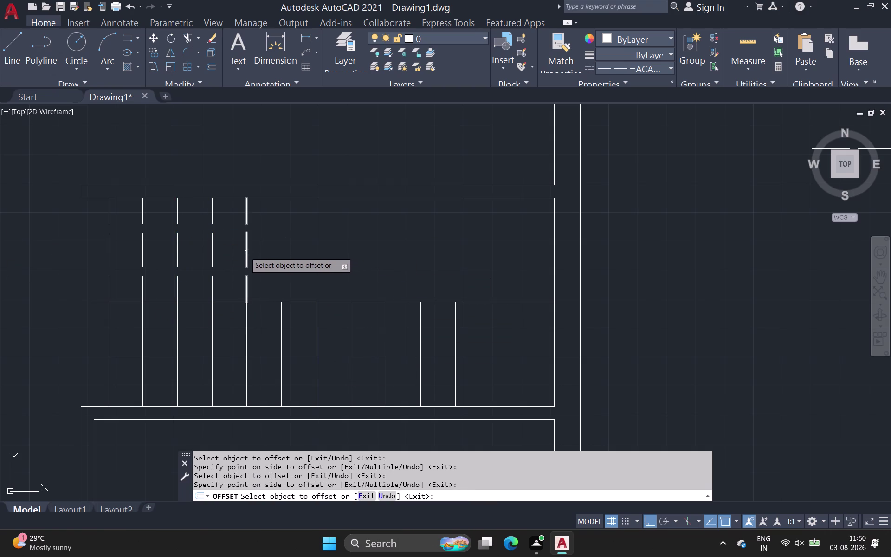
click(245, 252)
click(267, 256)
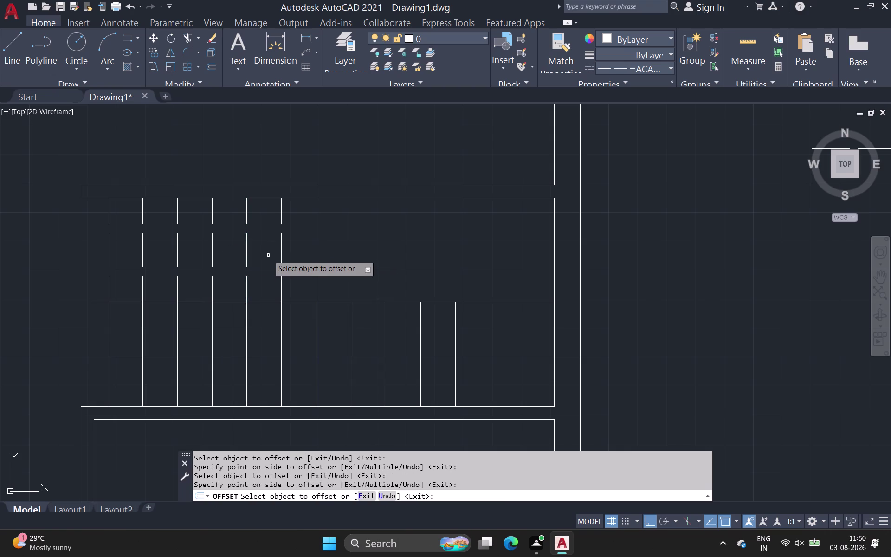
click(282, 247)
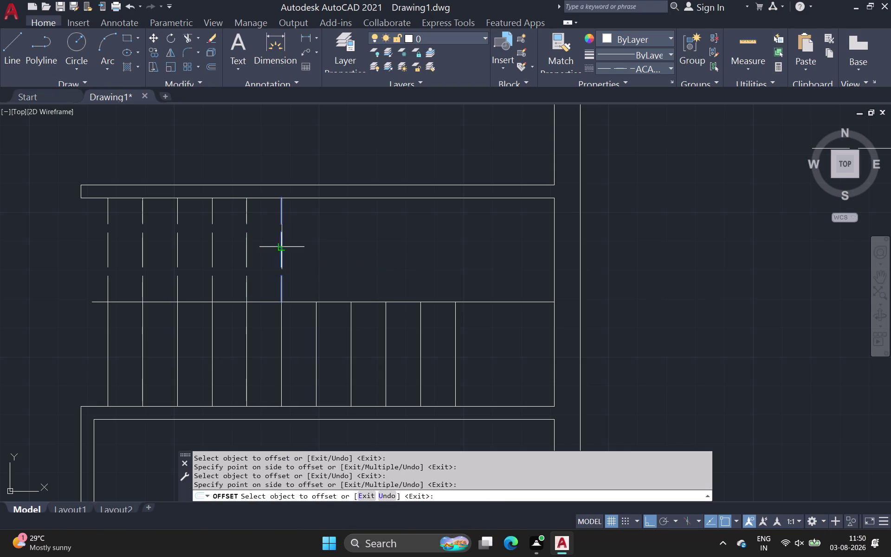
click(321, 251)
click(316, 252)
click(344, 256)
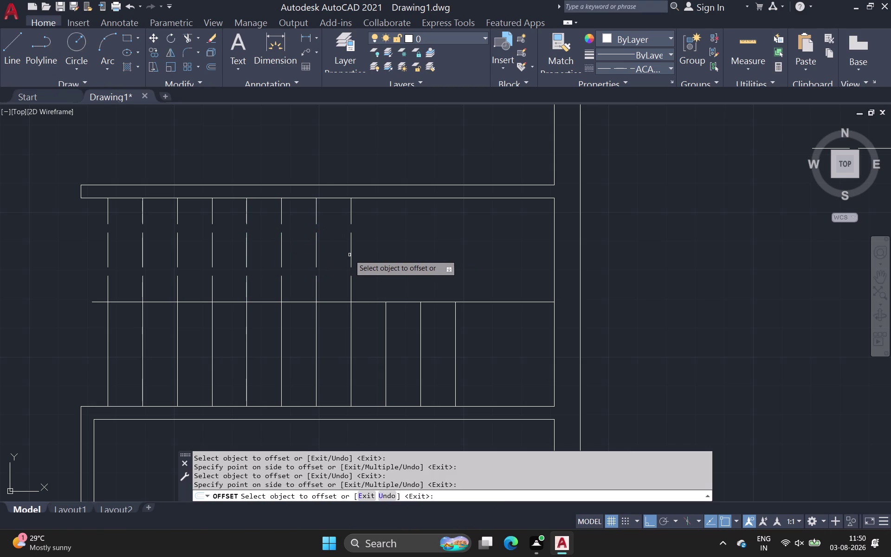
click(349, 253)
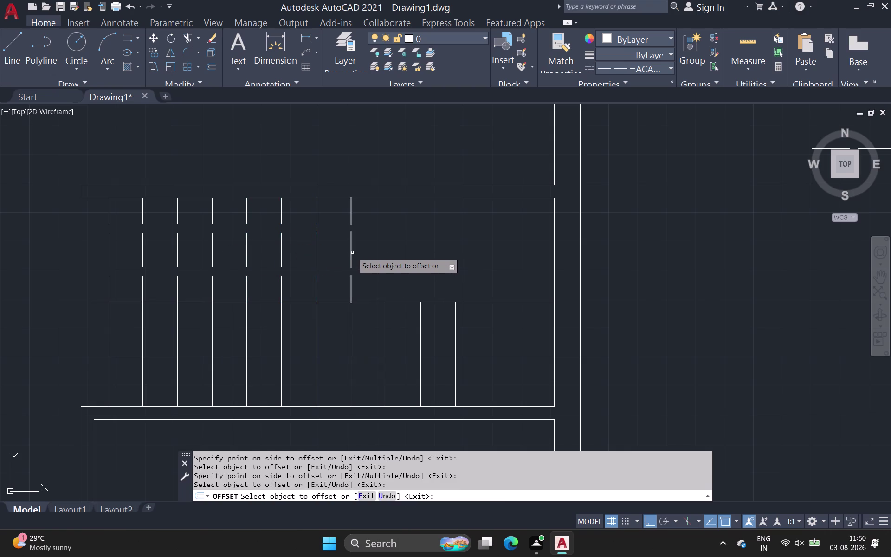
Add the final tread lines to reach the stair's end, then end the offset.
click(353, 253)
click(386, 255)
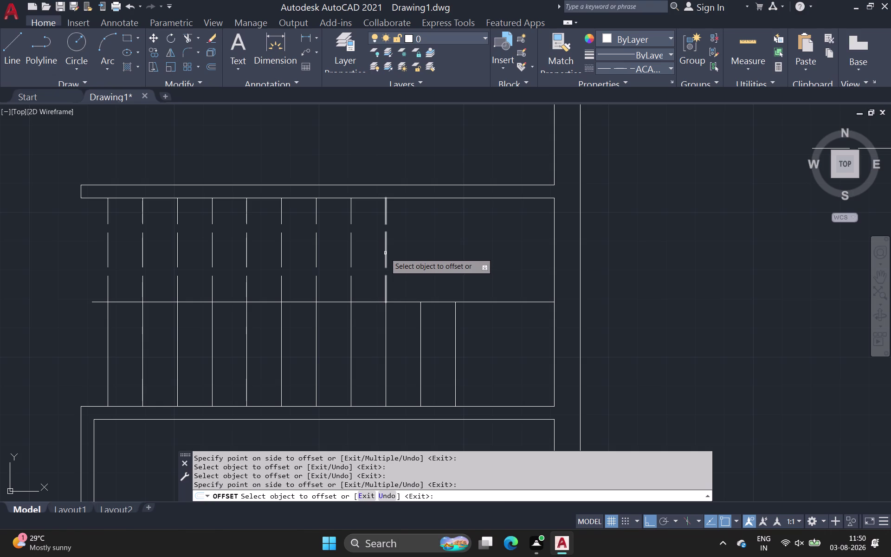
click(385, 252)
click(396, 251)
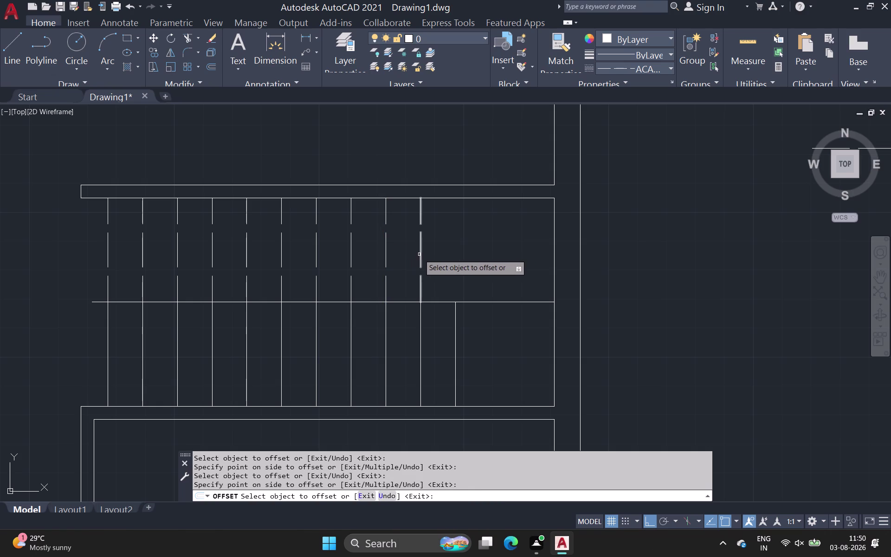
click(419, 255)
click(487, 259)
scroll(down, 3)
middle_drag(493, 269, 496, 260)
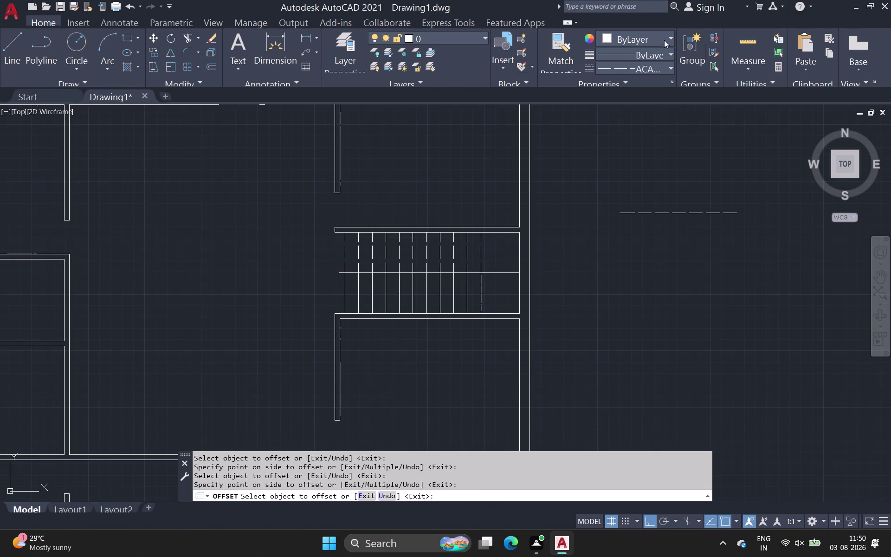
key(Escape)
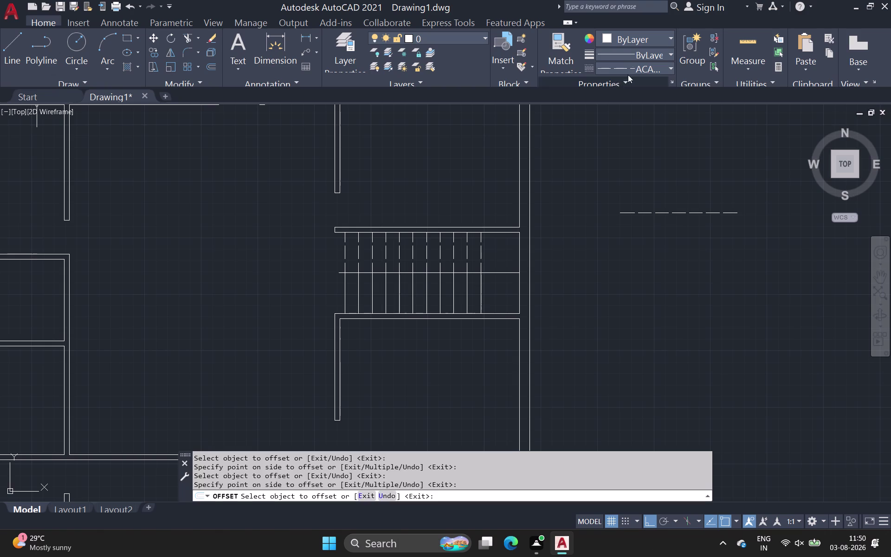
Window-select both the lower and upper rows of stair tread lines.
click(648, 38)
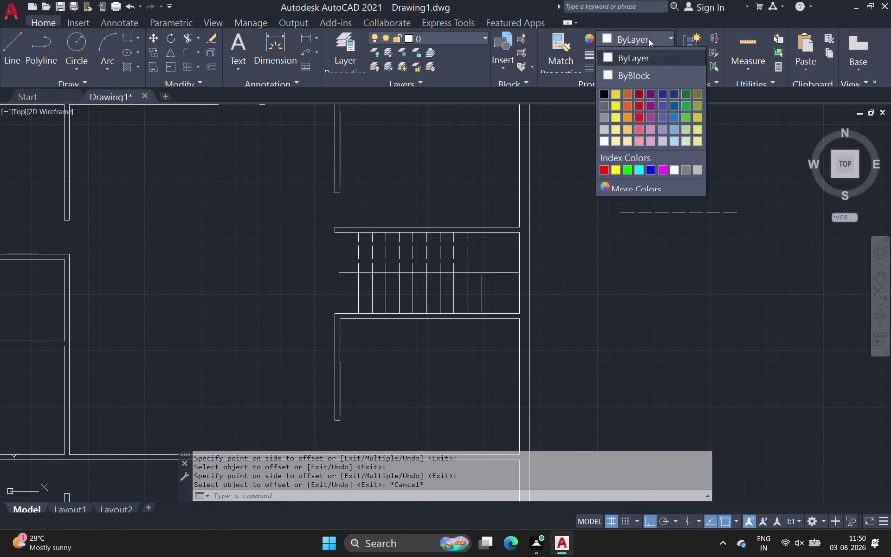
key(Escape)
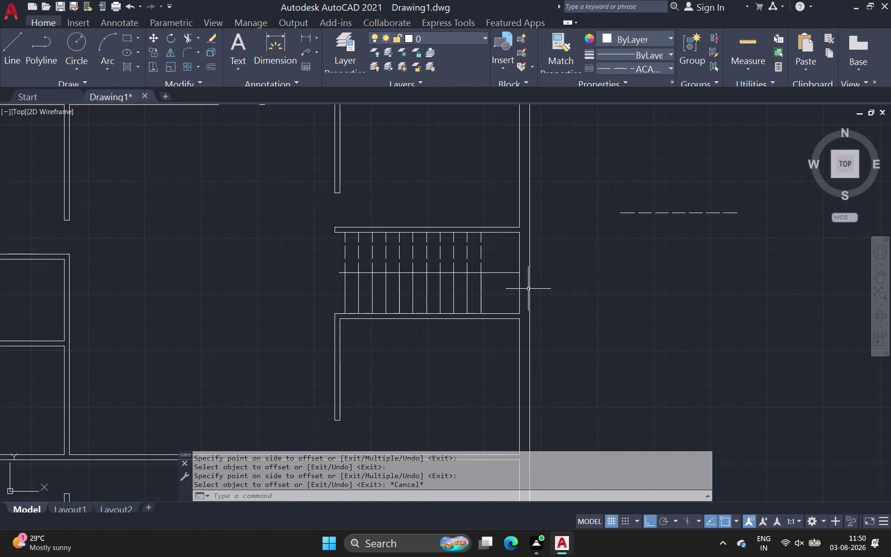
click(506, 302)
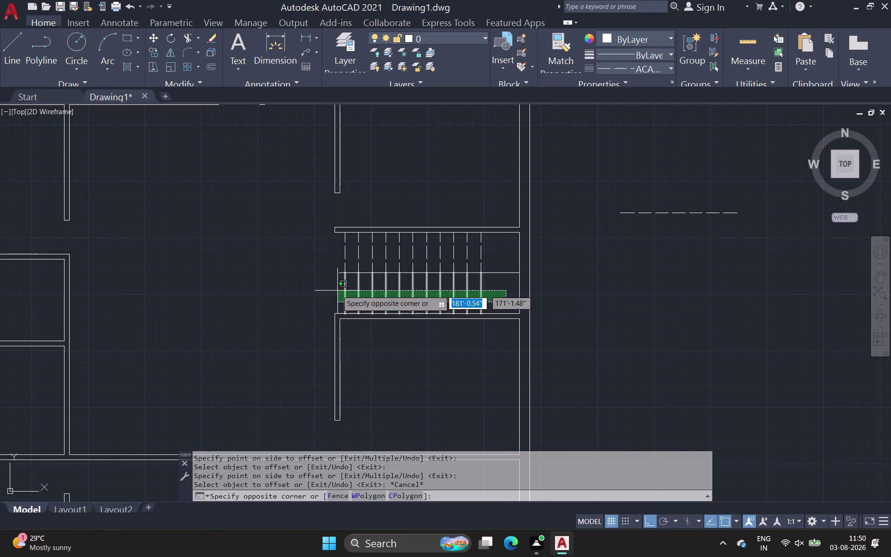
click(336, 290)
drag(488, 251, 472, 252)
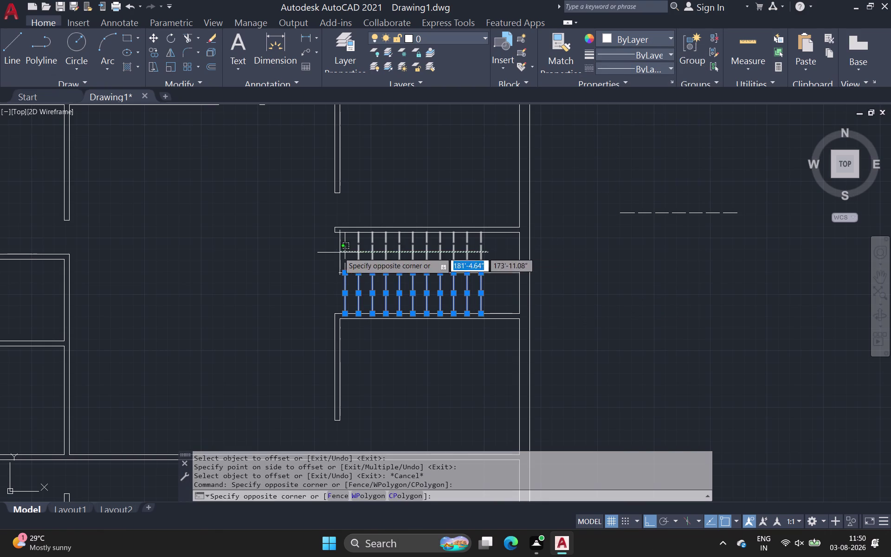
click(311, 250)
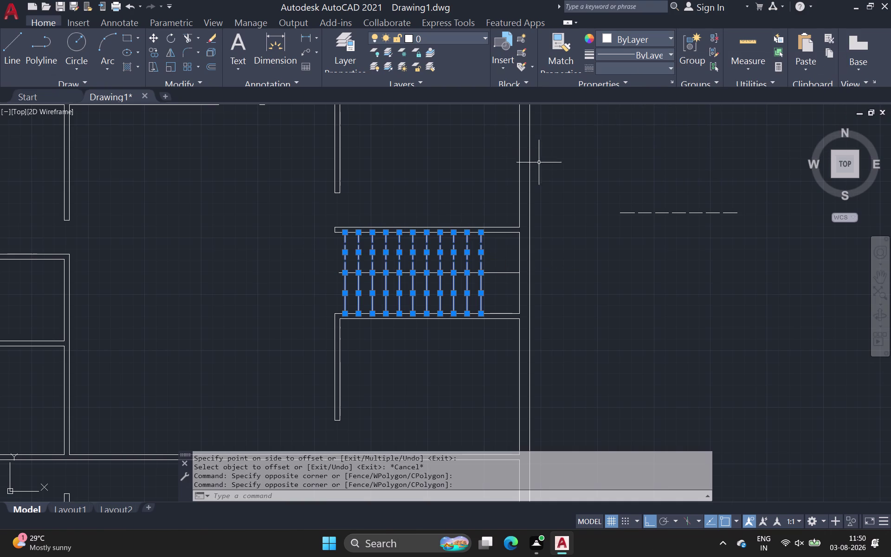
Set the selected treads' Color to Red in Properties (PR), then close the palette.
key(p)
key(r)
key(space)
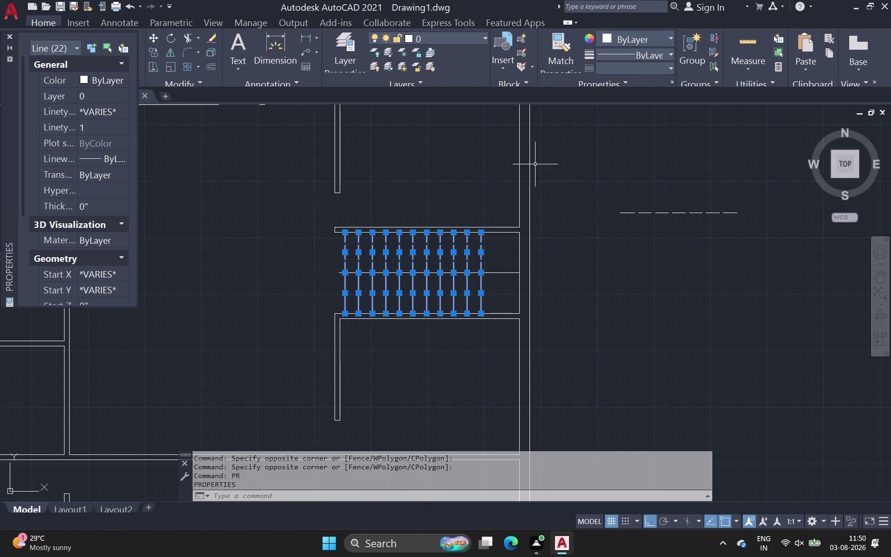
click(104, 75)
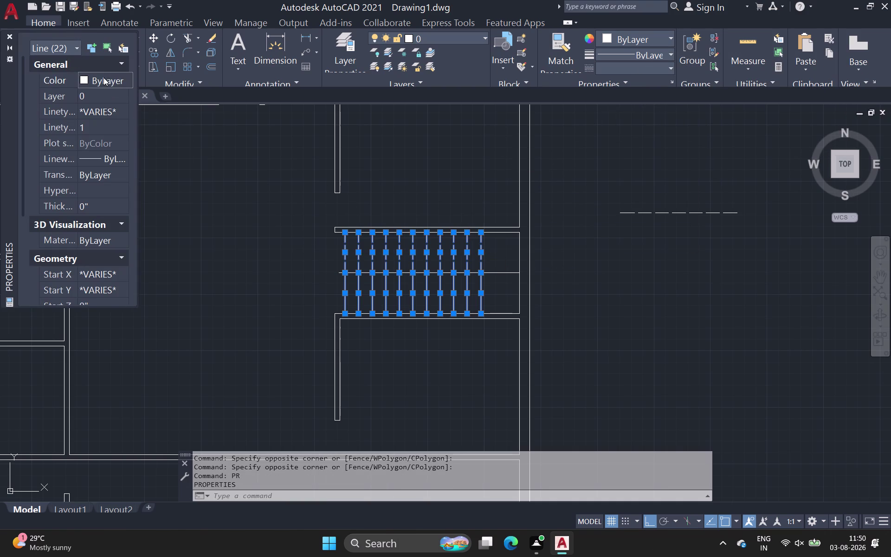
click(104, 78)
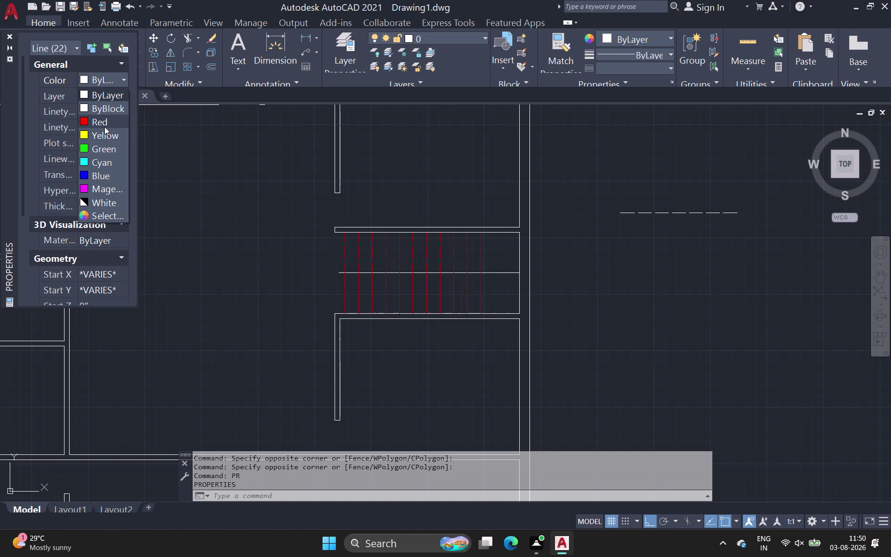
click(104, 127)
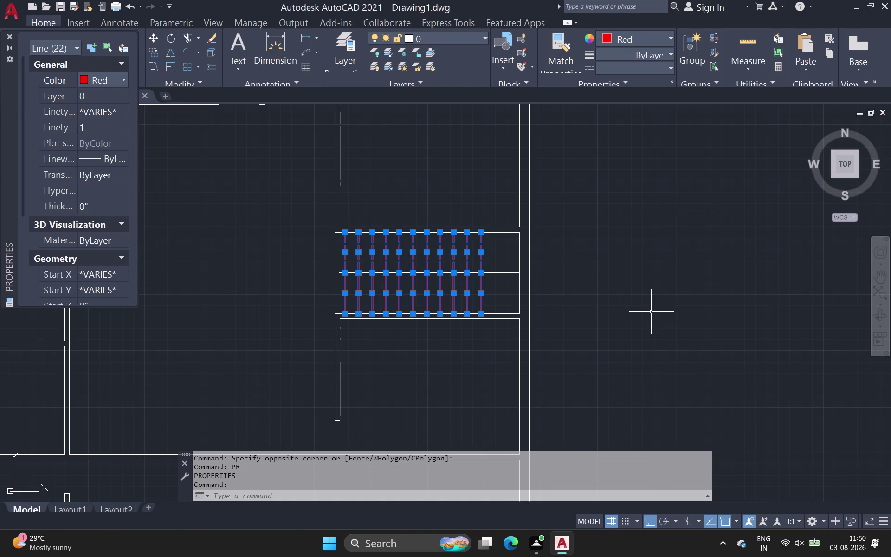
key(Escape)
key(Escape)
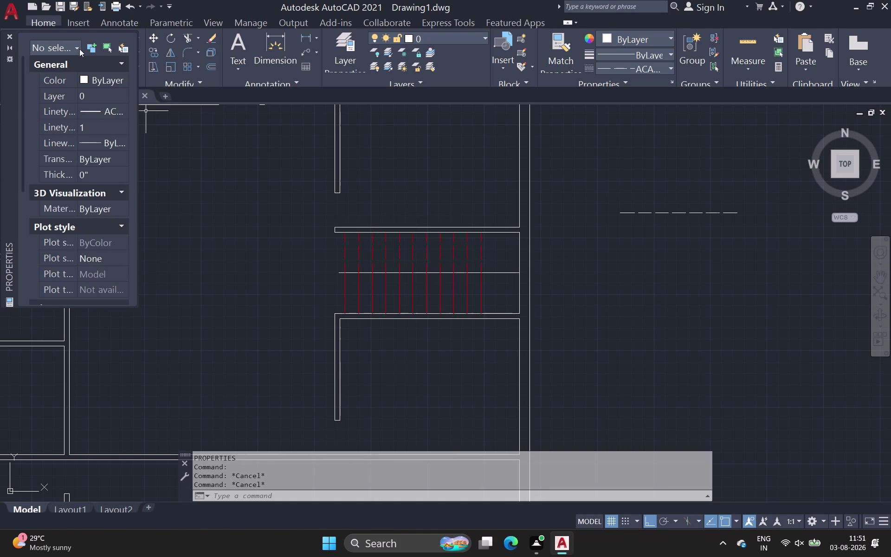
click(8, 38)
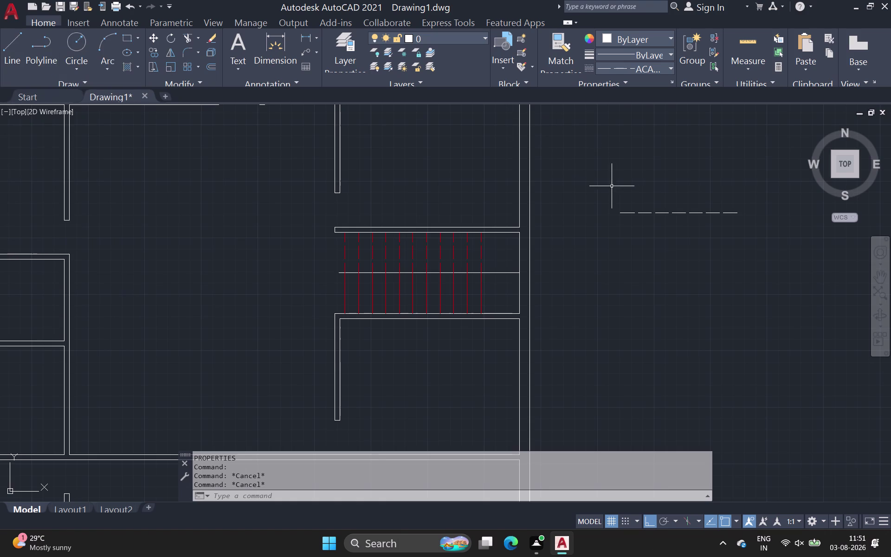
Draw a trial line segment and cancel it.
drag(5, 44, 10, 45)
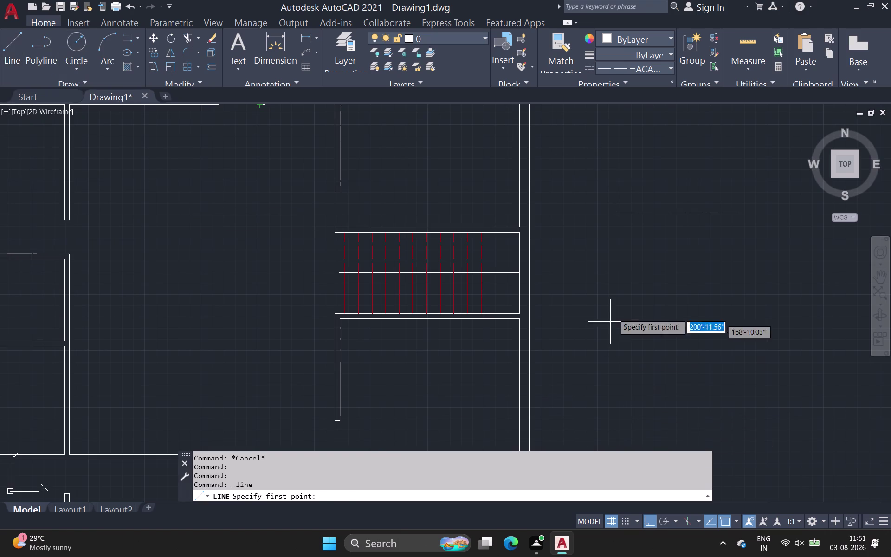
drag(616, 308, 628, 310)
click(766, 291)
key(Escape)
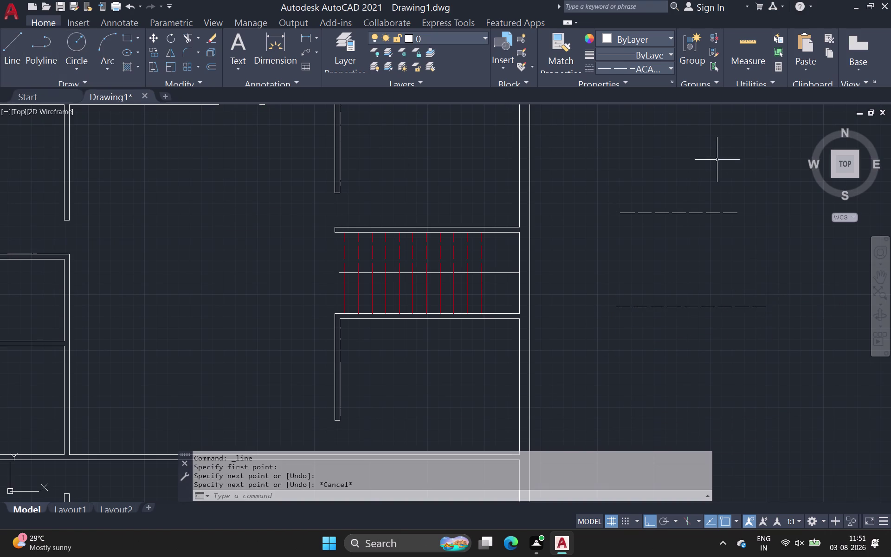
Window-select the two stray dashed lines and delete them.
click(654, 69)
click(655, 83)
drag(588, 186, 631, 231)
click(794, 358)
key(Delete)
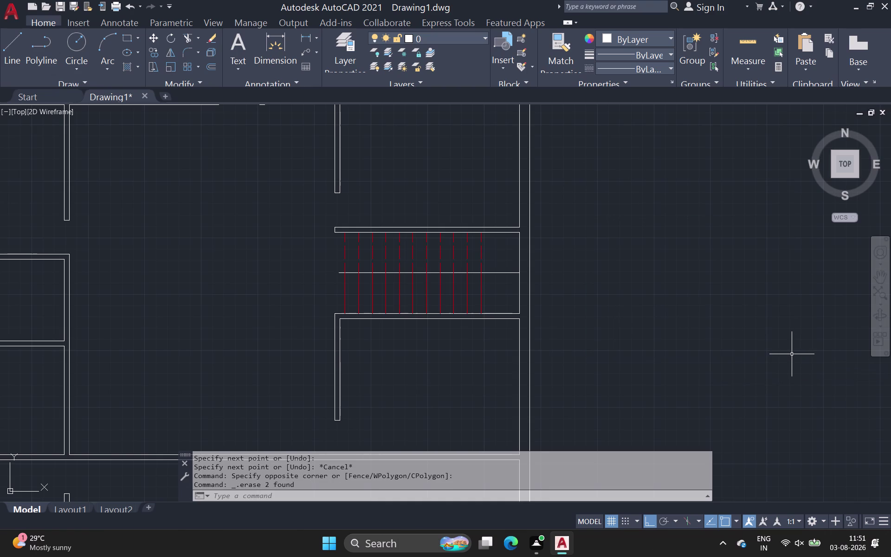
Pan over to the front wall and start a new line there.
scroll(down, 3)
middle_drag(724, 324, 690, 259)
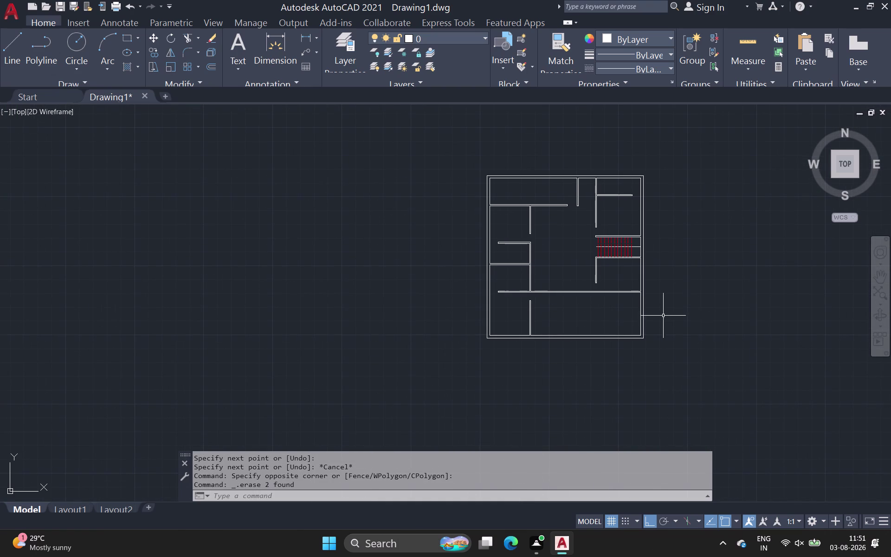
scroll(up, 3)
middle_drag(483, 344, 418, 360)
scroll(down, 3)
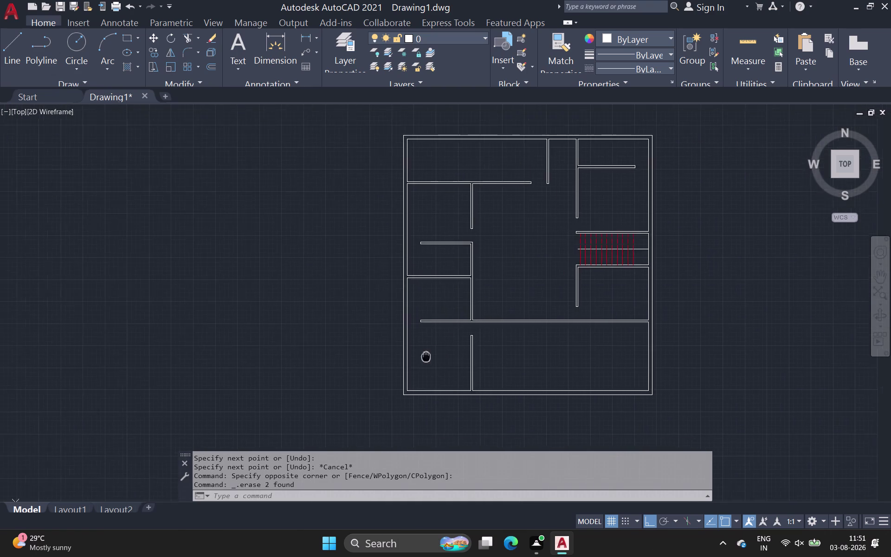
middle_drag(417, 359, 411, 362)
middle_drag(518, 369, 401, 353)
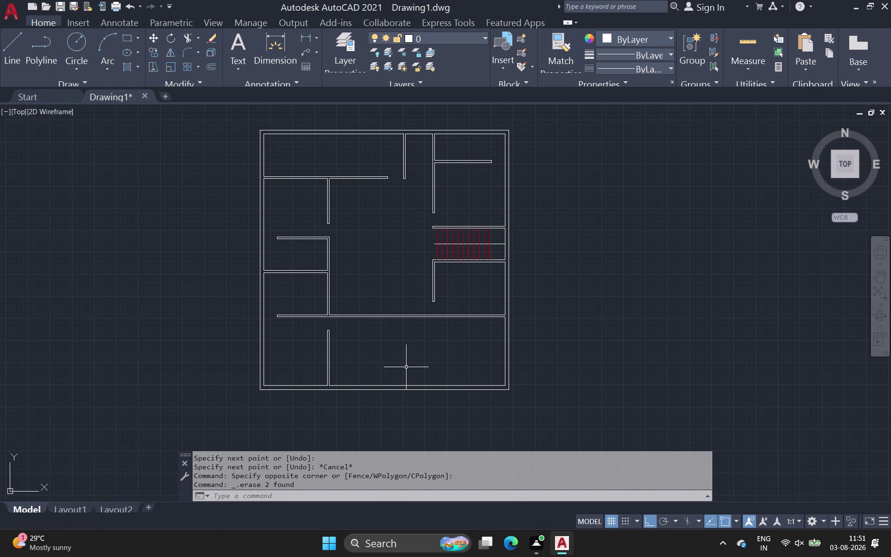
middle_drag(402, 368, 334, 356)
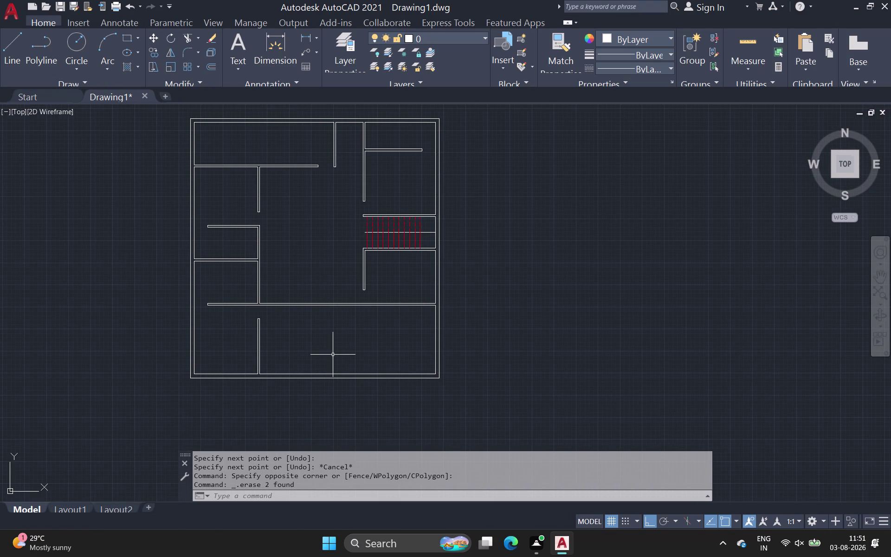
middle_drag(381, 351, 301, 331)
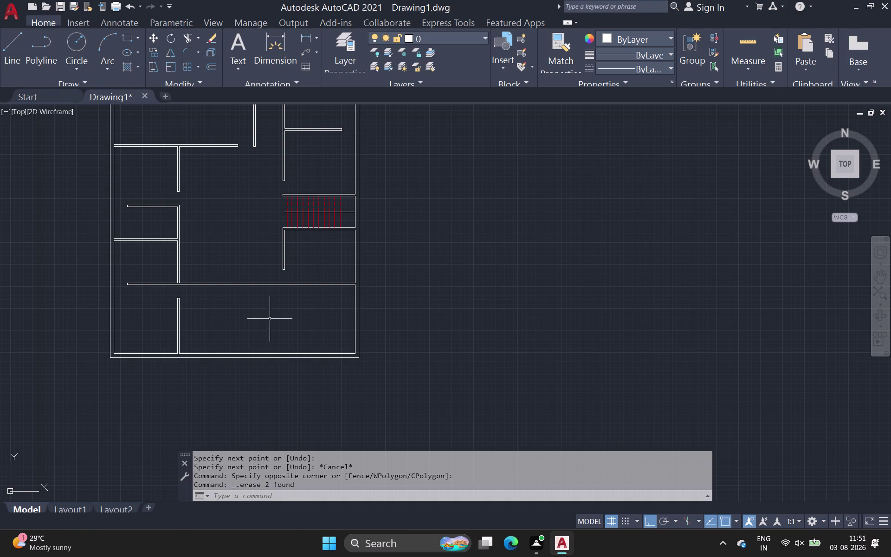
click(8, 51)
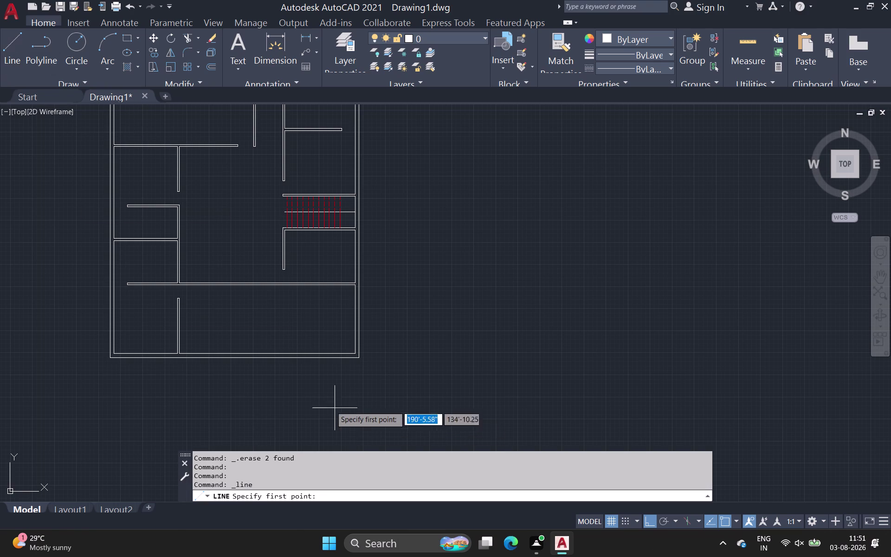
scroll(up, 3)
scroll(down, 3)
middle_drag(217, 321, 336, 295)
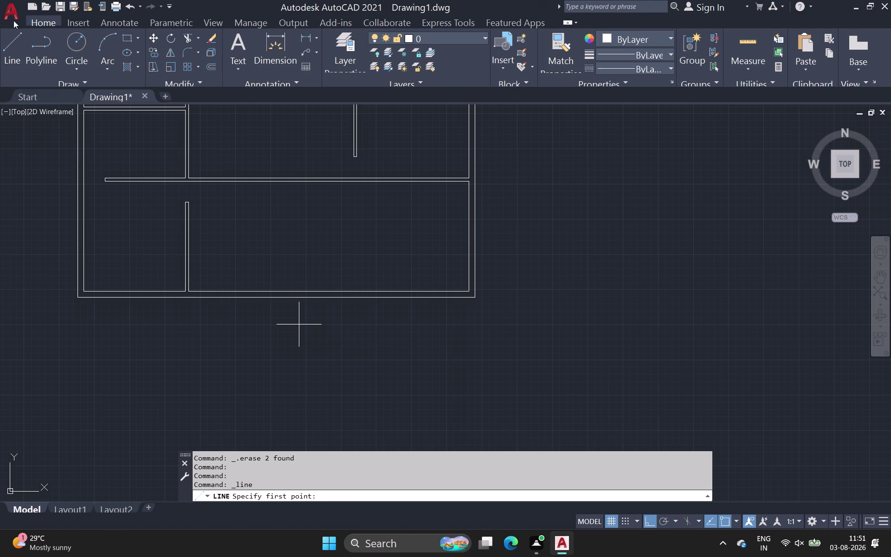
Draw a line across the front wall from its inner to outer edge.
drag(14, 43, 20, 53)
scroll(up, 3)
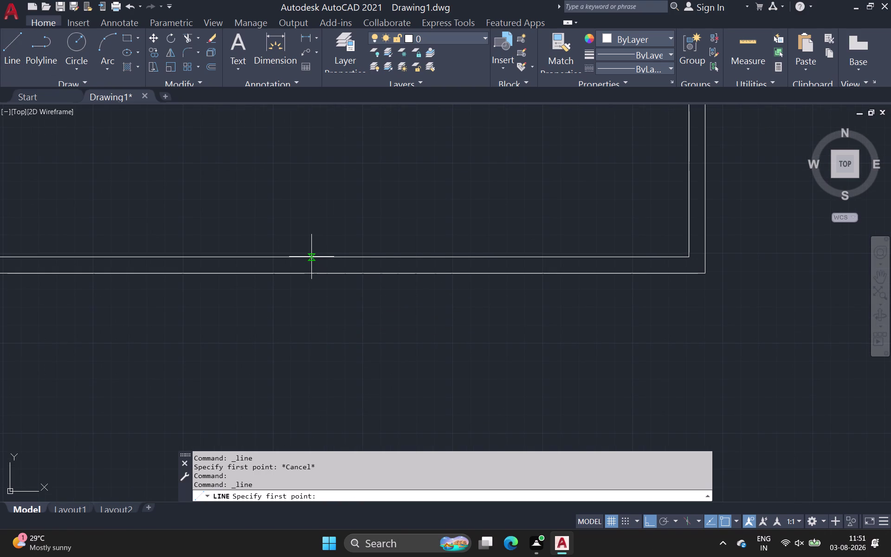
scroll(down, 3)
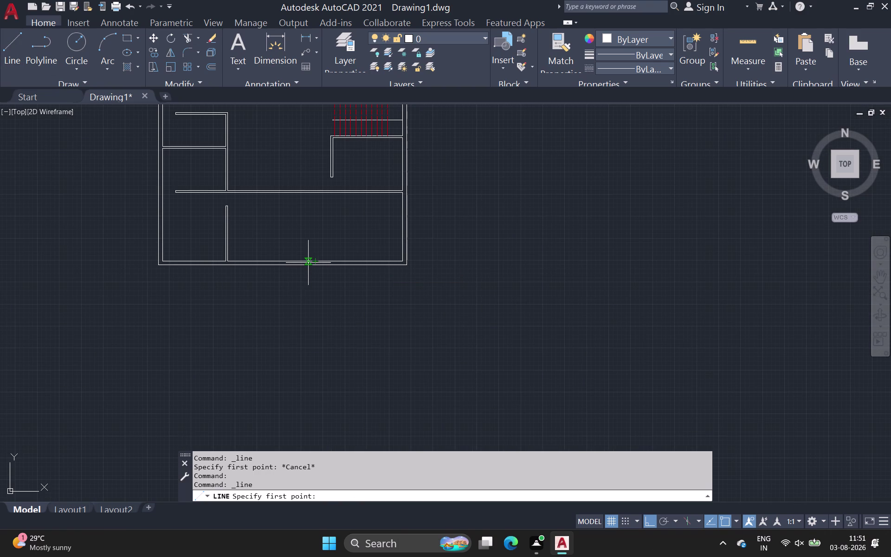
scroll(up, 3)
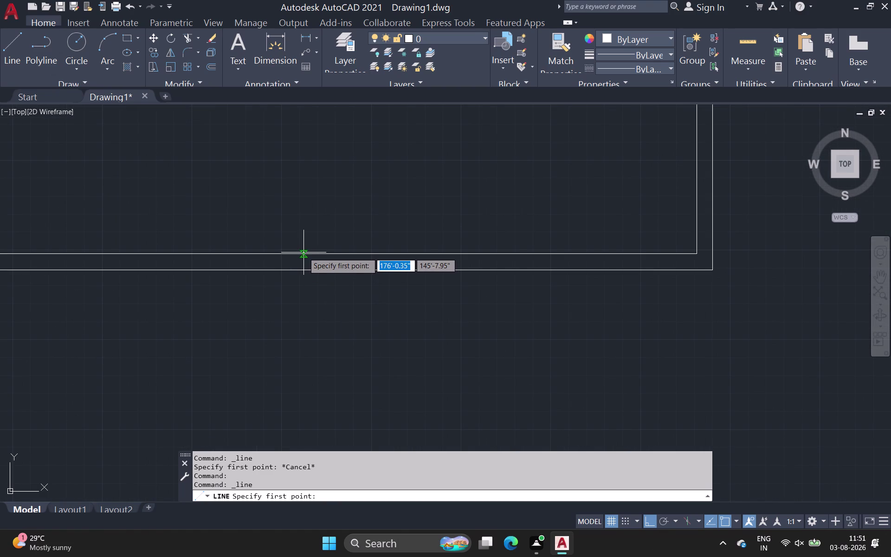
scroll(up, 3)
click(303, 254)
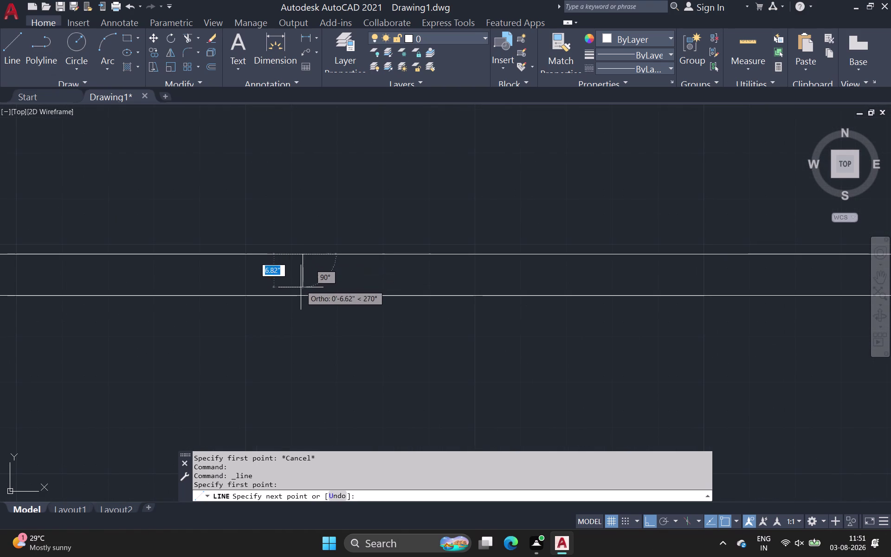
click(305, 297)
key(space)
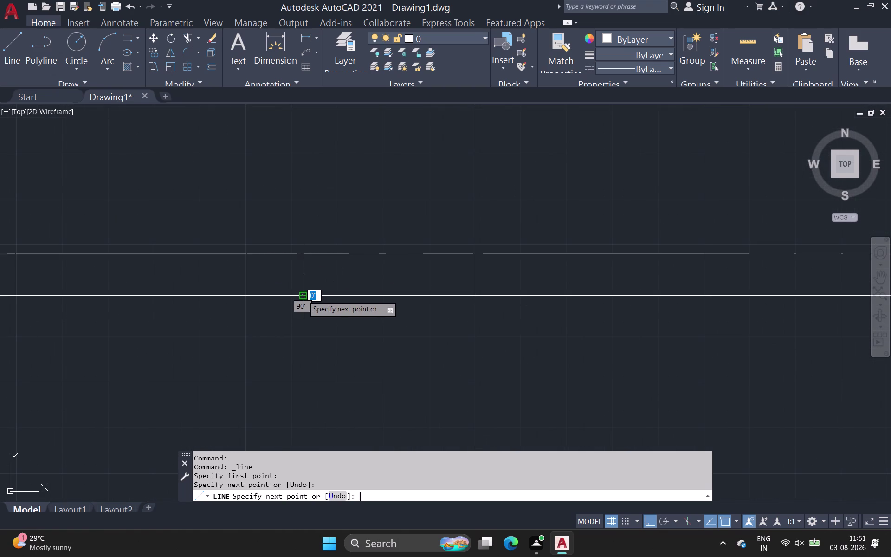
Offset that wall end line 4' along the front wall.
click(209, 65)
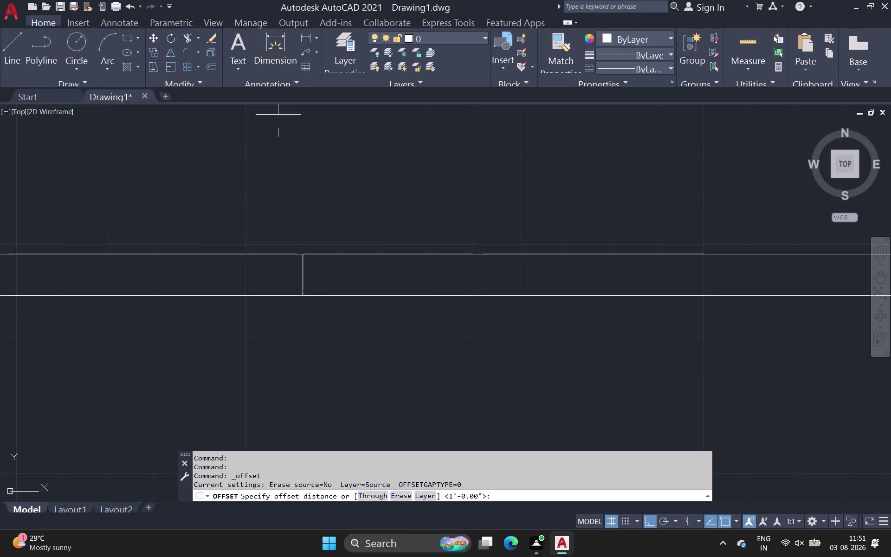
scroll(up, 3)
drag(309, 275, 318, 278)
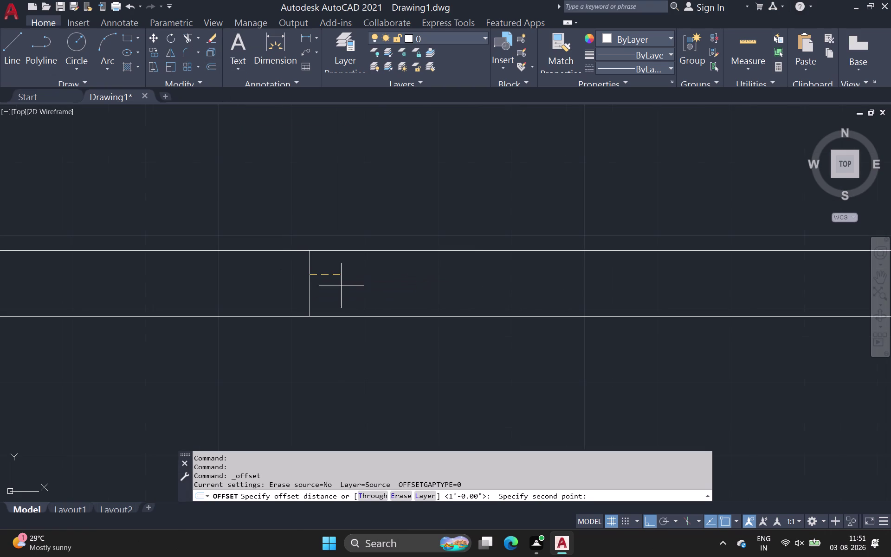
key(4)
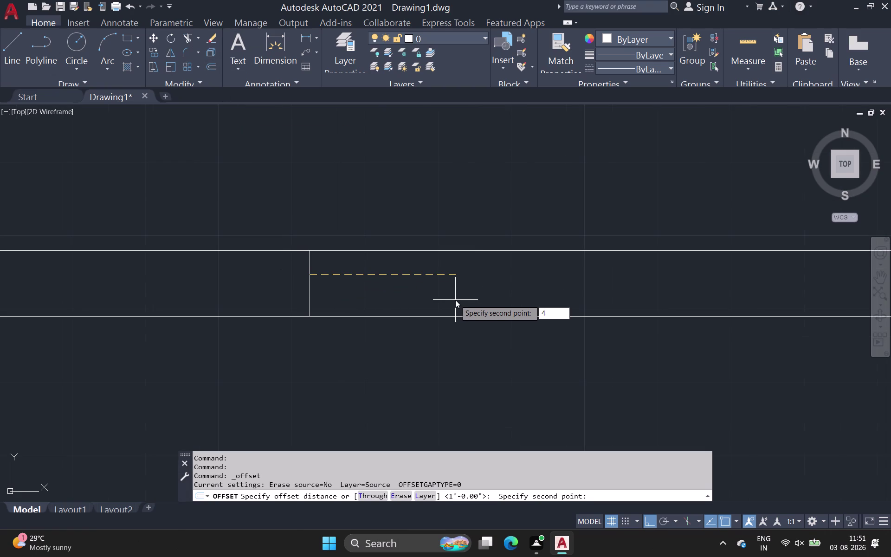
text(')
key(space)
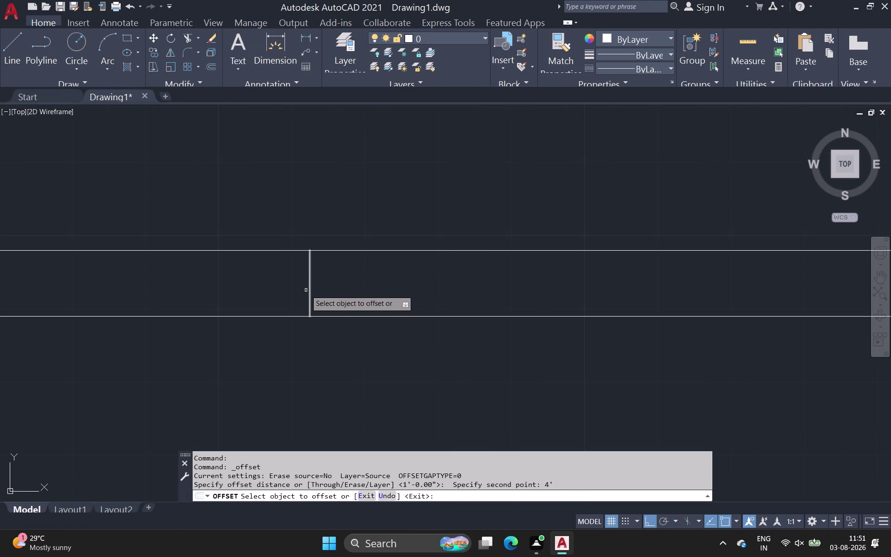
click(309, 287)
click(471, 310)
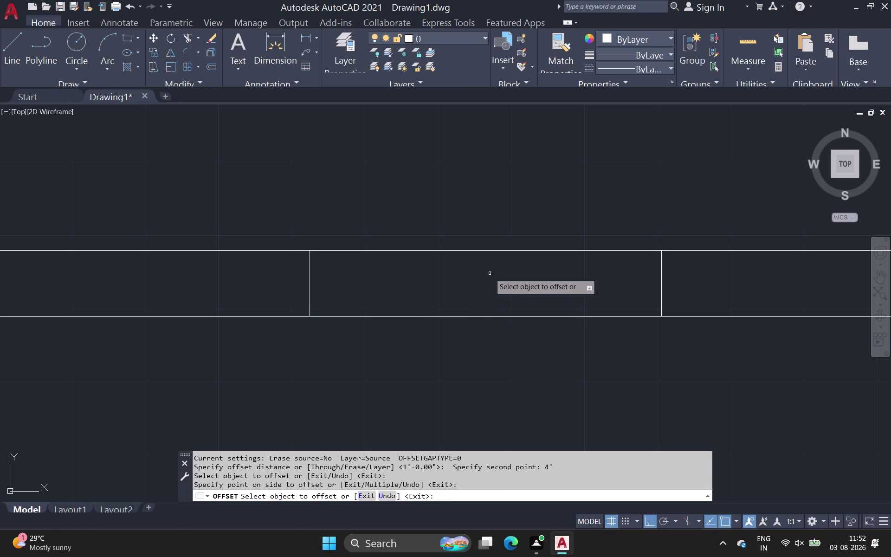
Trim away the wall lines between the two edges to open the entrance.
click(184, 37)
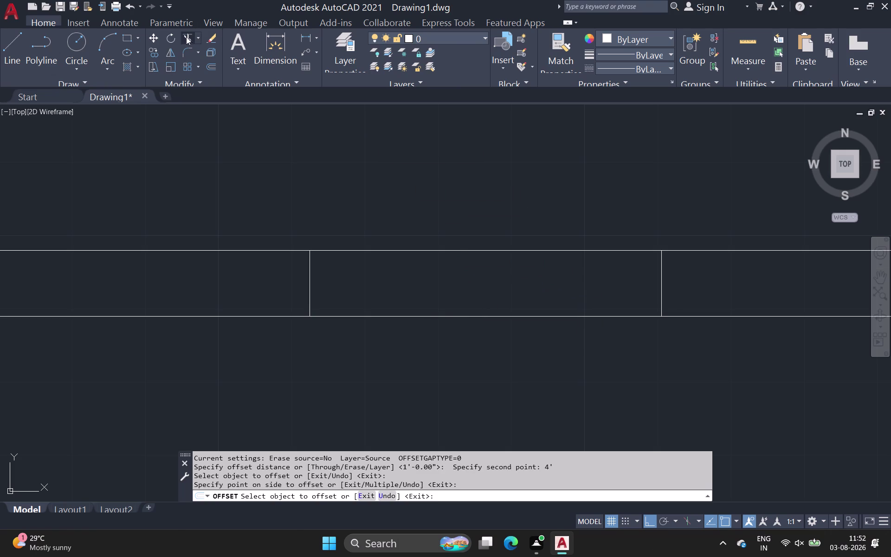
drag(443, 201, 495, 445)
scroll(down, 3)
middle_drag(467, 380, 467, 379)
scroll(down, 3)
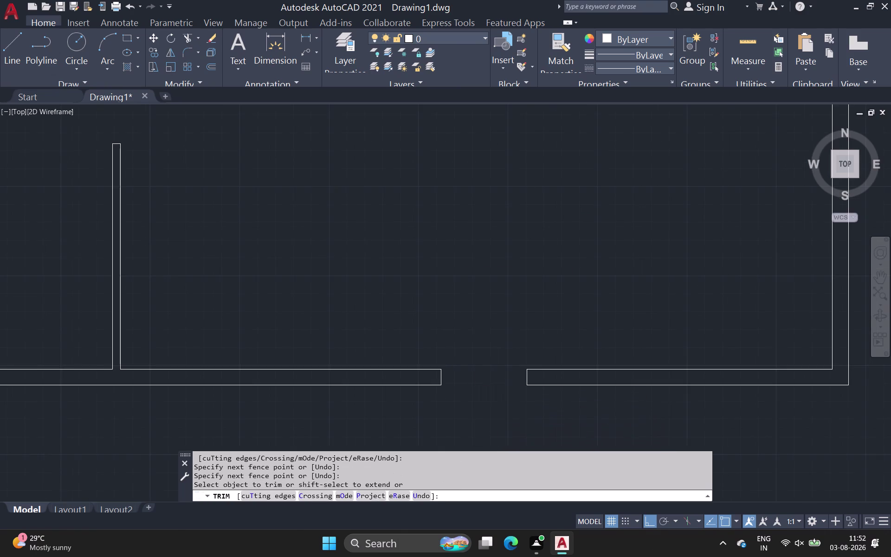
middle_drag(467, 379, 281, 332)
key(Escape)
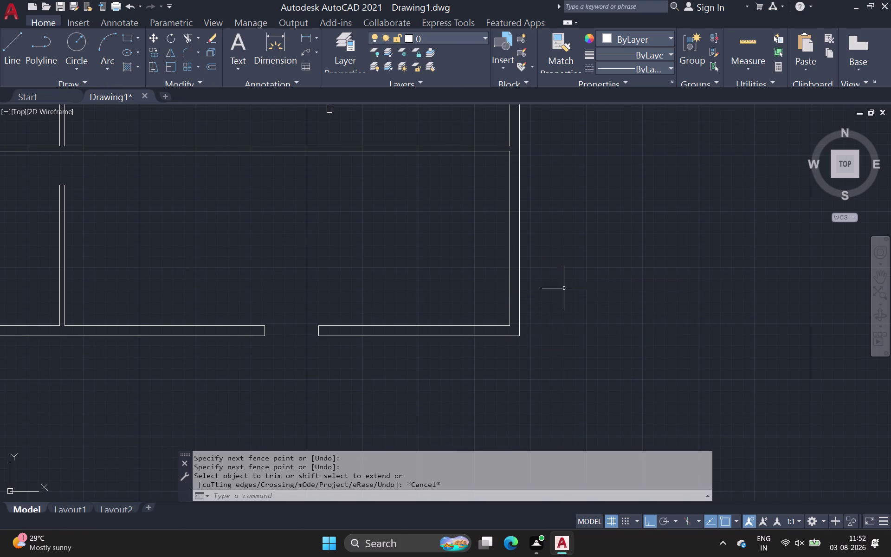
scroll(down, 3)
middle_drag(572, 308, 288, 422)
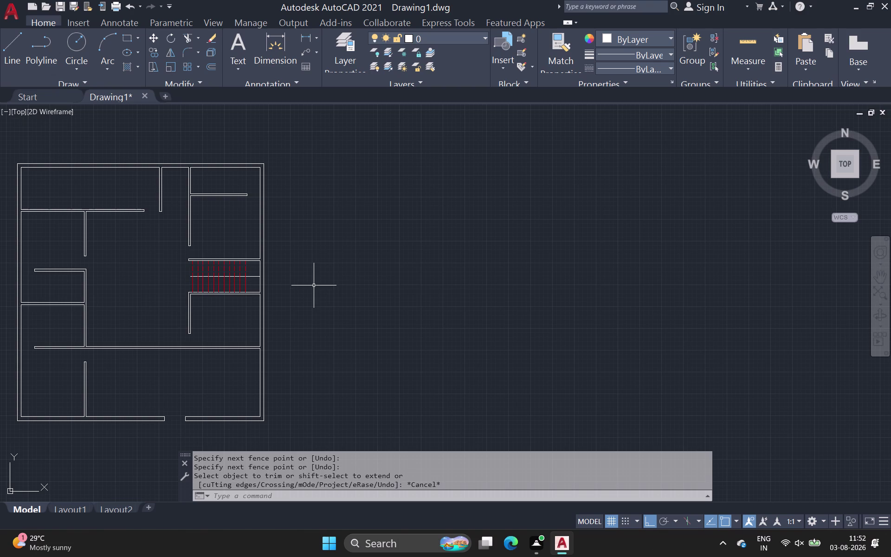
Open Tool Palettes (TP) and place the imperial Door and Toilet samples beside the plan.
key(t)
key(p)
key(space)
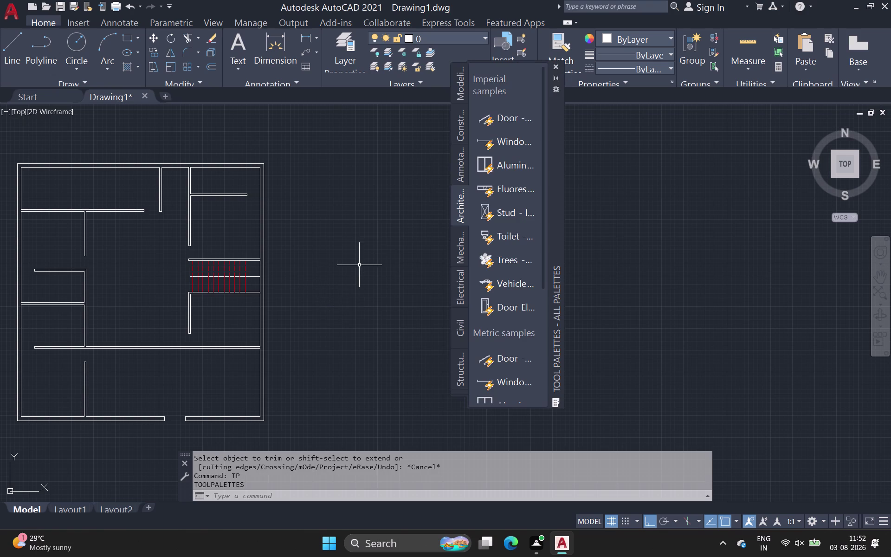
click(511, 120)
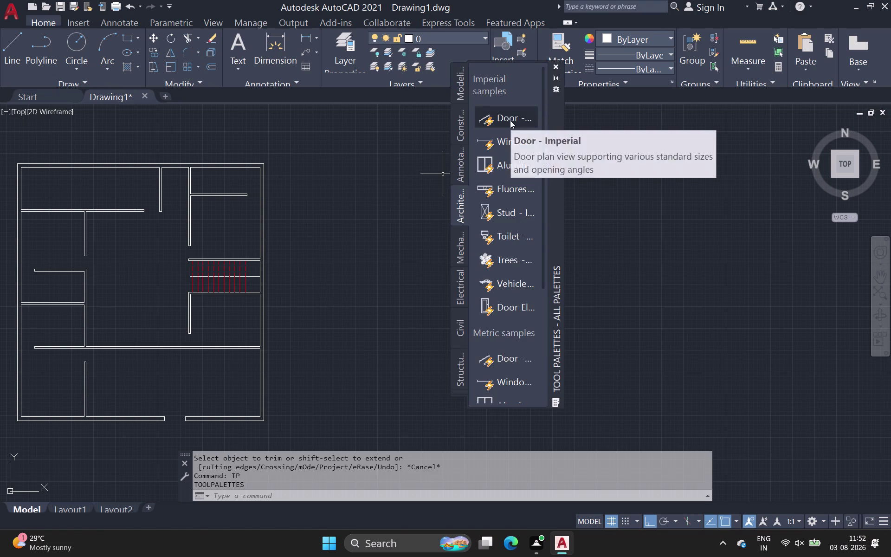
click(637, 195)
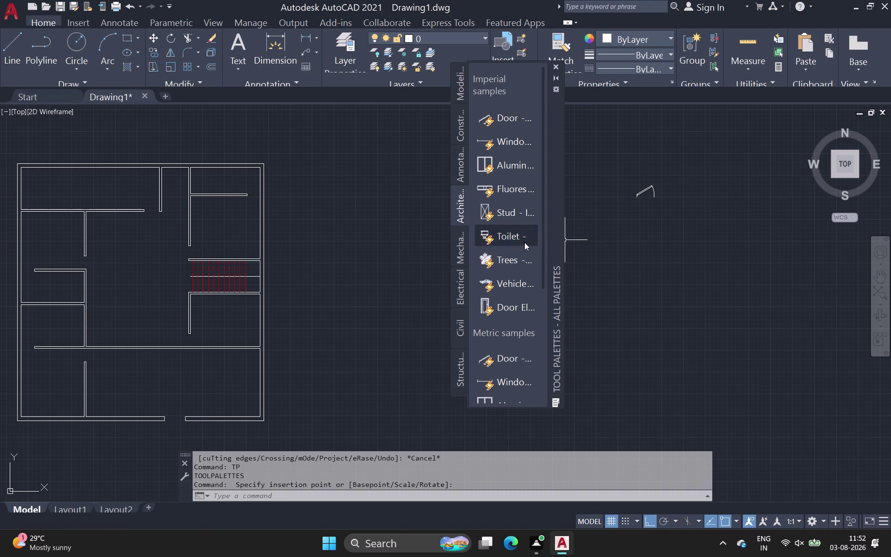
click(508, 236)
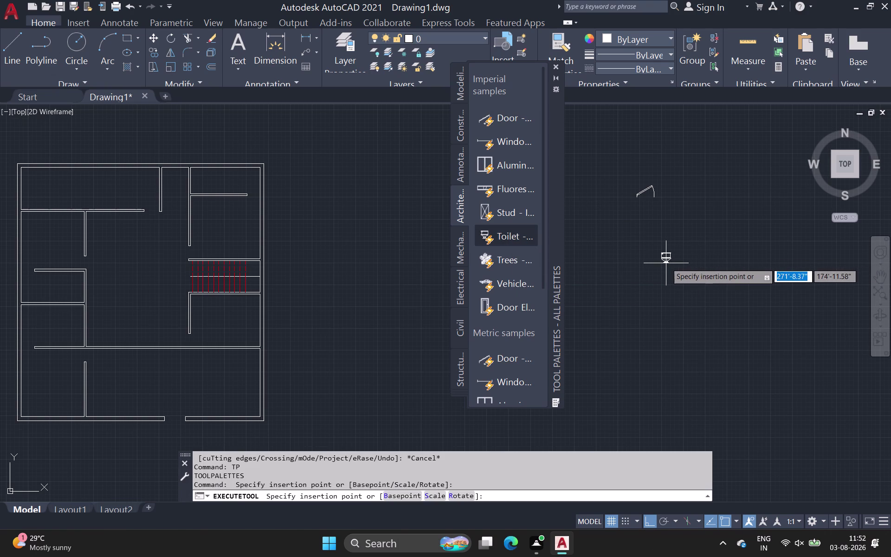
click(666, 262)
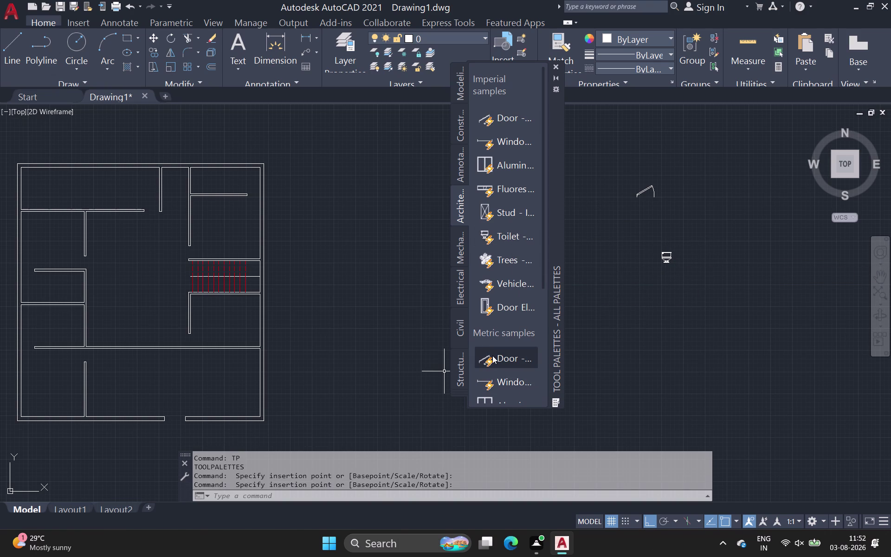
Place the metric Door sample and a door elevation below the first symbols.
scroll(down, 3)
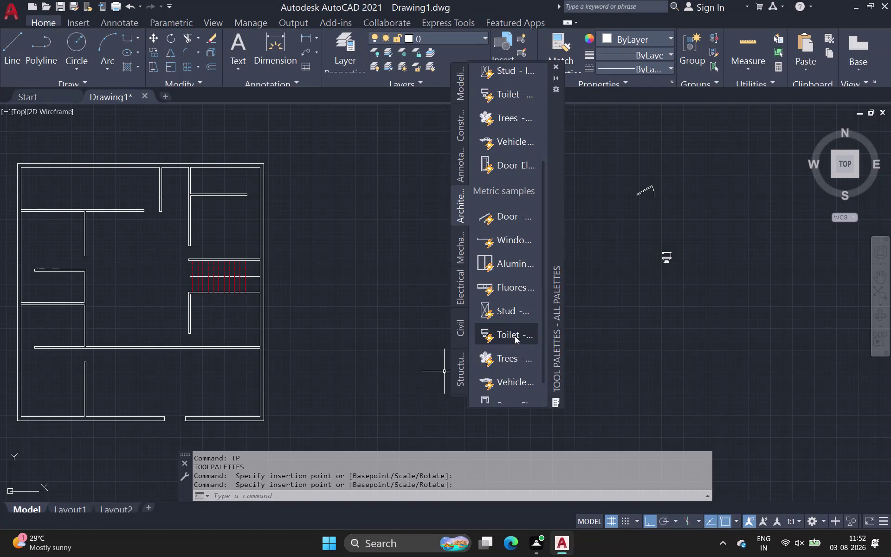
click(509, 214)
click(639, 229)
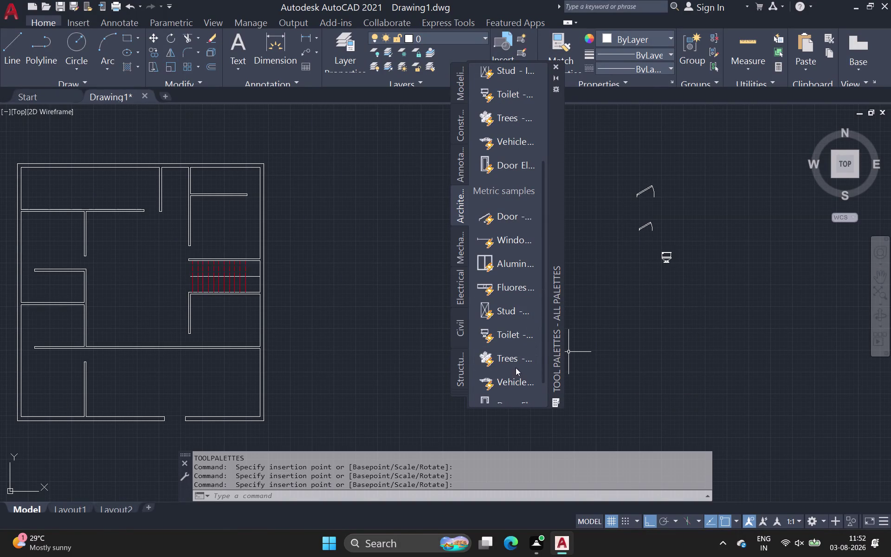
scroll(up, 3)
scroll(up, 3)
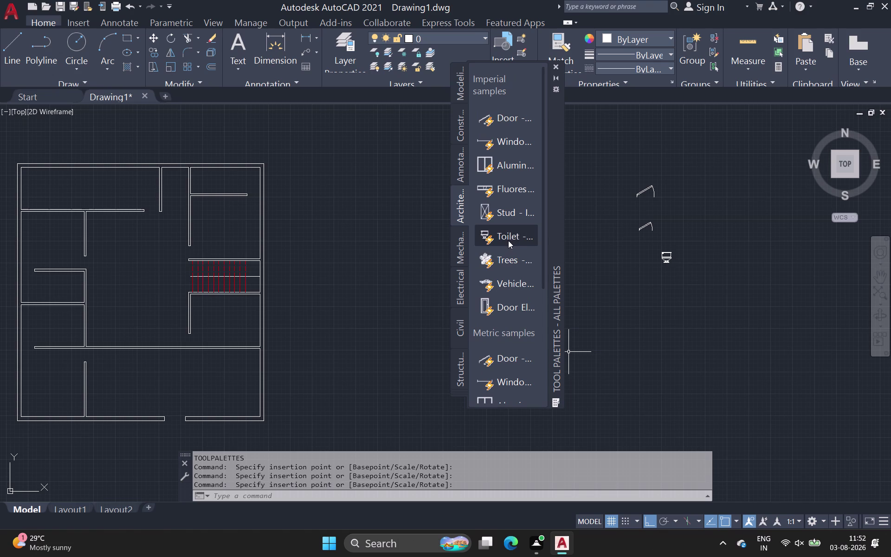
scroll(down, 3)
scroll(down, 3)
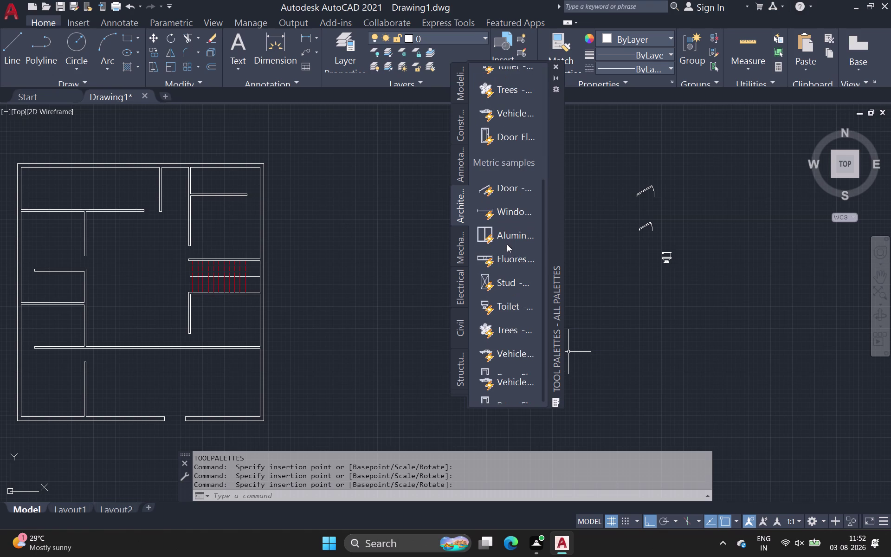
click(518, 374)
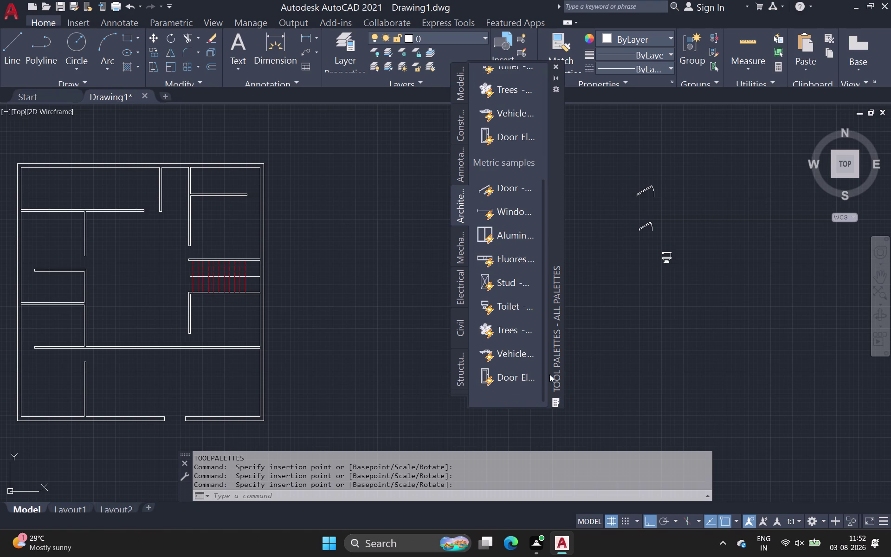
click(651, 354)
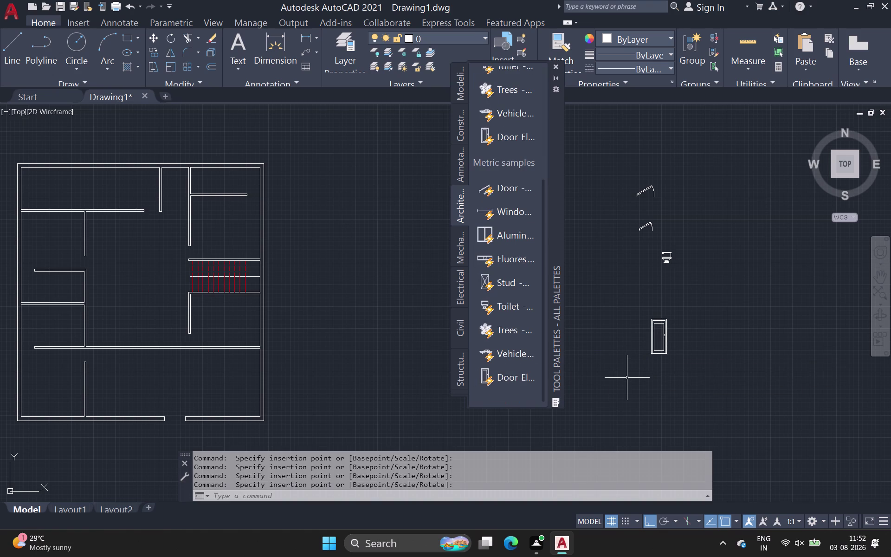
Place two window symbols beside the plan and close Tool Palettes.
scroll(up, 3)
scroll(up, 3)
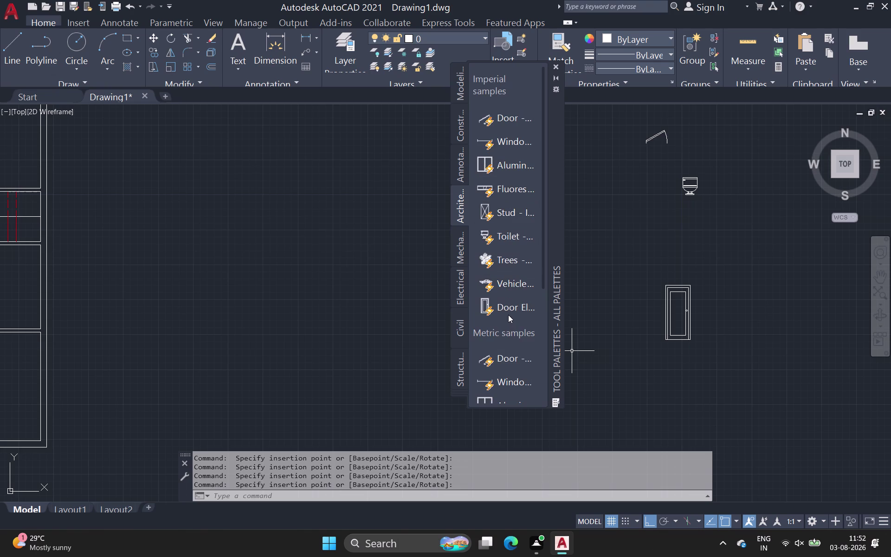
scroll(down, 3)
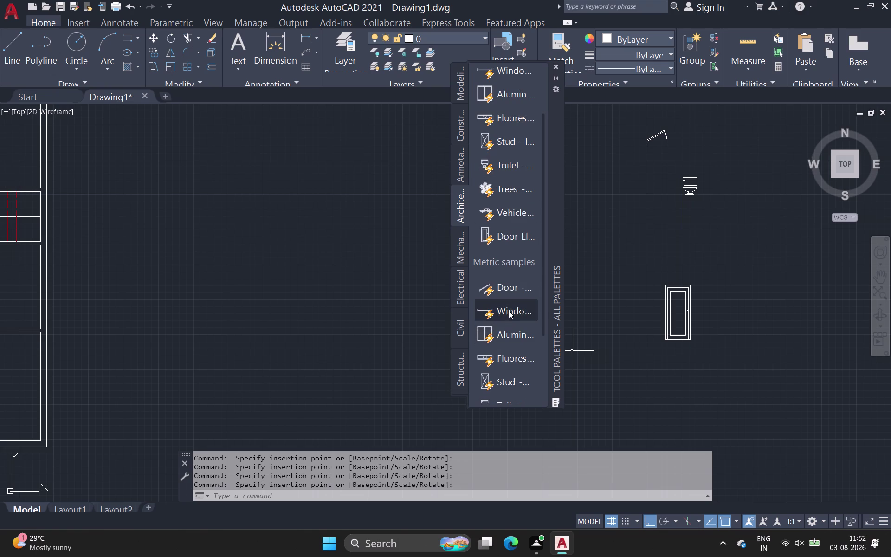
click(500, 356)
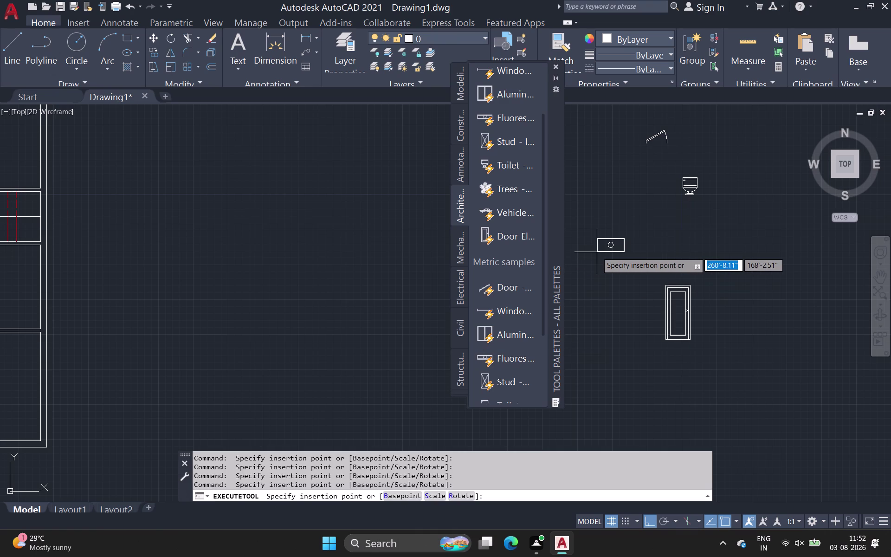
click(597, 252)
click(522, 307)
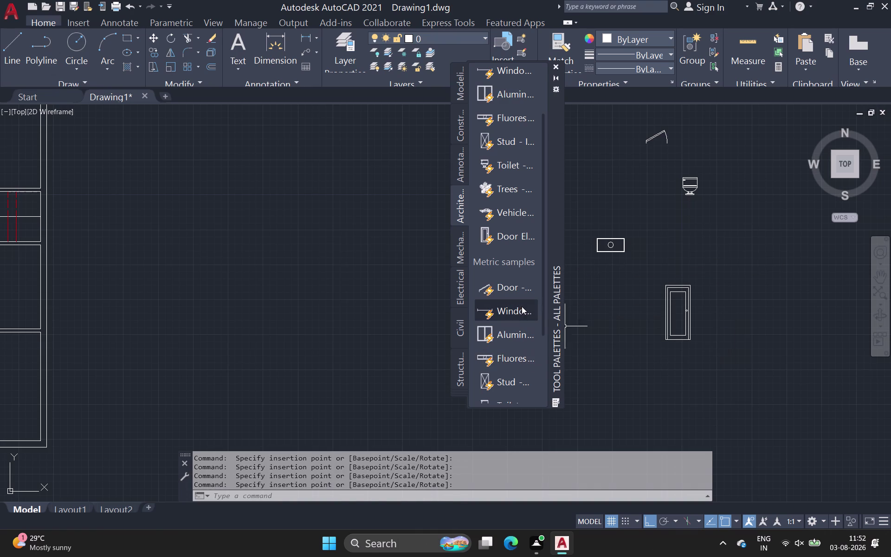
click(656, 256)
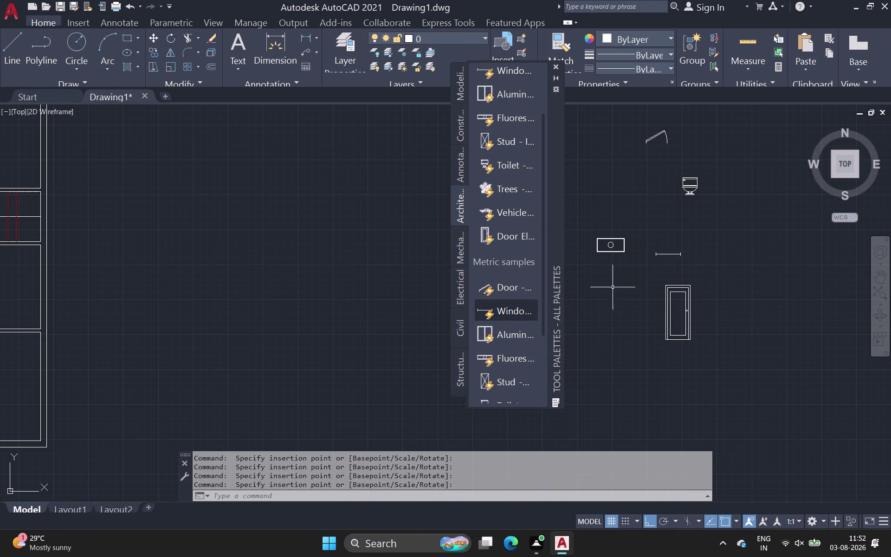
click(556, 68)
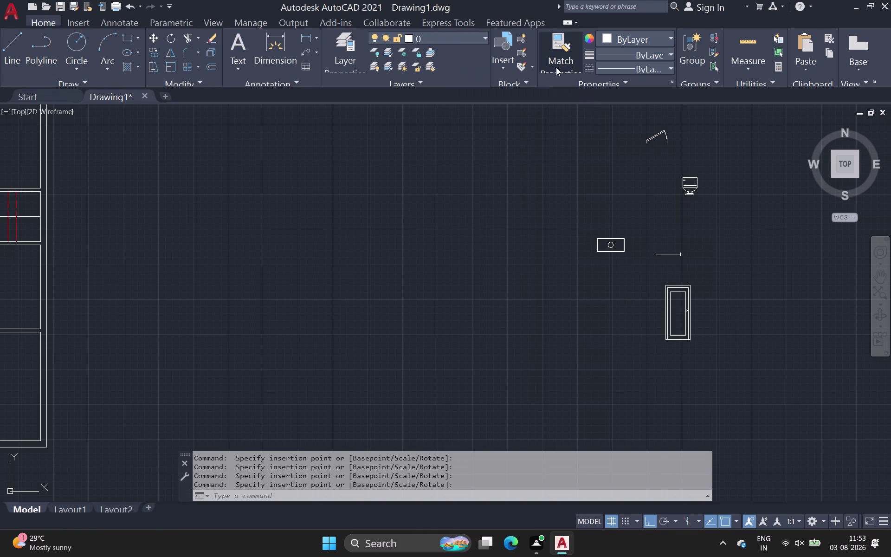
Open DesignCenter (DC) and browse to the en-us DesignCenter sample folder.
key(d)
key(c)
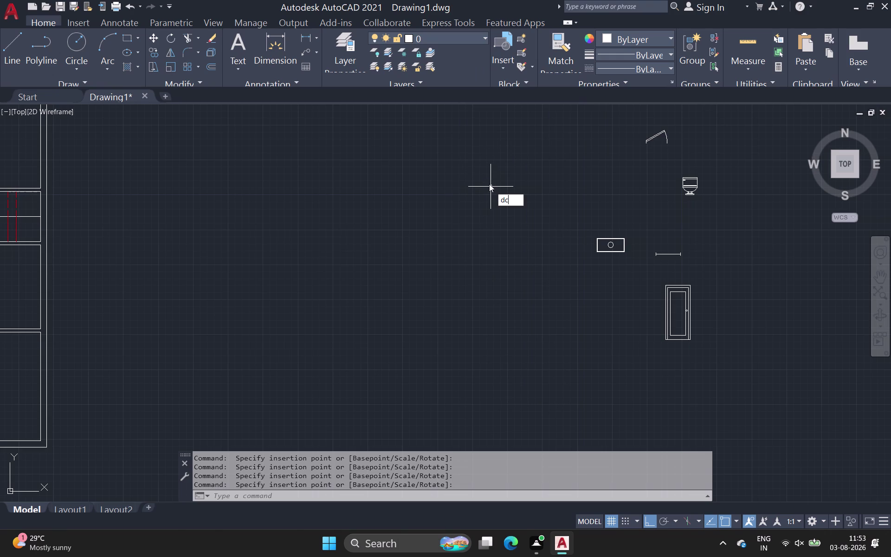
key(Return)
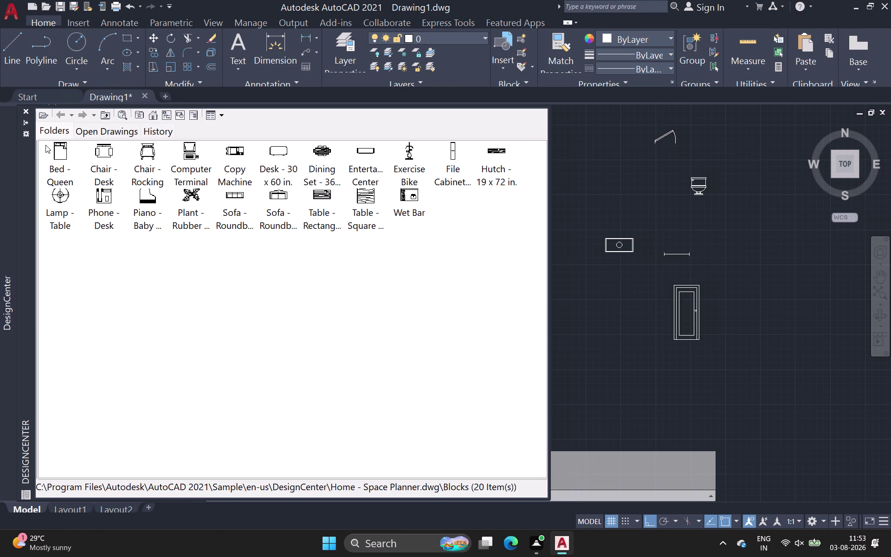
click(152, 117)
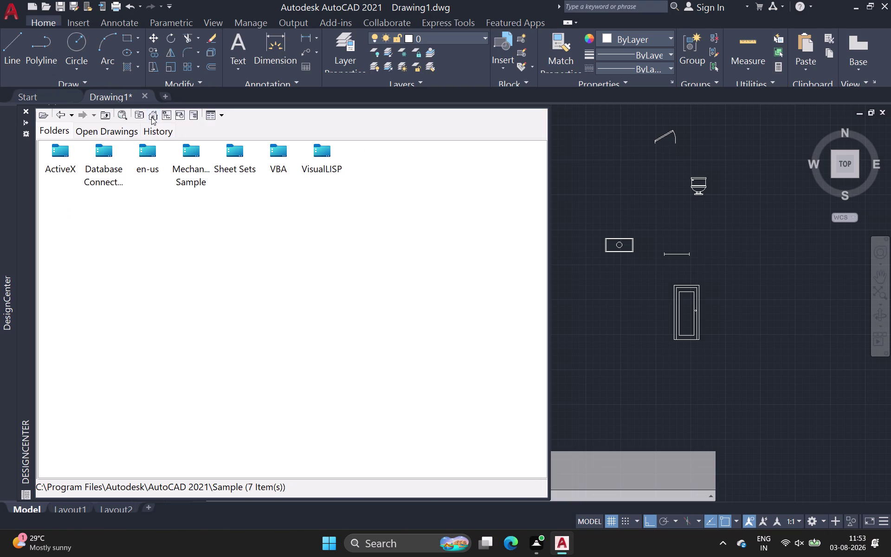
double_click(141, 158)
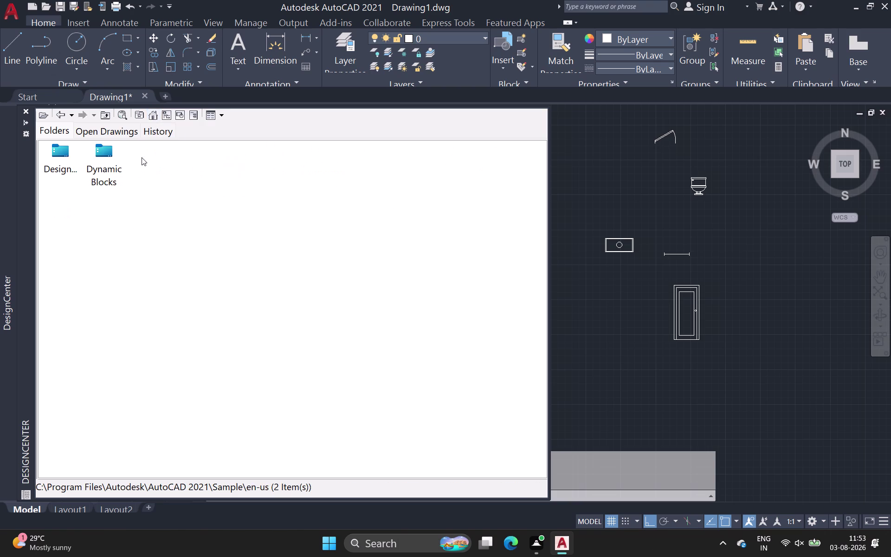
double_click(61, 166)
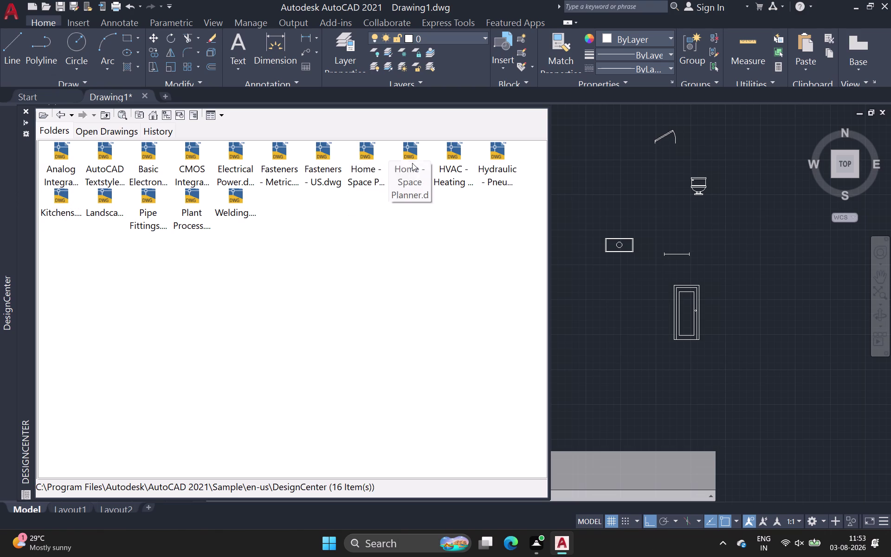
List House Designer.dwg's blocks and pick the wood-frame 36 x 36 in. window.
double_click(411, 163)
double_click(410, 156)
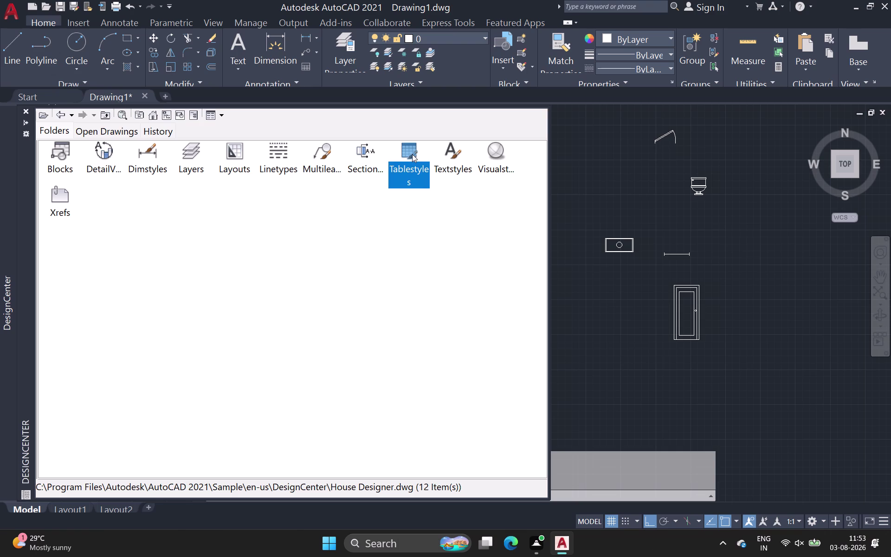
double_click(59, 153)
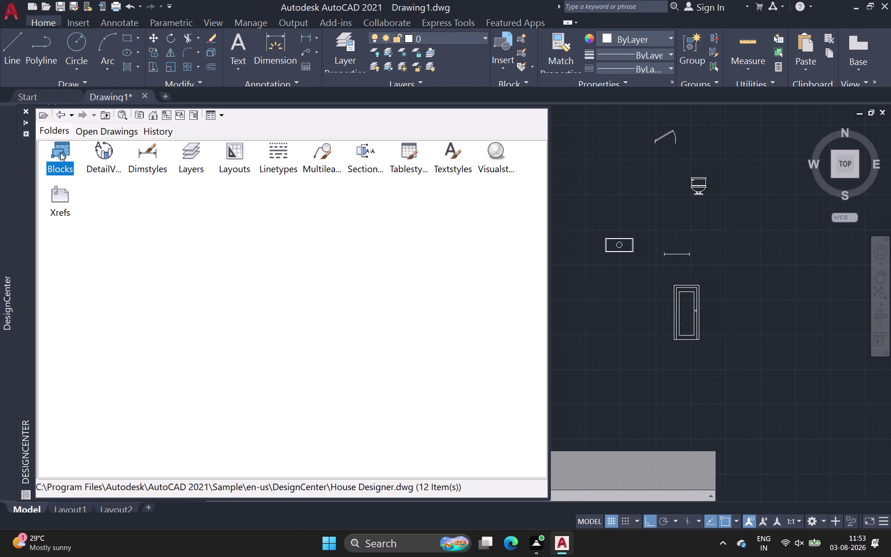
double_click(60, 153)
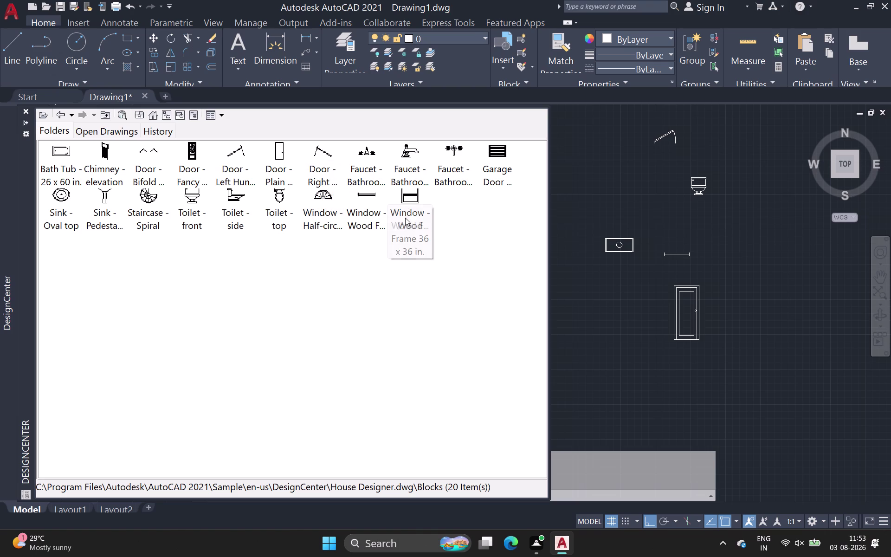
double_click(408, 206)
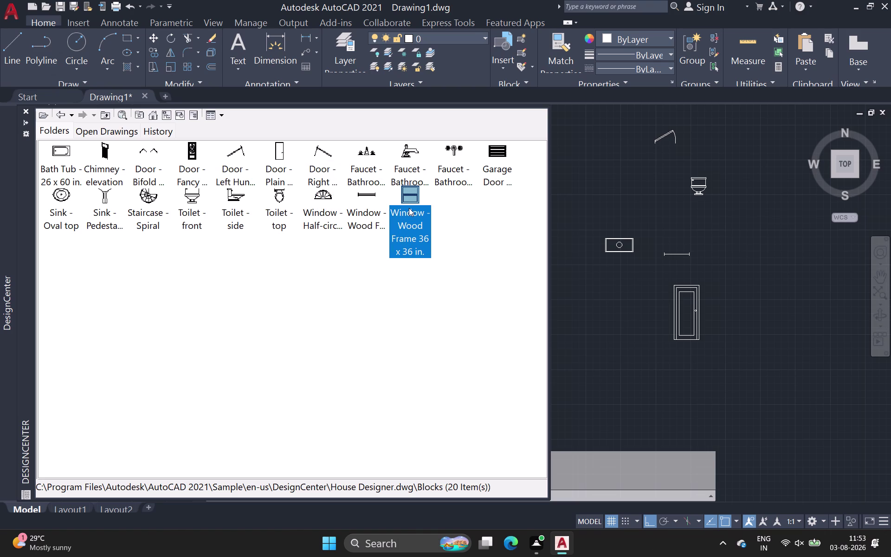
double_click(412, 200)
Insert the 36x36 window and the wide-plan wood-frame window from House Designer.
click(512, 338)
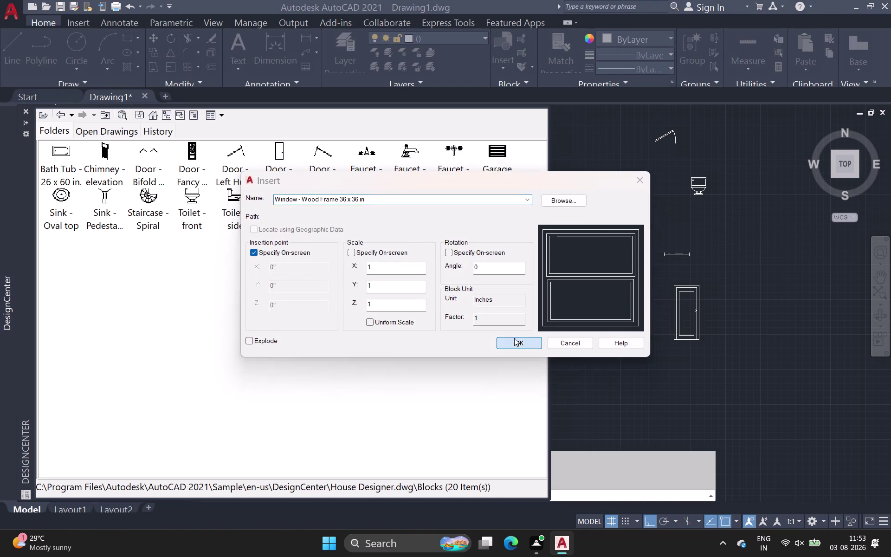
click(617, 319)
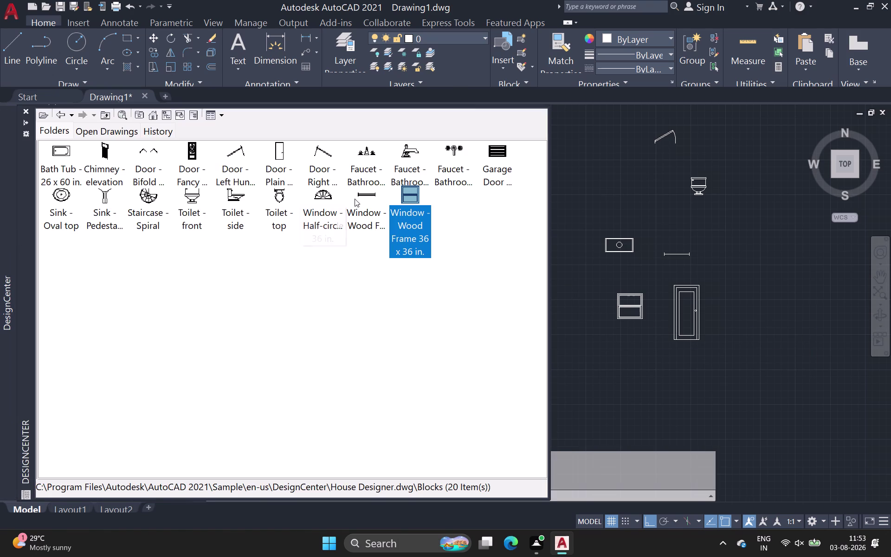
double_click(370, 200)
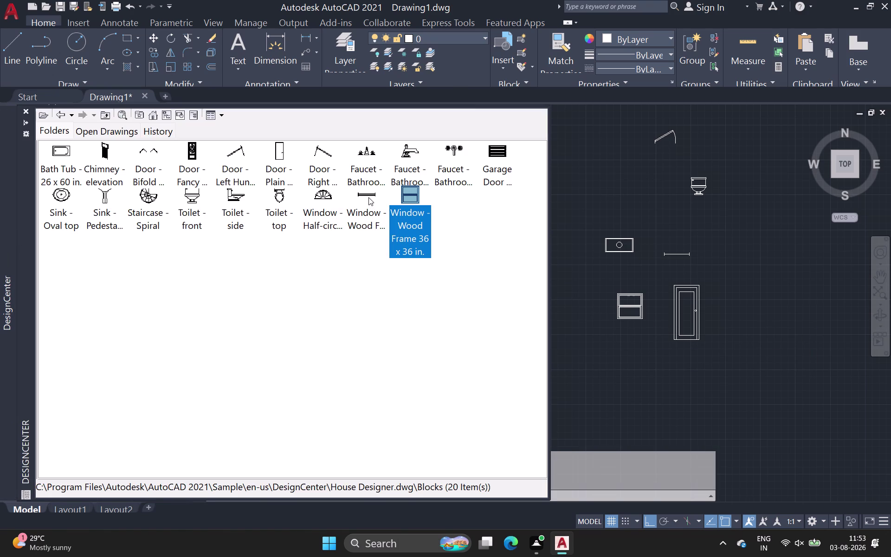
double_click(368, 197)
click(525, 341)
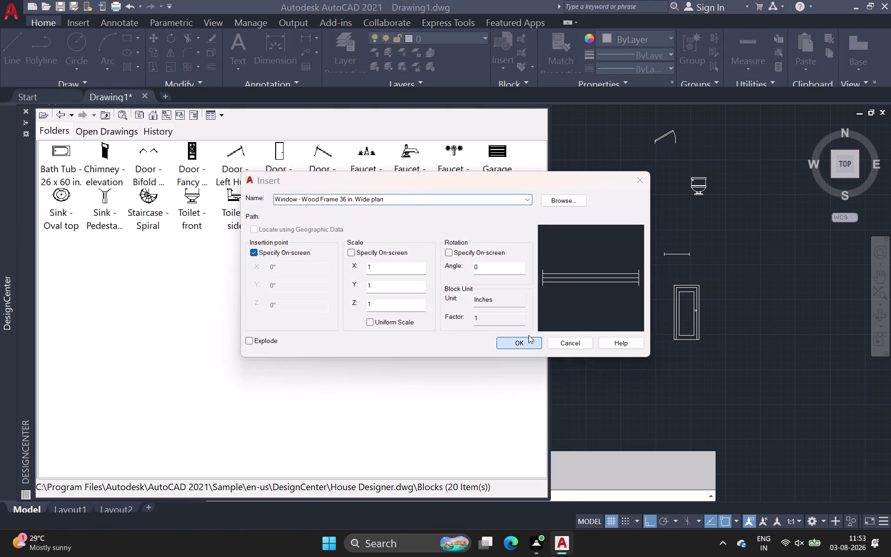
click(574, 266)
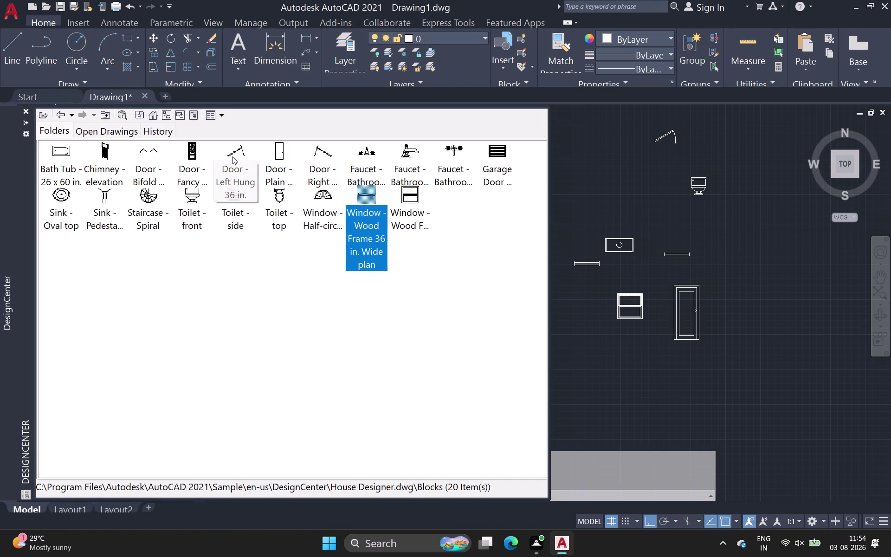
Insert the bifold door and the 36-inch left-hung door, then close DesignCenter.
double_click(142, 156)
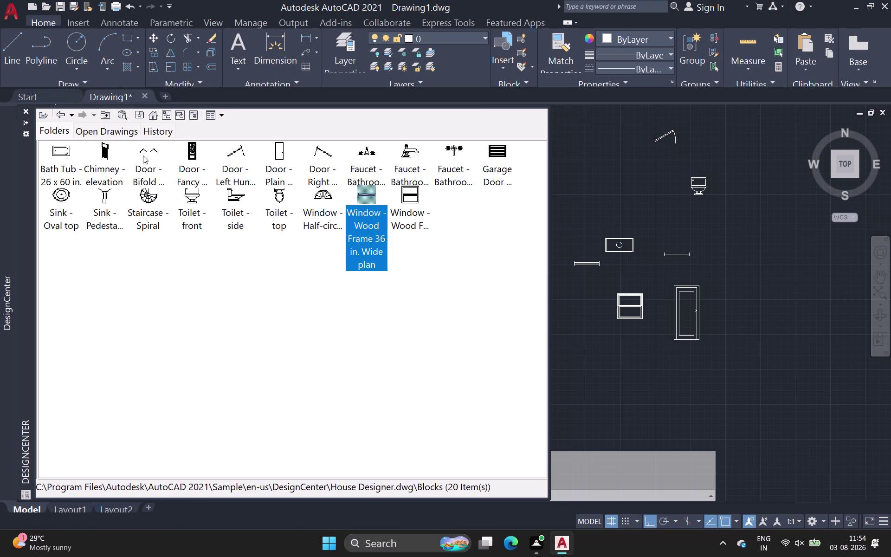
double_click(151, 170)
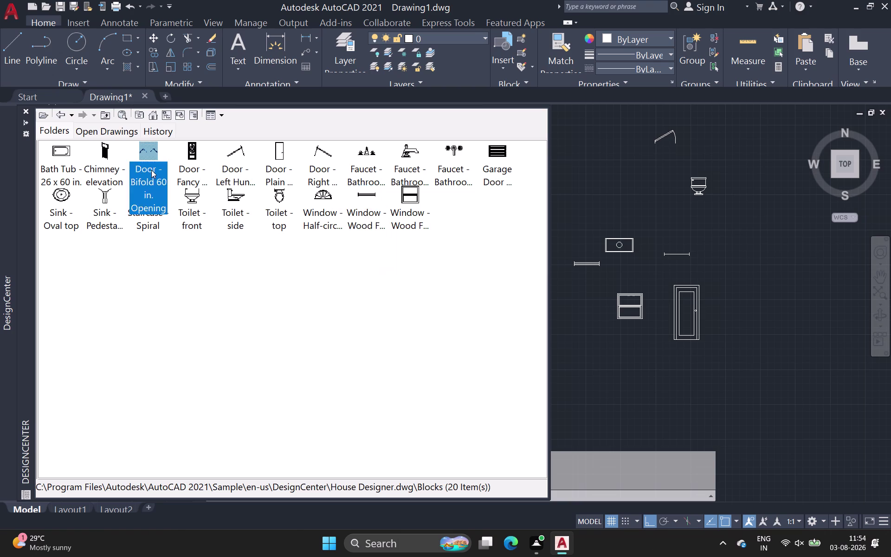
click(523, 339)
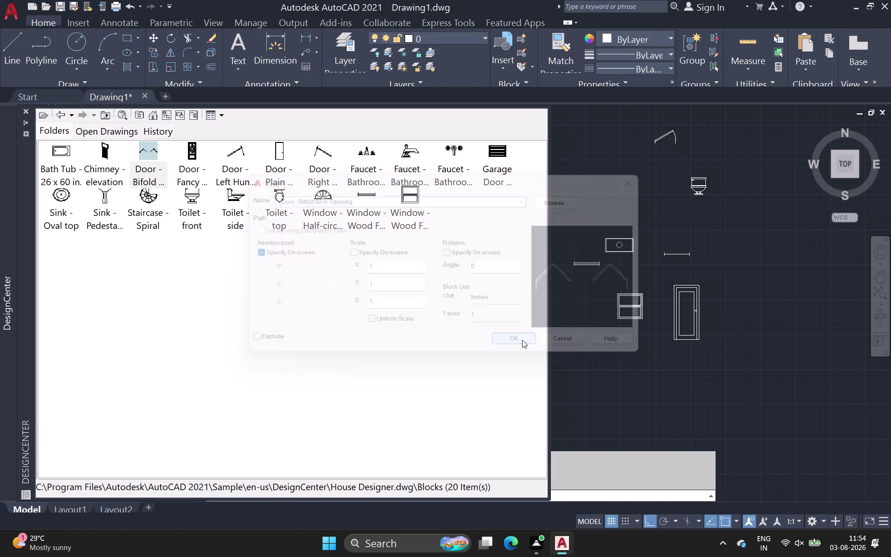
click(571, 348)
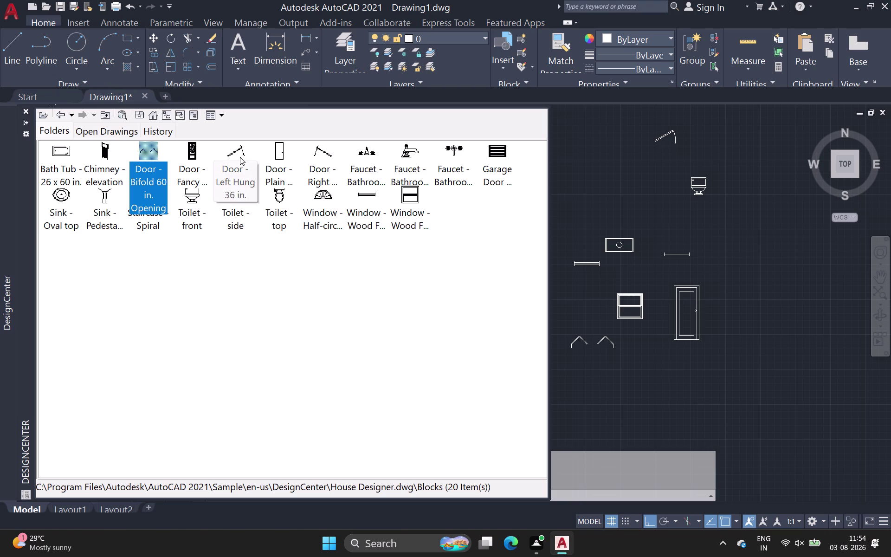
double_click(240, 157)
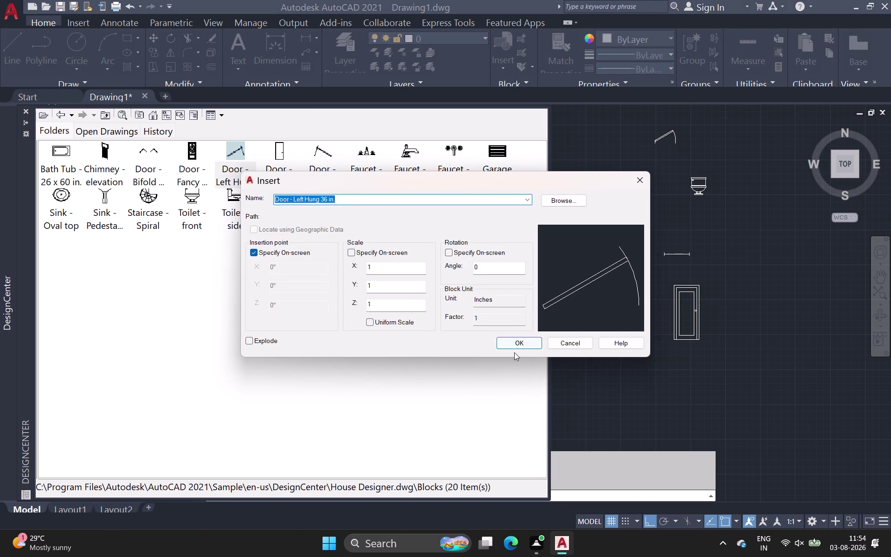
click(517, 342)
click(575, 204)
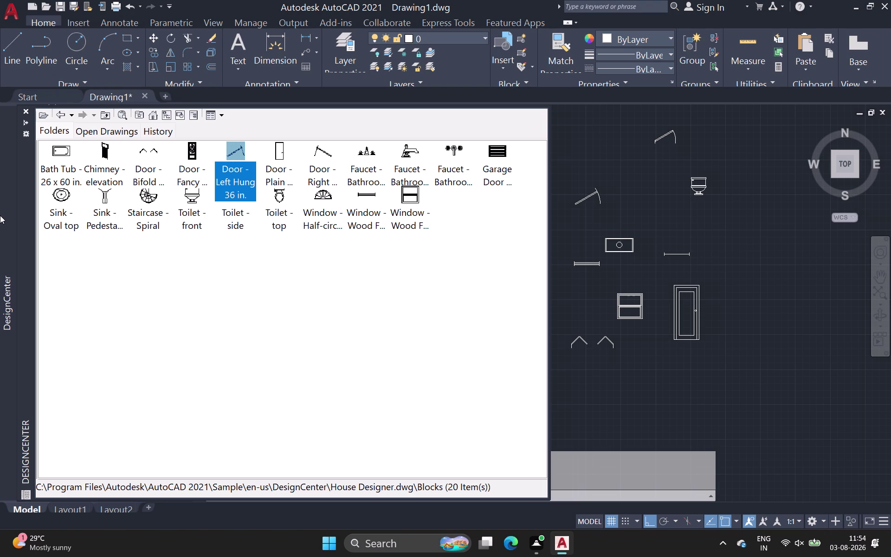
click(24, 110)
scroll(down, 3)
Window-select the ten inserted blocks and move them beside the floor plan.
middle_drag(108, 241, 241, 234)
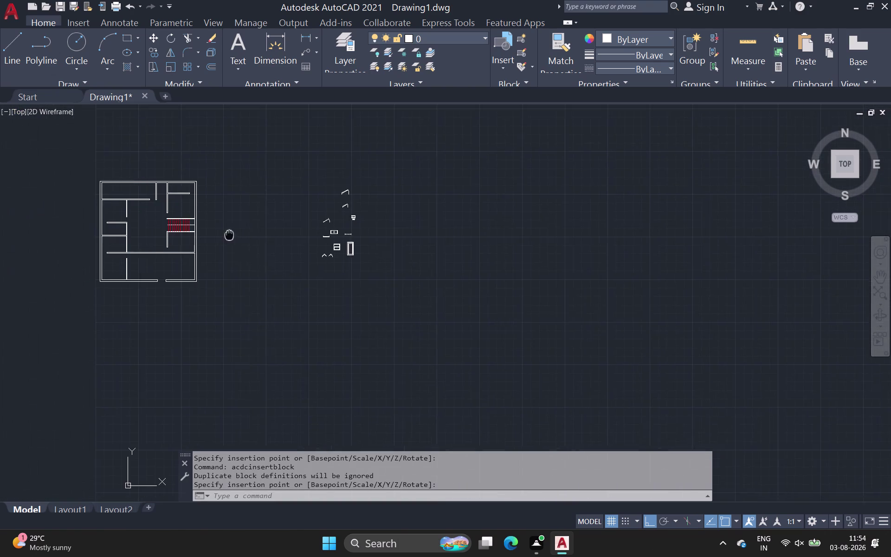
middle_drag(241, 233, 276, 224)
click(344, 163)
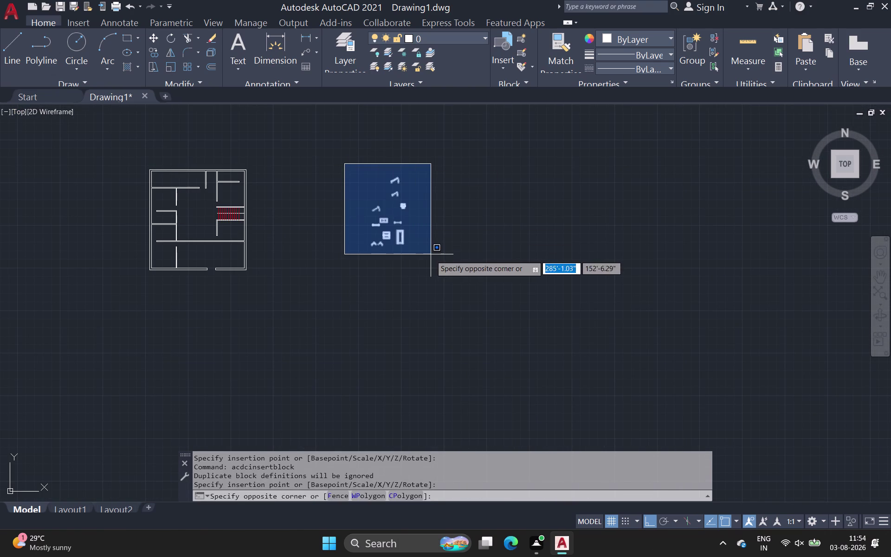
click(432, 267)
key(m)
key(space)
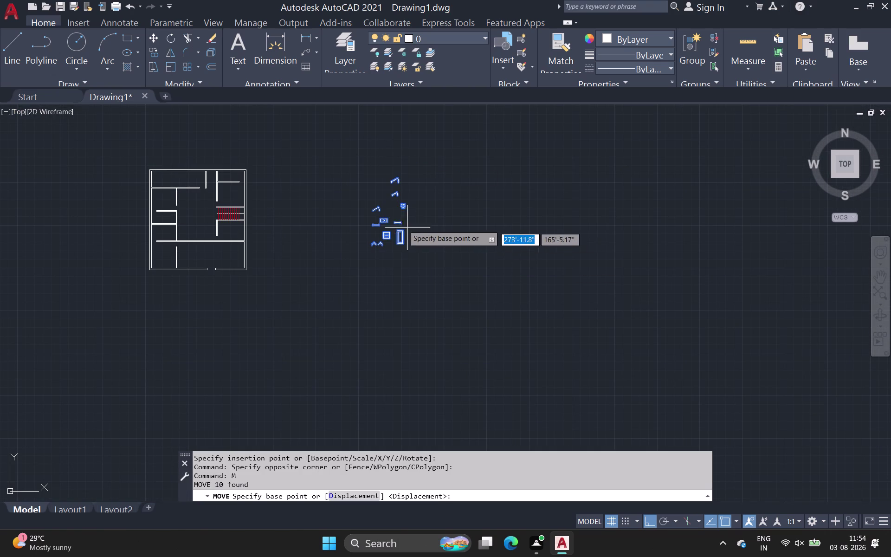
click(398, 234)
click(292, 230)
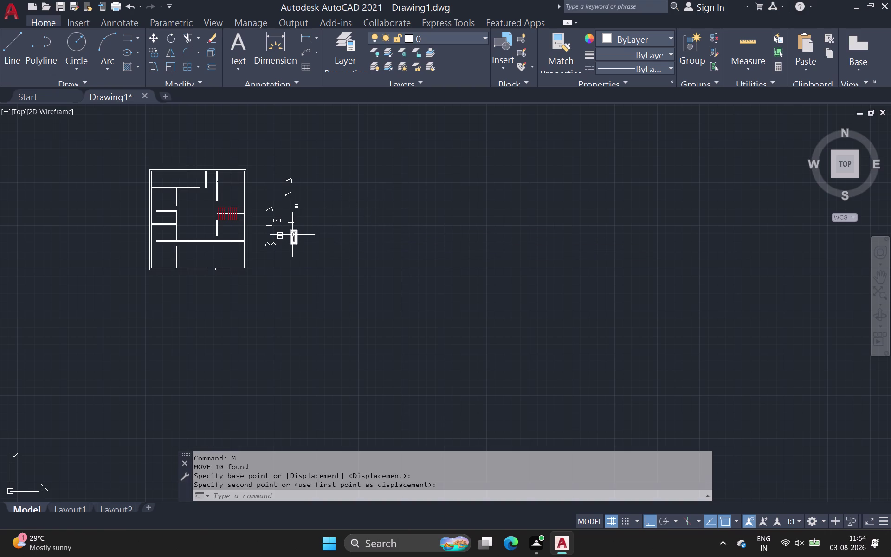
Center the view on the blocks and select the topmost door.
scroll(up, 3)
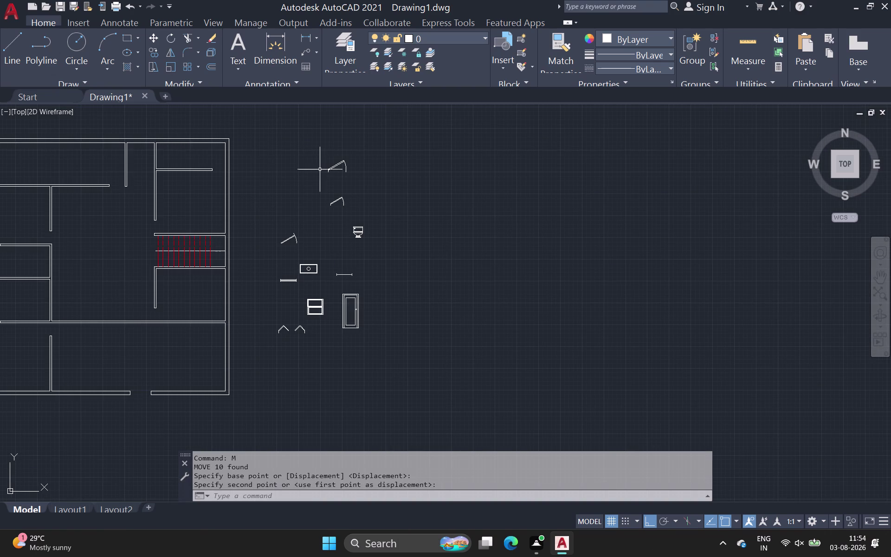
scroll(up, 3)
scroll(down, 3)
middle_drag(348, 197, 437, 190)
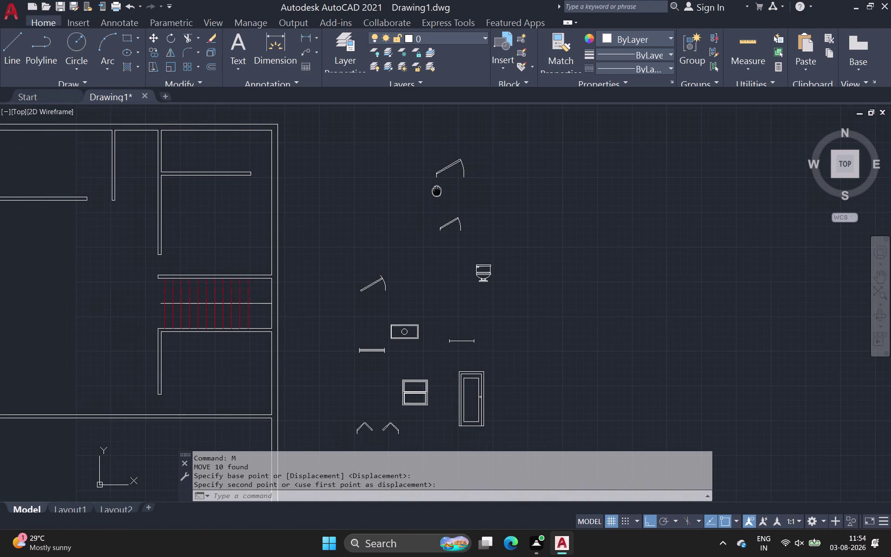
middle_drag(437, 189, 437, 190)
click(426, 147)
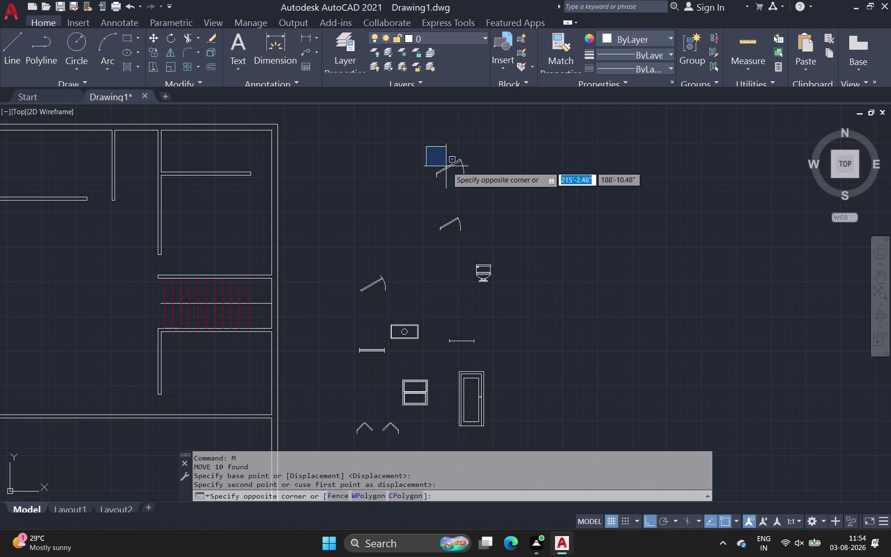
click(481, 195)
Set the topmost door's swing to Open 90°.
scroll(up, 3)
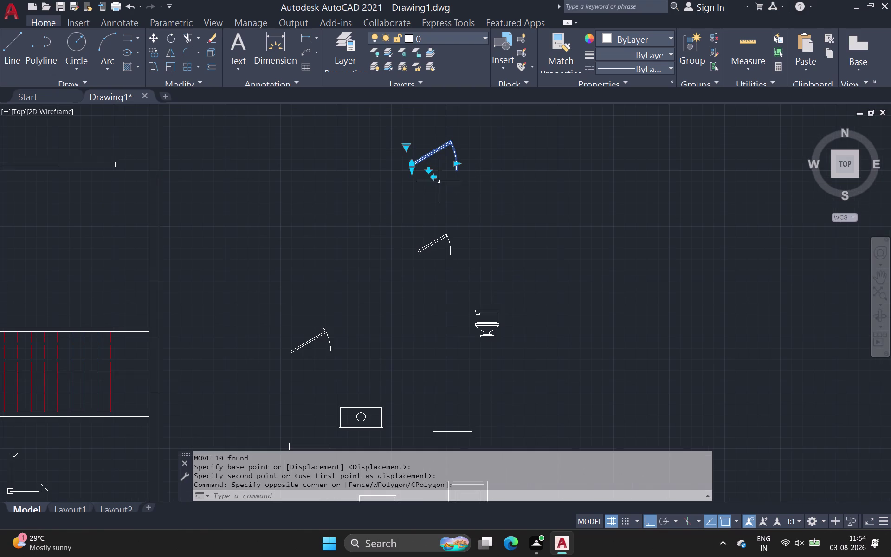
click(405, 145)
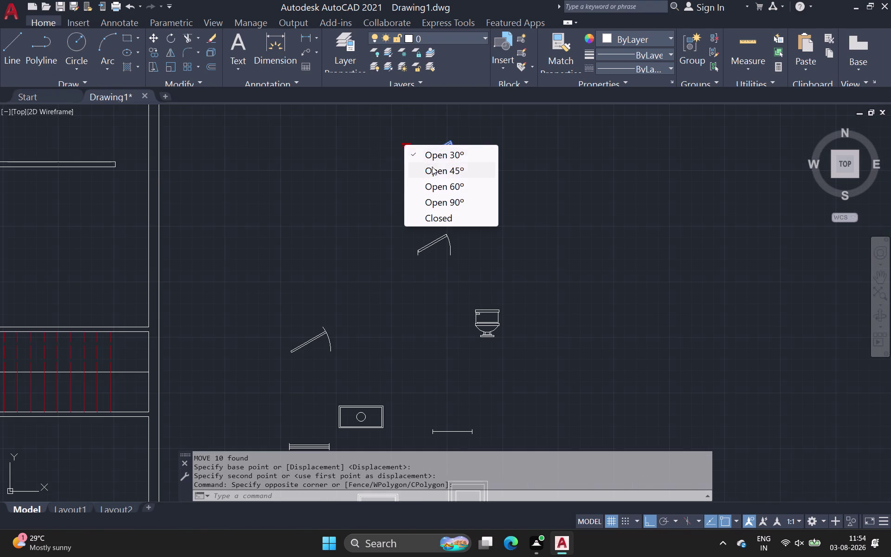
click(458, 201)
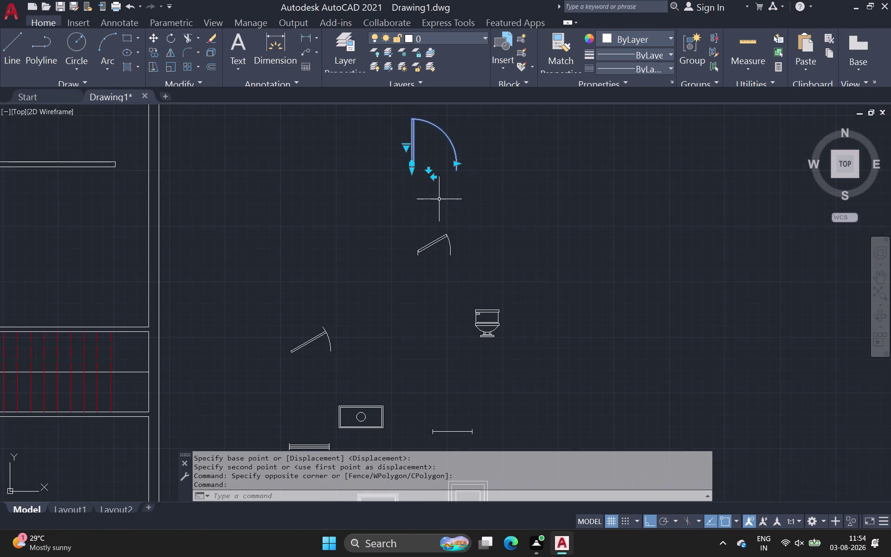
middle_drag(438, 200, 466, 248)
scroll(down, 3)
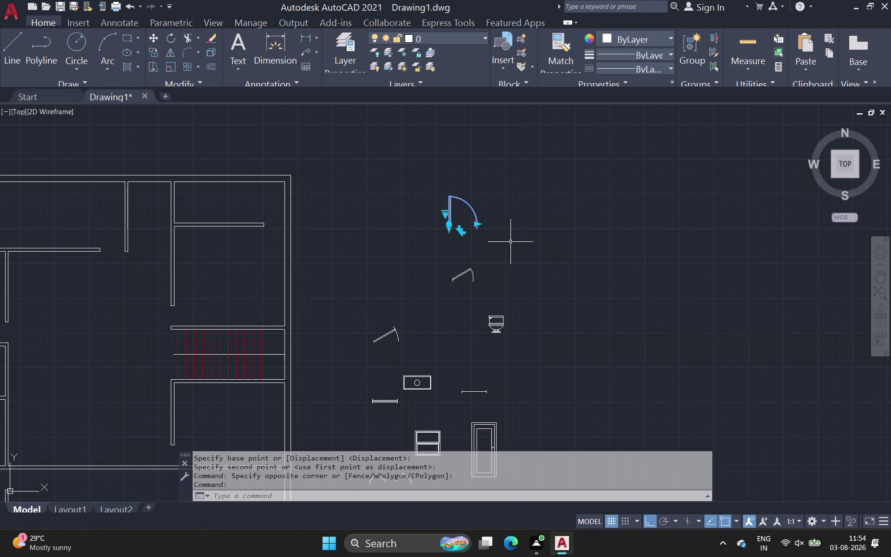
Move the opened door further to the right.
key(space)
drag(418, 176, 426, 185)
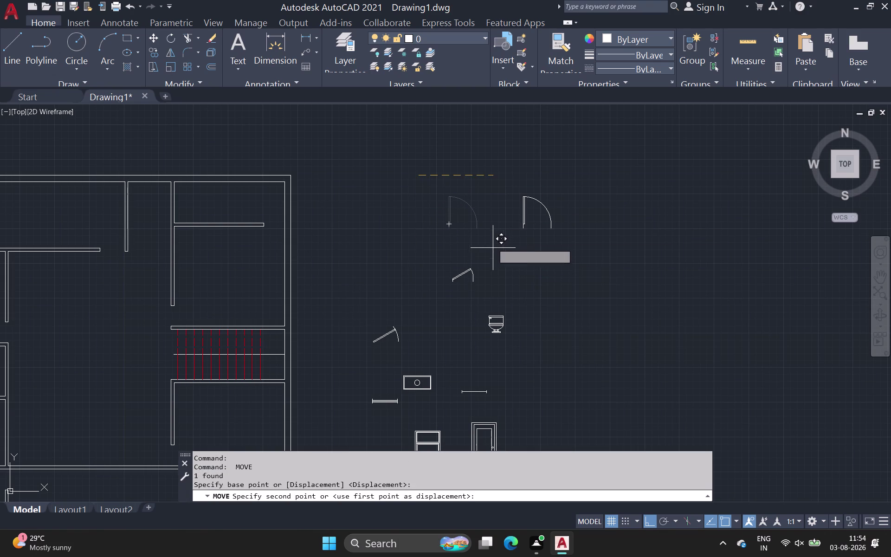
click(492, 231)
drag(509, 180, 524, 211)
click(594, 260)
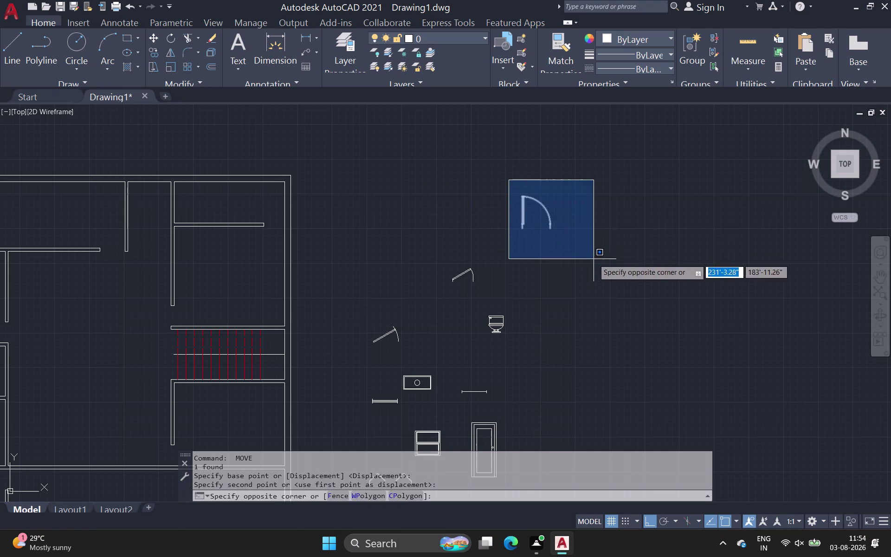
Copy the open door three times in a row to its right.
key(c)
key(o)
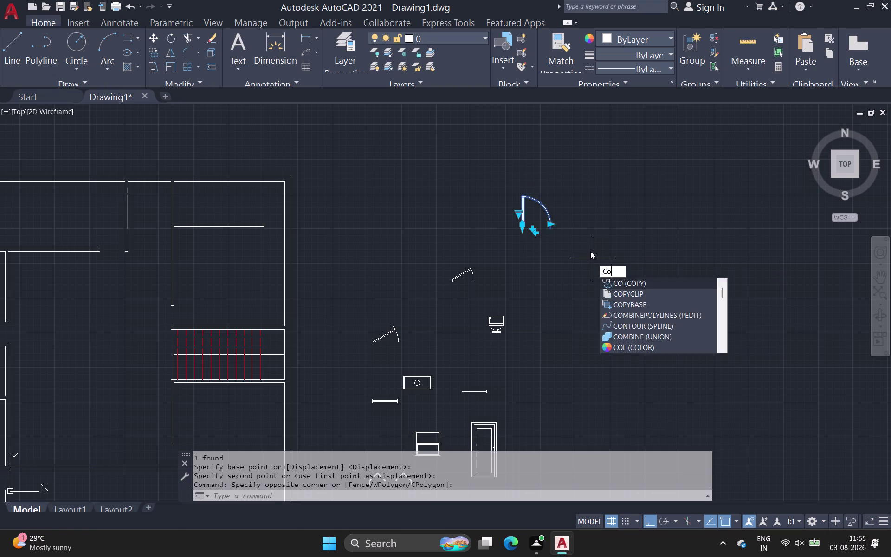
key(space)
drag(550, 231, 563, 233)
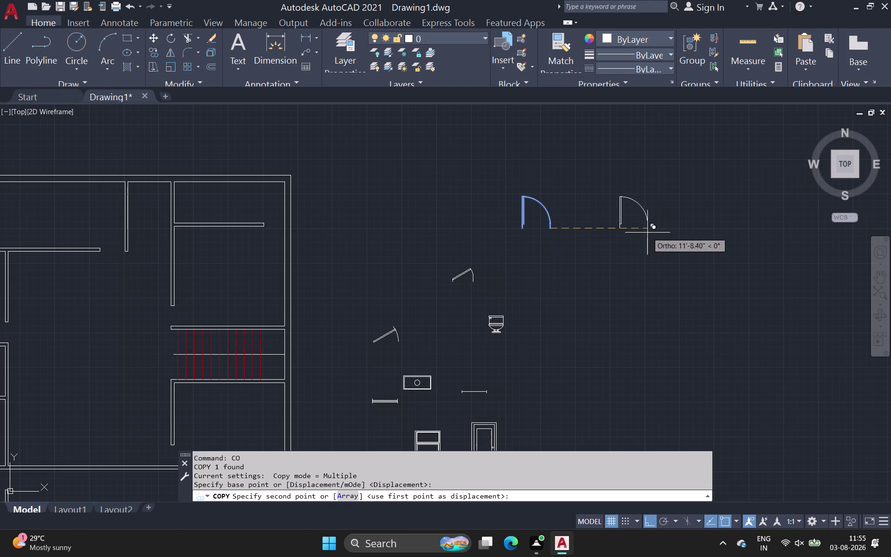
click(651, 232)
click(756, 233)
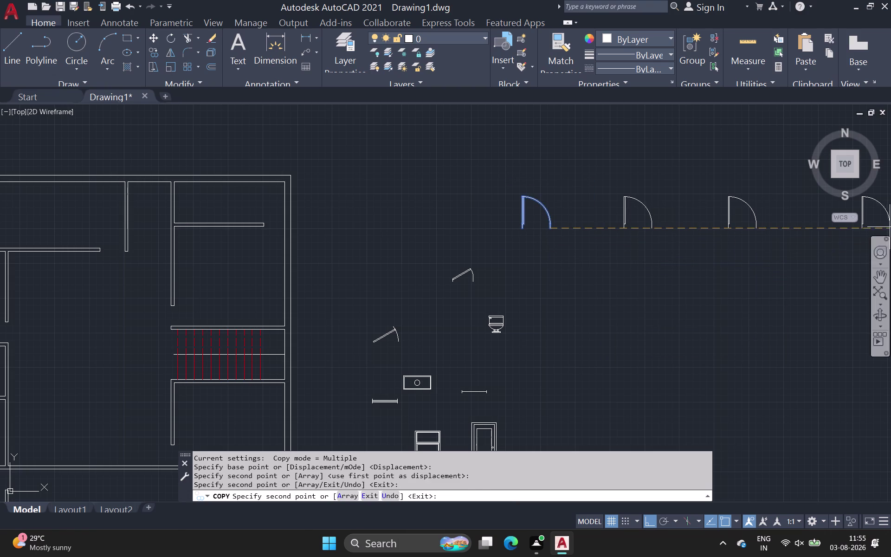
click(859, 236)
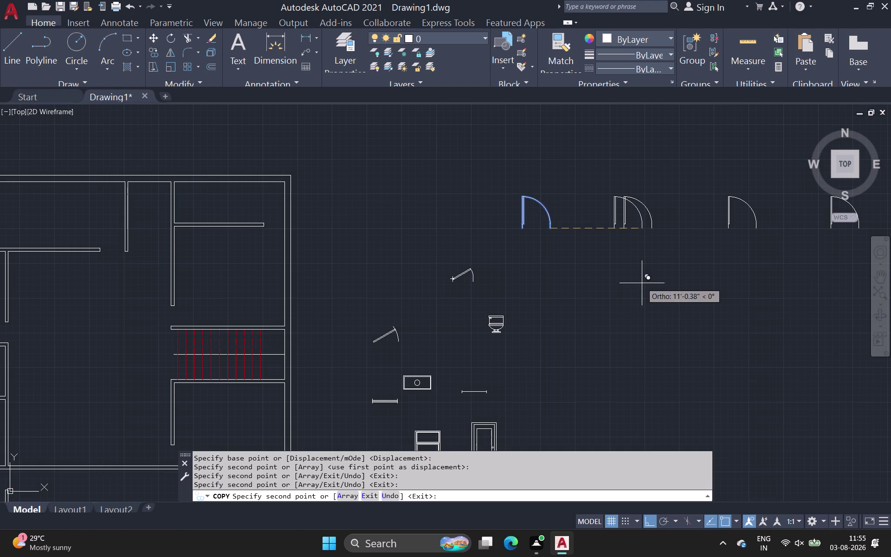
Cancel the copy and window-select the leftmost door swing.
key(Escape)
click(501, 183)
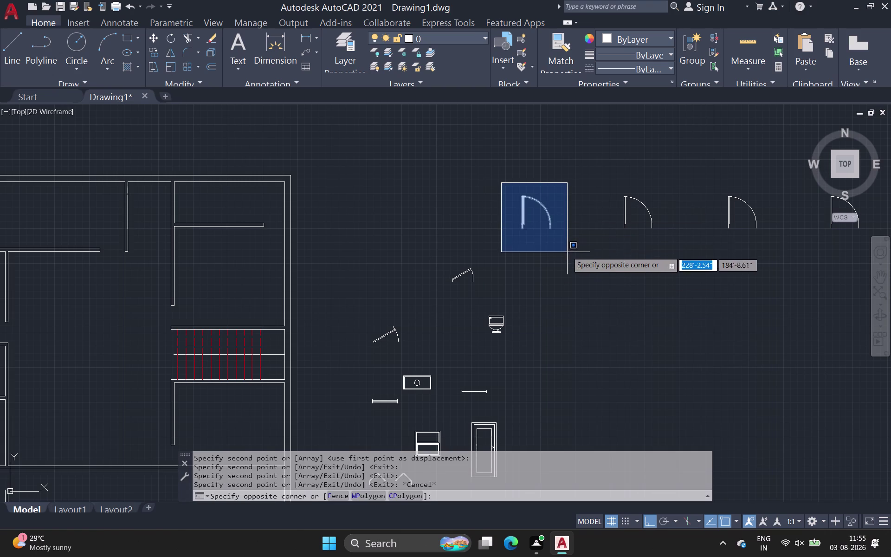
click(568, 252)
Mirror the first door swing about a vertical hinge line, keeping the original.
key(m)
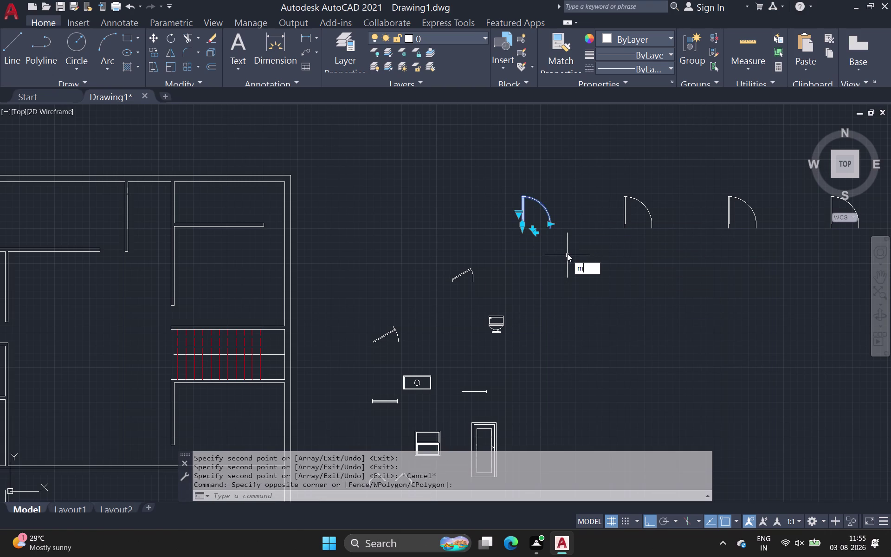
key(i)
key(Return)
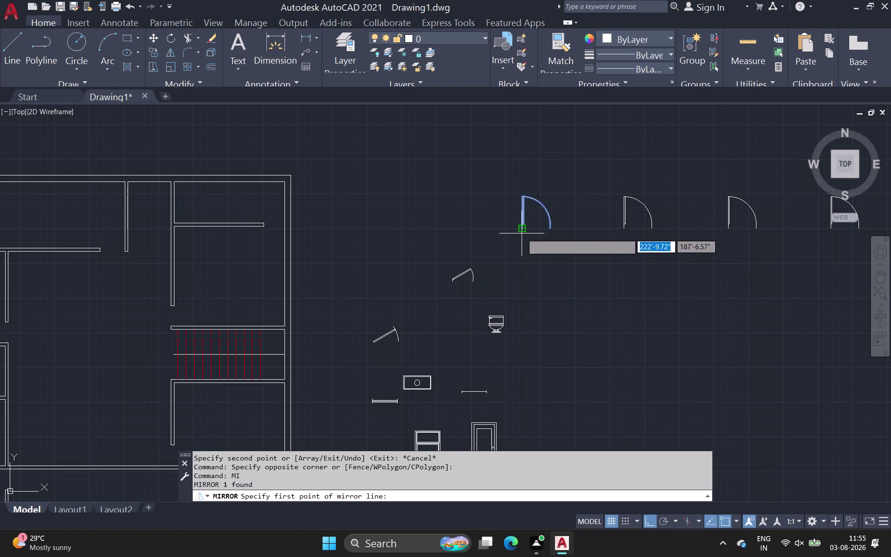
click(522, 233)
click(529, 293)
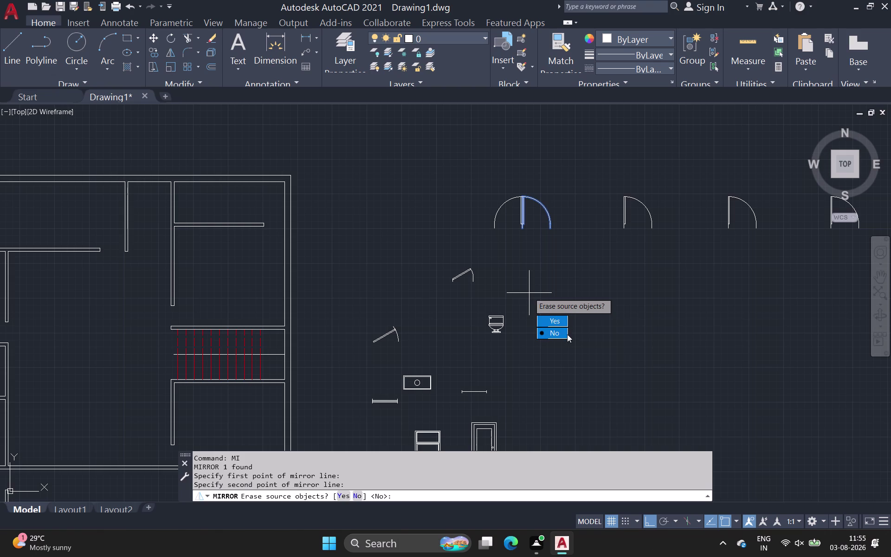
drag(561, 329, 530, 293)
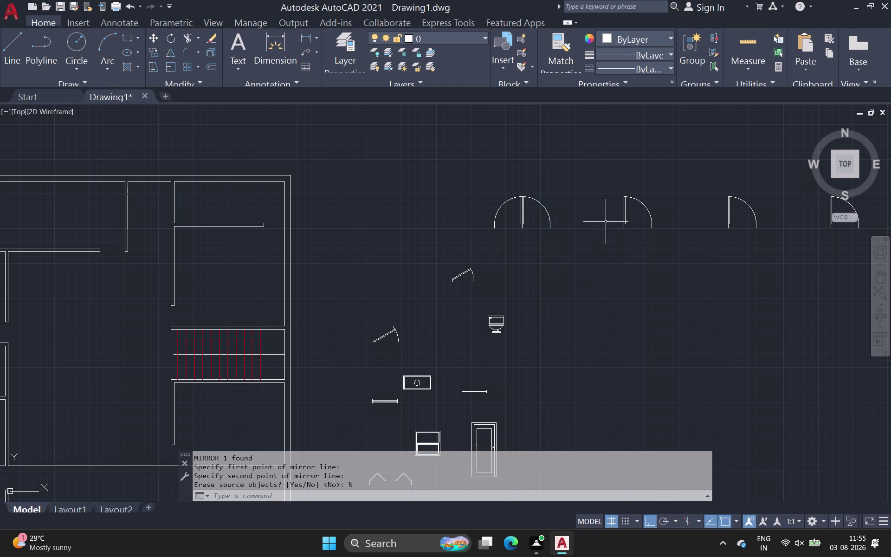
Rotate the second door swing 180° about its hinge end.
click(603, 182)
click(684, 264)
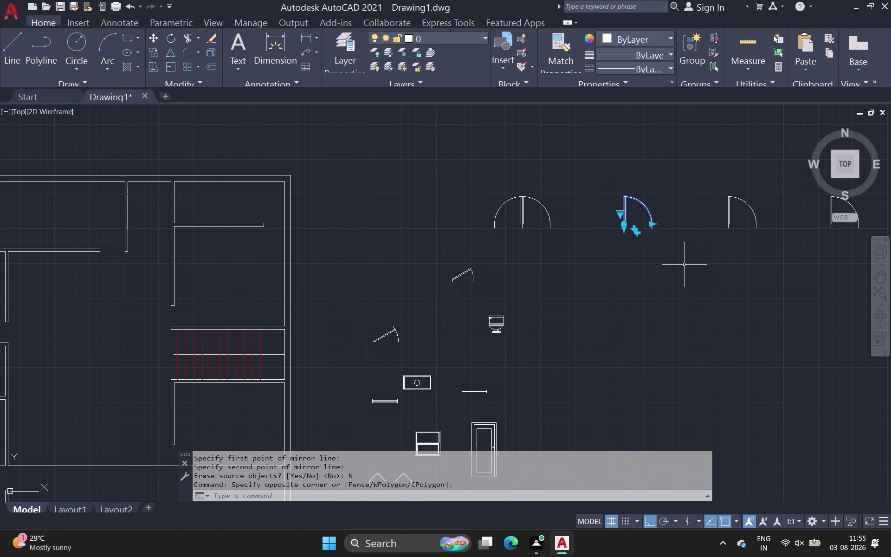
text(ro)
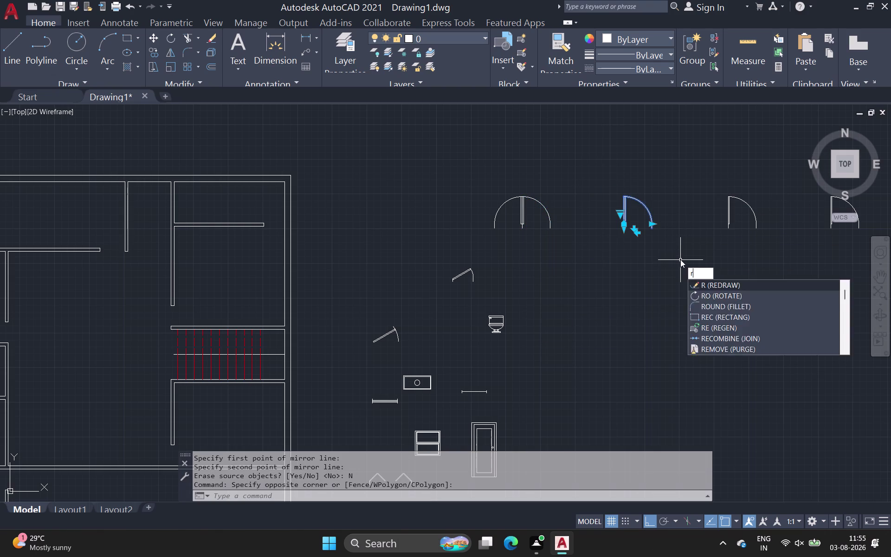
click(731, 284)
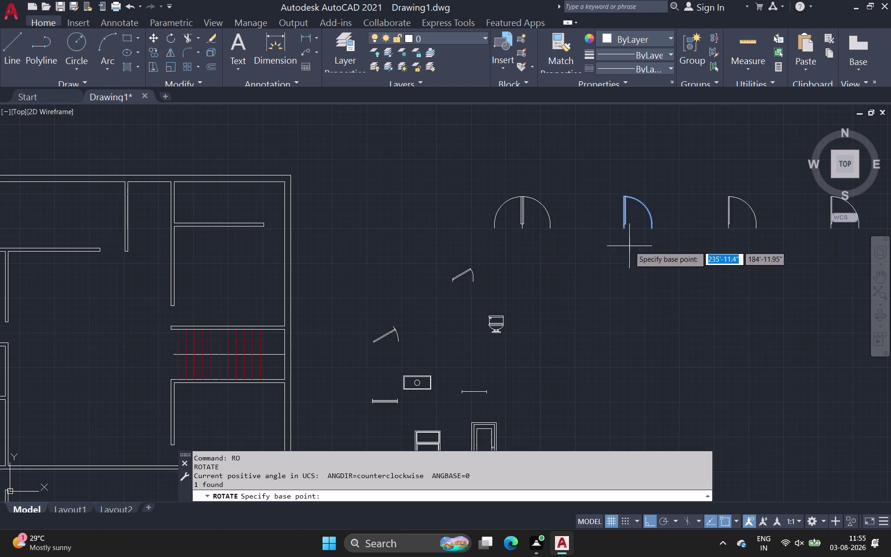
click(621, 231)
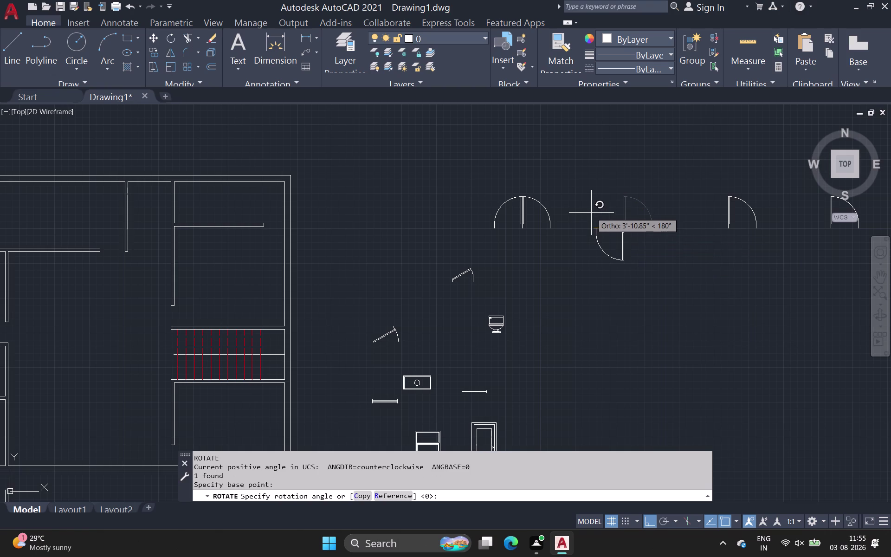
click(592, 213)
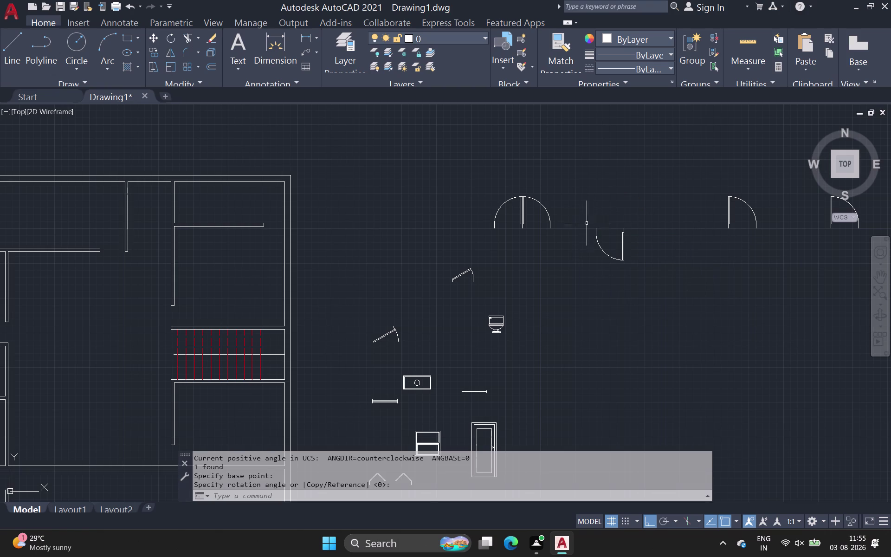
Mirror the flipped second door about its hinge line, keeping the original.
drag(578, 210, 620, 263)
click(683, 313)
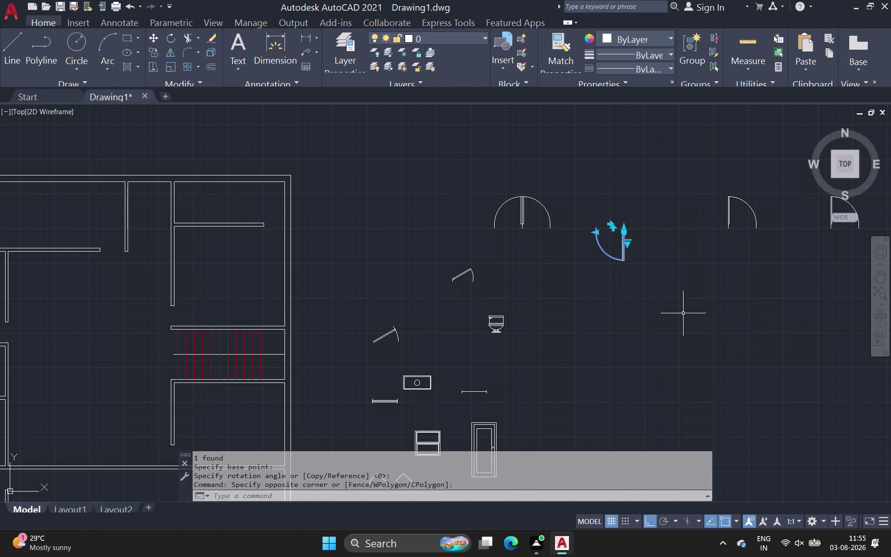
key(m)
key(i)
key(Return)
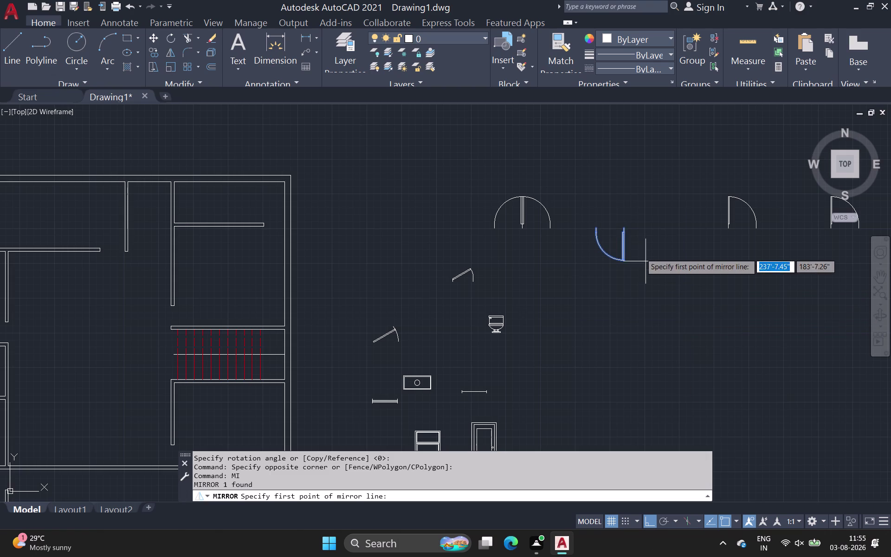
click(622, 226)
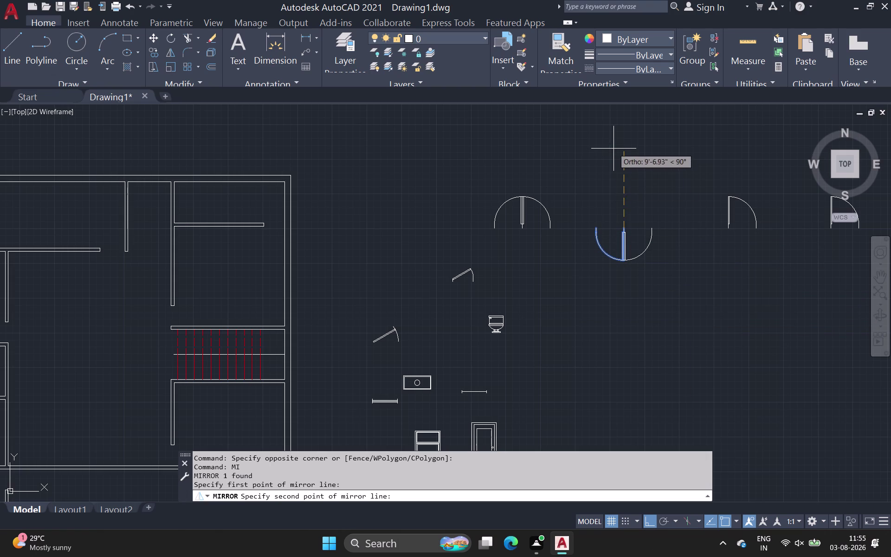
click(613, 149)
drag(645, 186, 615, 149)
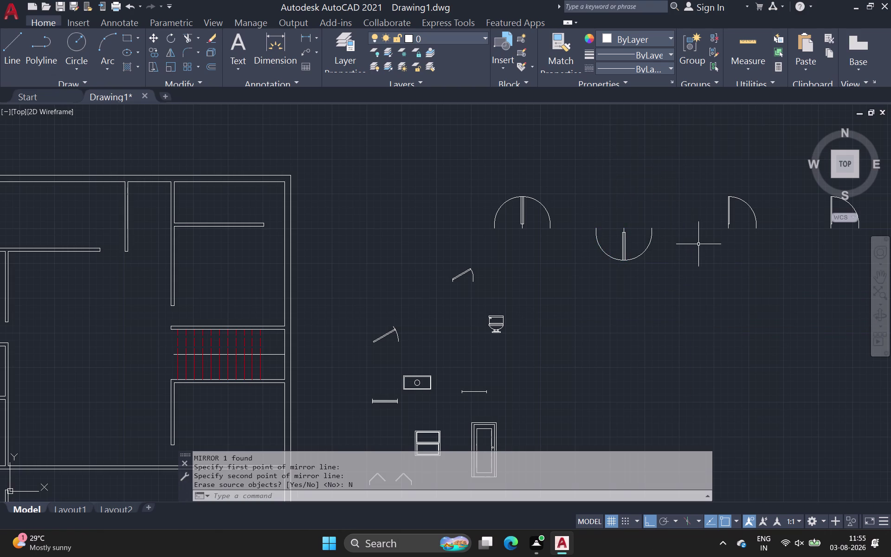
click(711, 180)
click(779, 249)
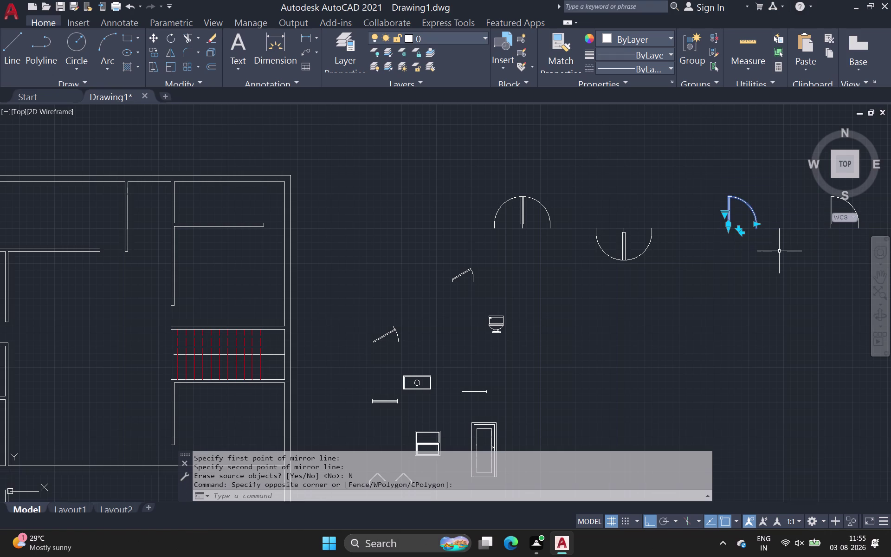
Rotate the third door swing onto its side about its hinge corner.
key(r)
key(o)
key(Return)
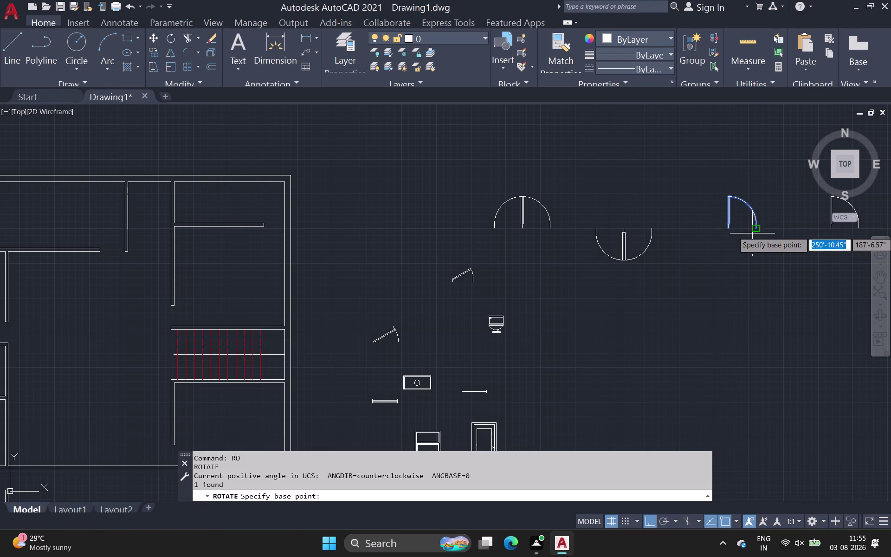
click(727, 228)
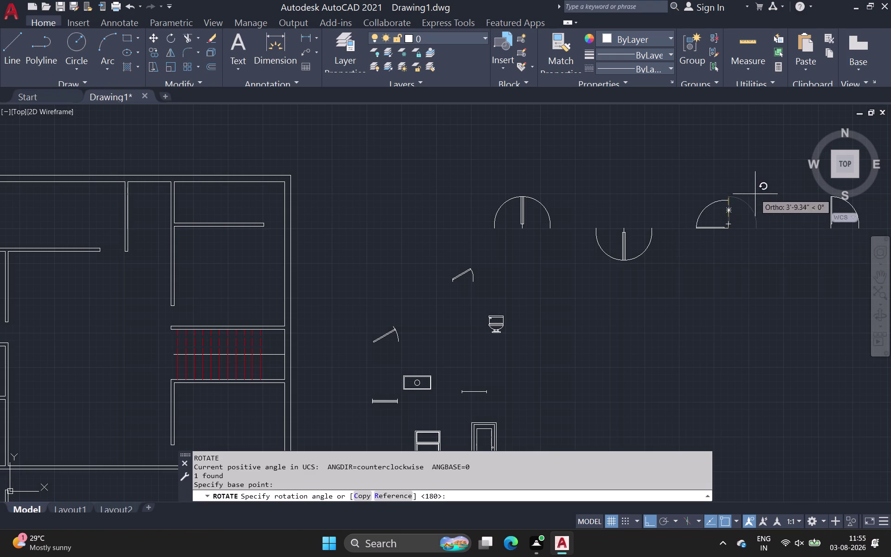
click(705, 168)
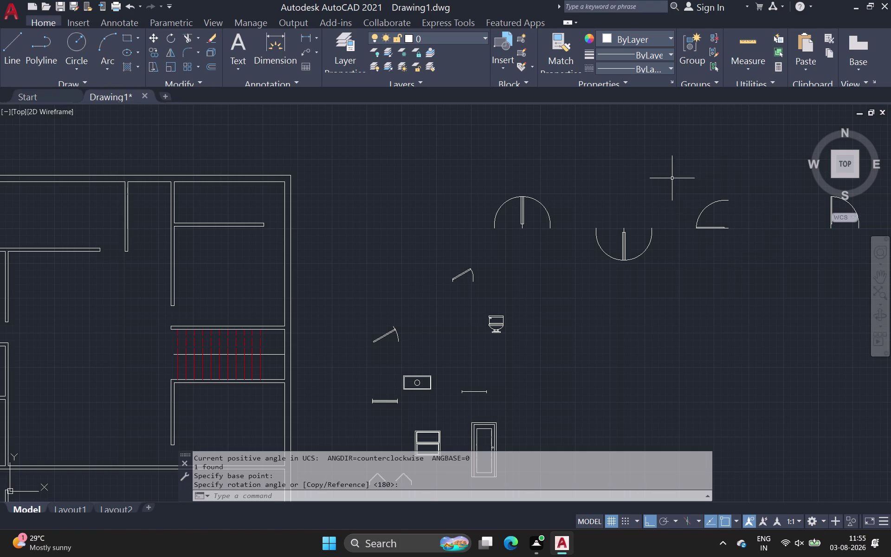
Mirror the rotated third door about a vertical hinge line, keeping the original.
drag(672, 178, 743, 226)
click(774, 249)
key(m)
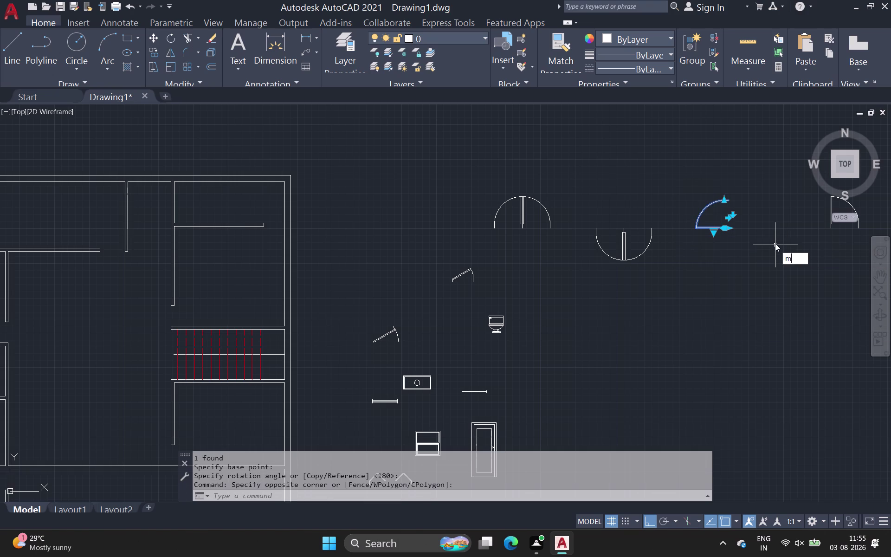
key(i)
key(Return)
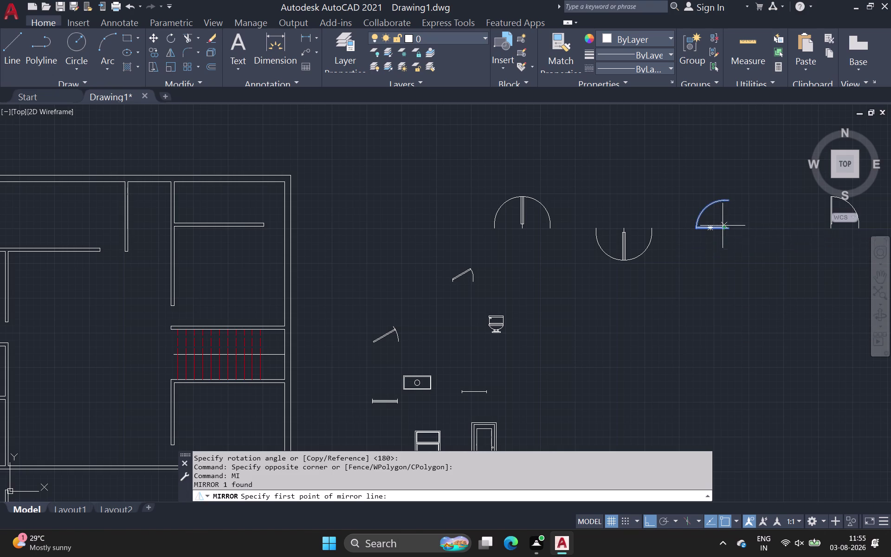
click(729, 231)
click(721, 272)
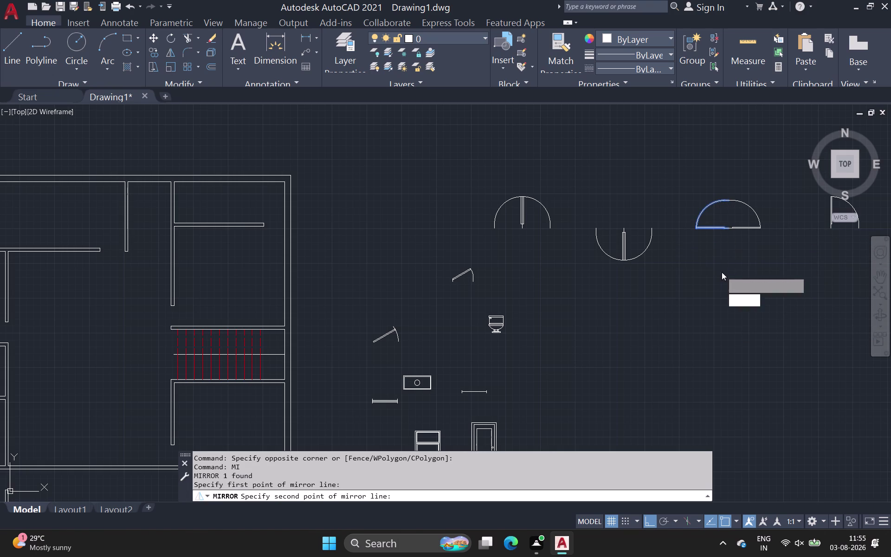
drag(748, 313, 723, 275)
scroll(down, 3)
middle_drag(689, 309, 684, 281)
scroll(down, 3)
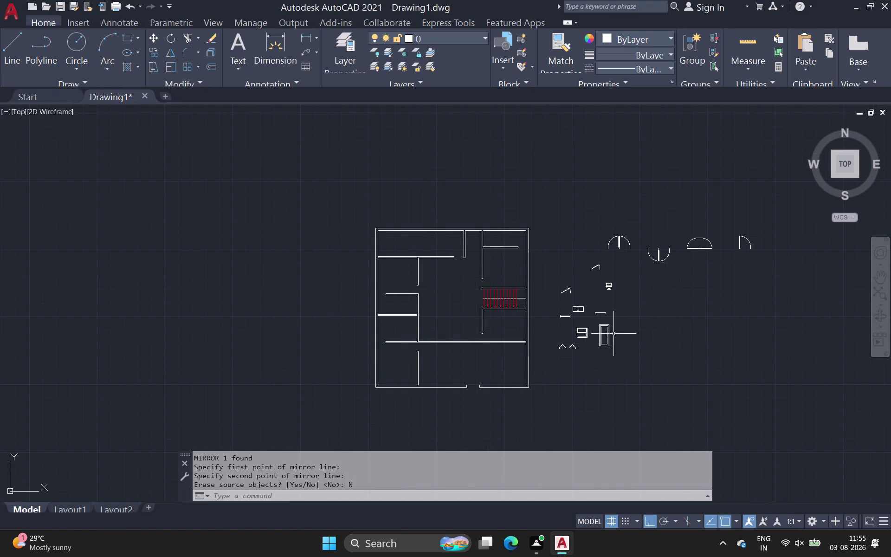
Select the two chevron-shaped bifold pieces, grab an endpoint, then cancel the stretch.
scroll(up, 3)
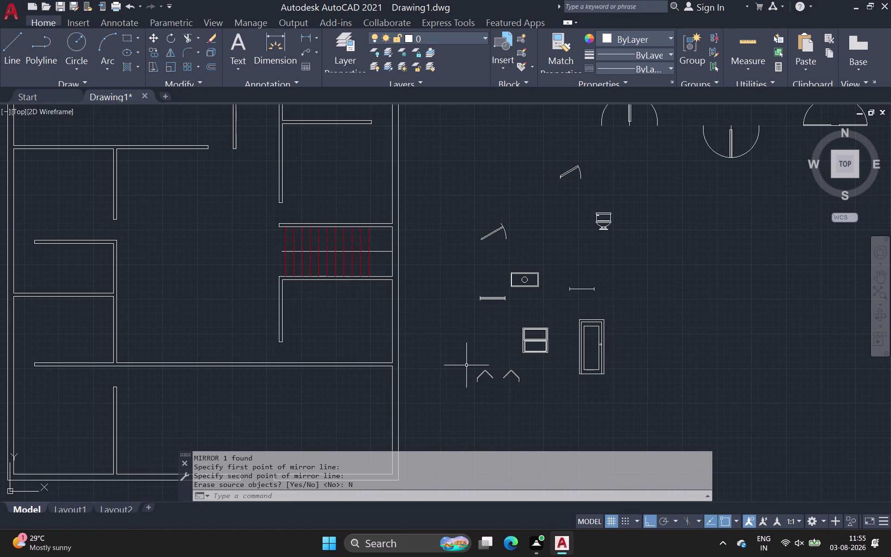
middle_drag(465, 362, 474, 322)
scroll(up, 3)
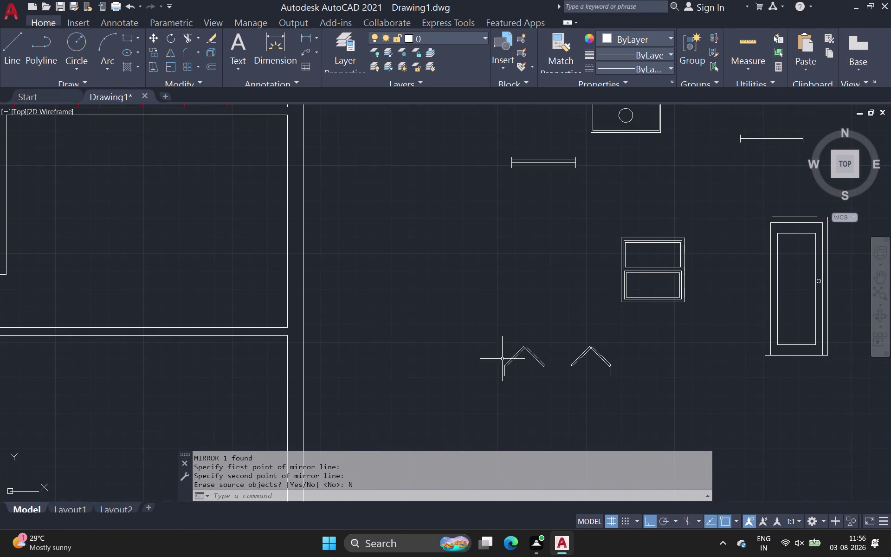
drag(489, 340, 505, 343)
click(634, 393)
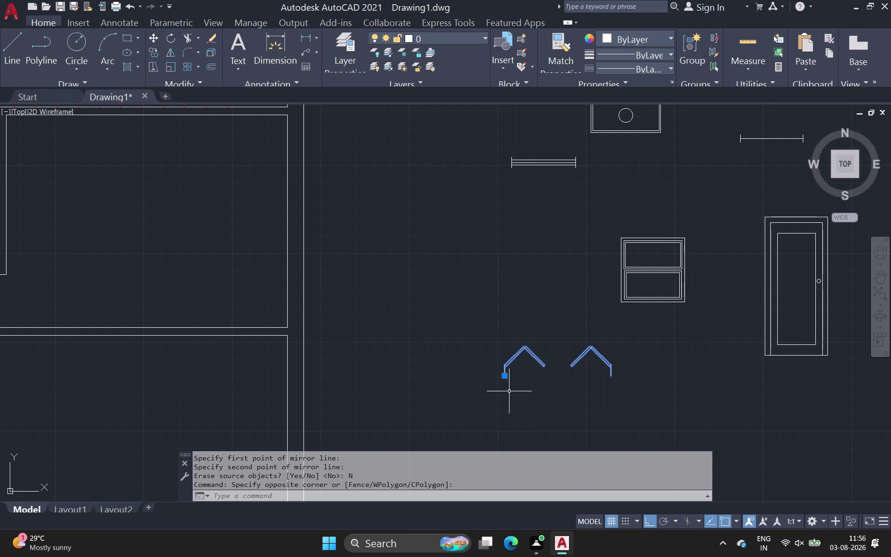
click(504, 377)
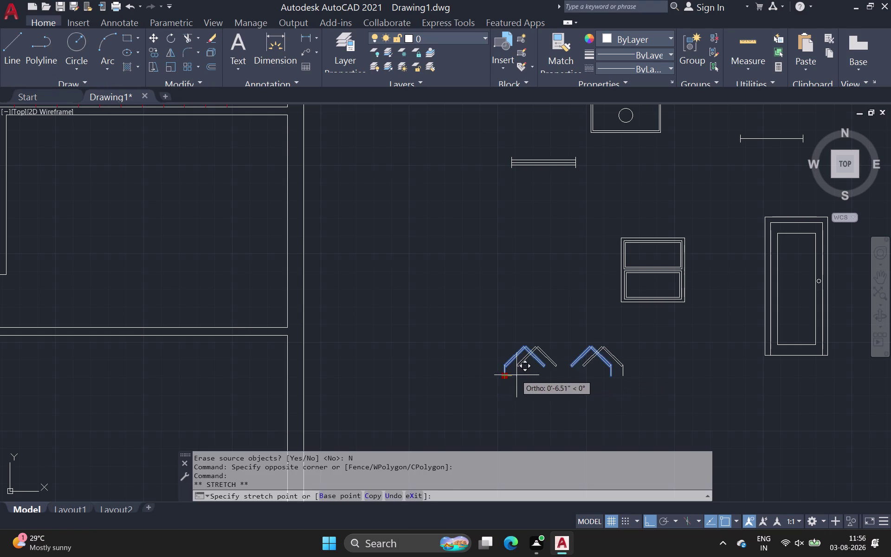
key(Escape)
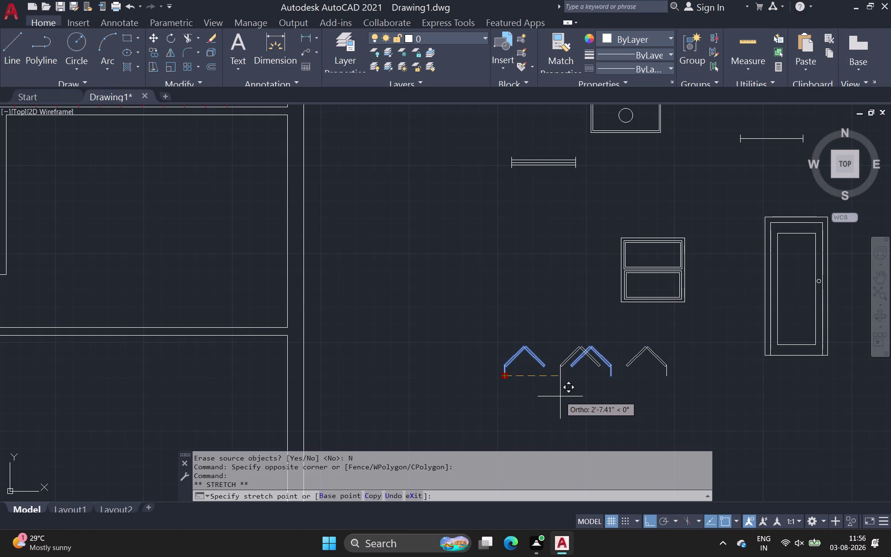
Frame the whole drawing and select the semicircular door swing.
scroll(down, 3)
middle_drag(545, 413, 329, 445)
middle_drag(464, 289, 527, 447)
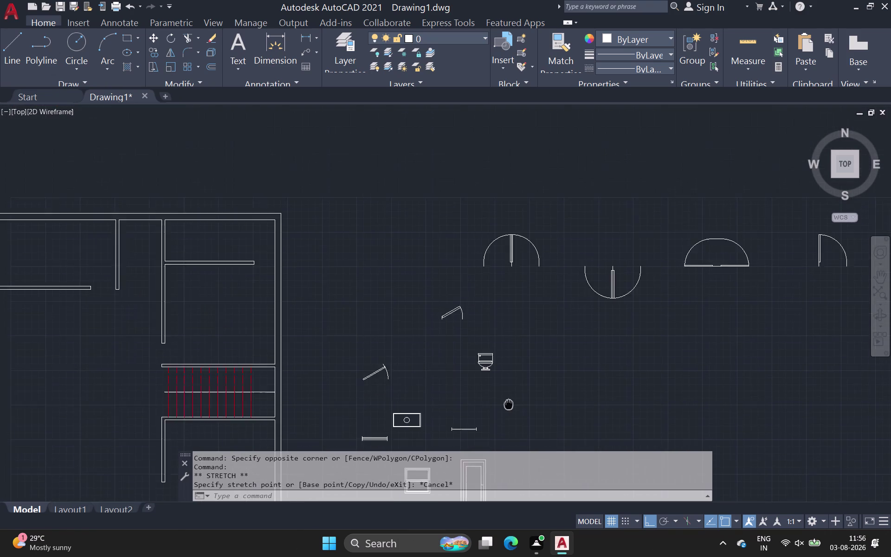
middle_drag(526, 447, 521, 422)
scroll(down, 3)
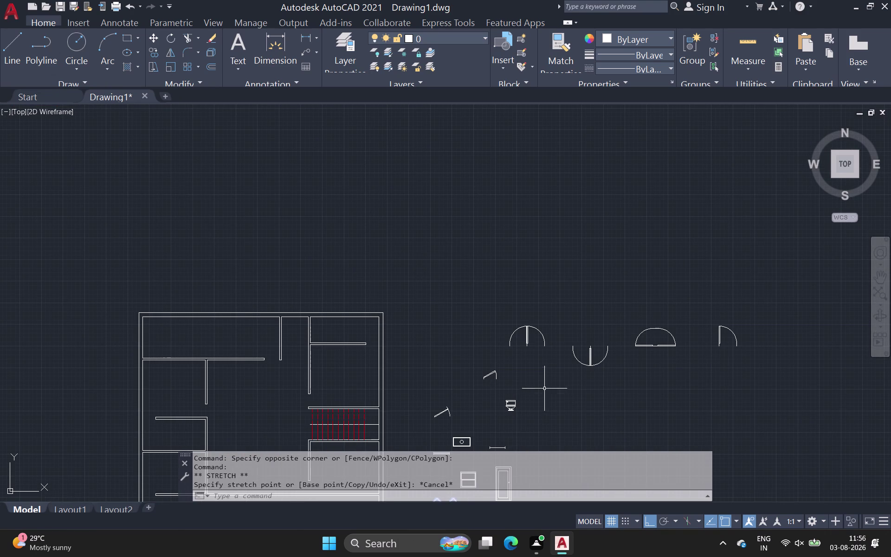
scroll(up, 3)
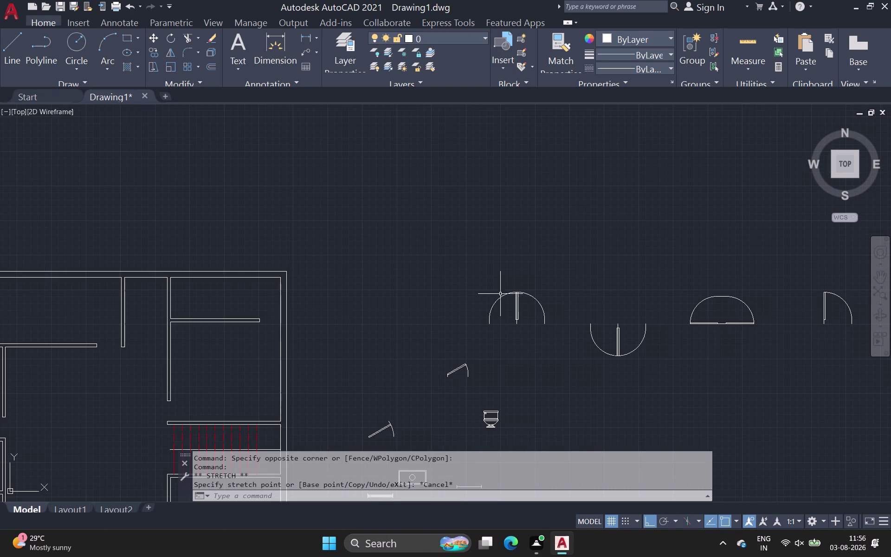
scroll(down, 3)
middle_drag(455, 326, 508, 269)
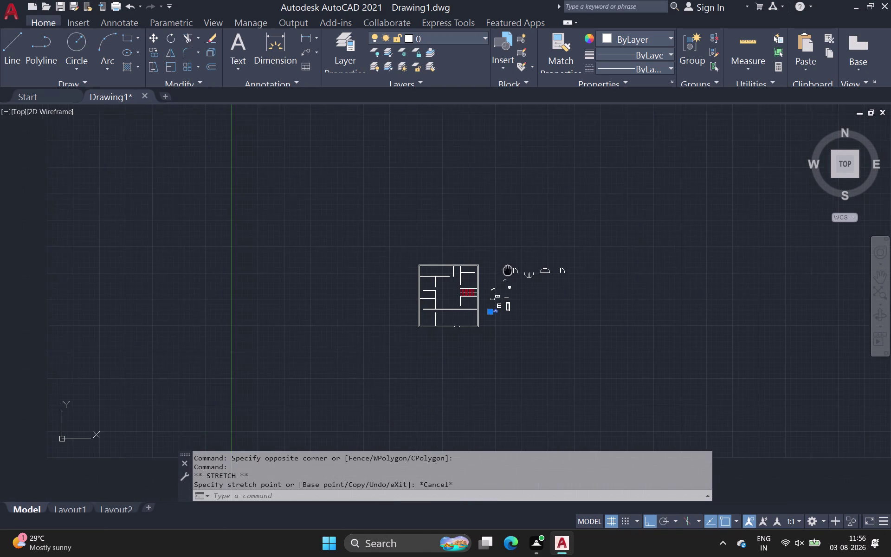
middle_drag(508, 269, 508, 268)
scroll(up, 3)
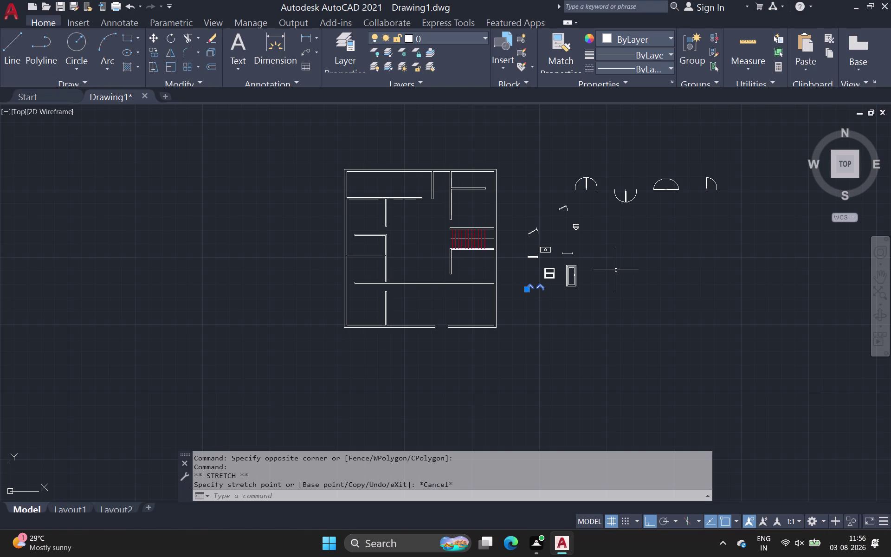
click(655, 190)
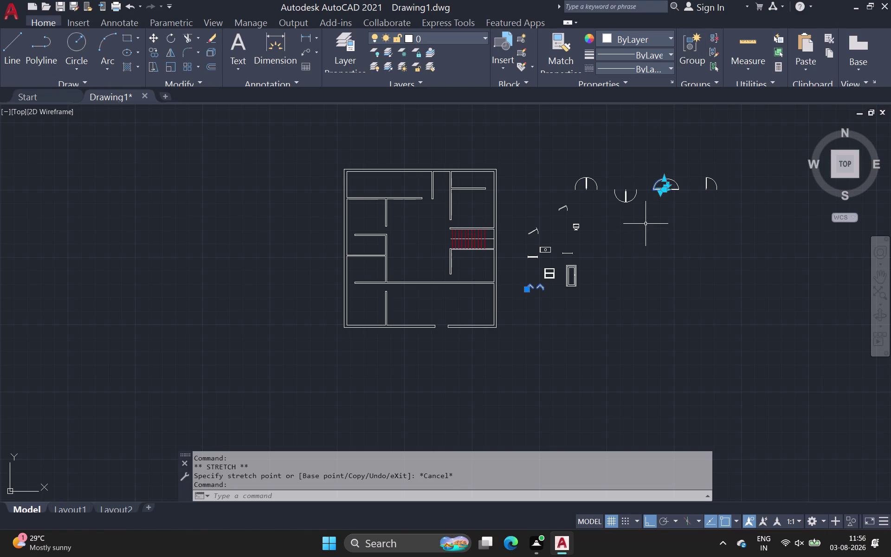
Move the semicircular door swing up above the row.
key(m)
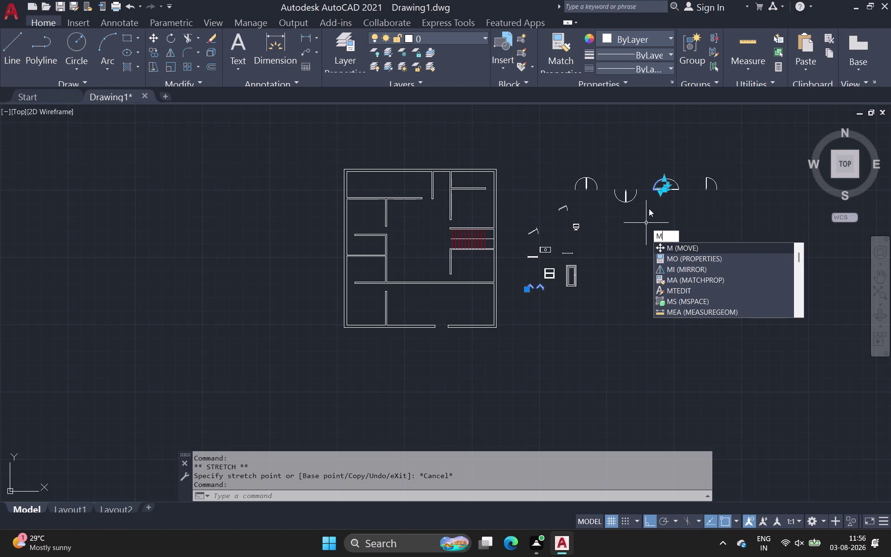
key(space)
drag(652, 188, 649, 177)
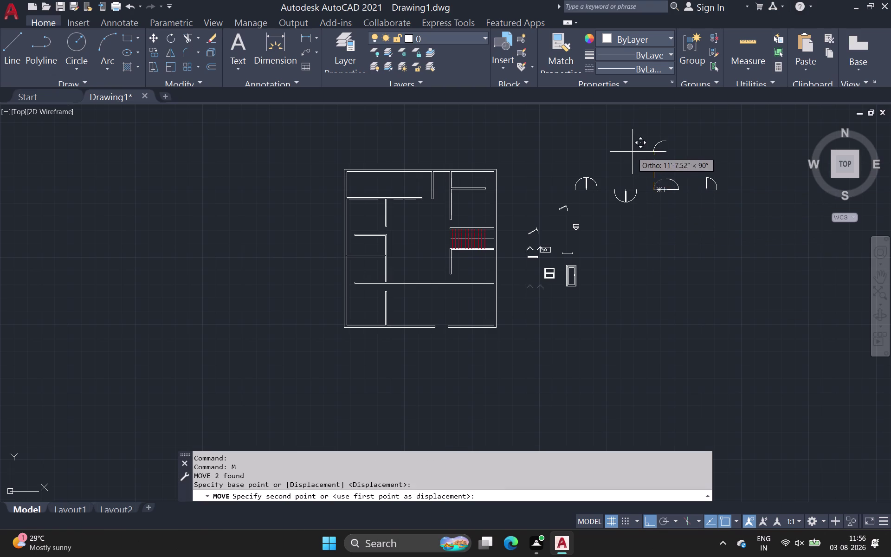
click(615, 123)
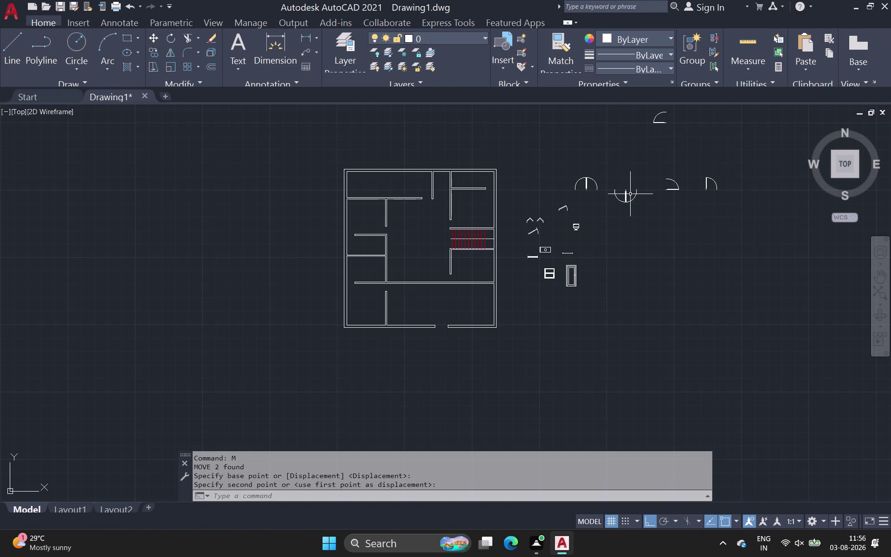
Move the U-shaped door swing down below its original spot.
click(631, 198)
key(m)
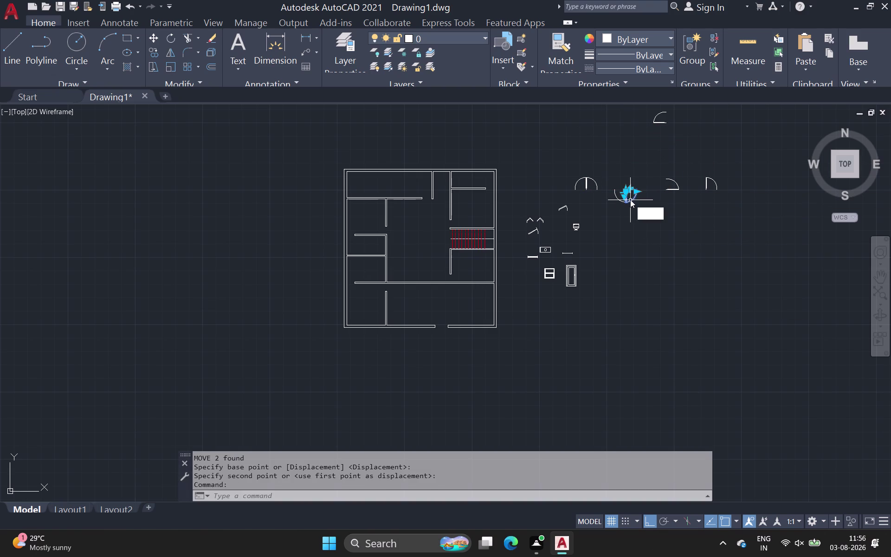
key(space)
drag(632, 198, 637, 212)
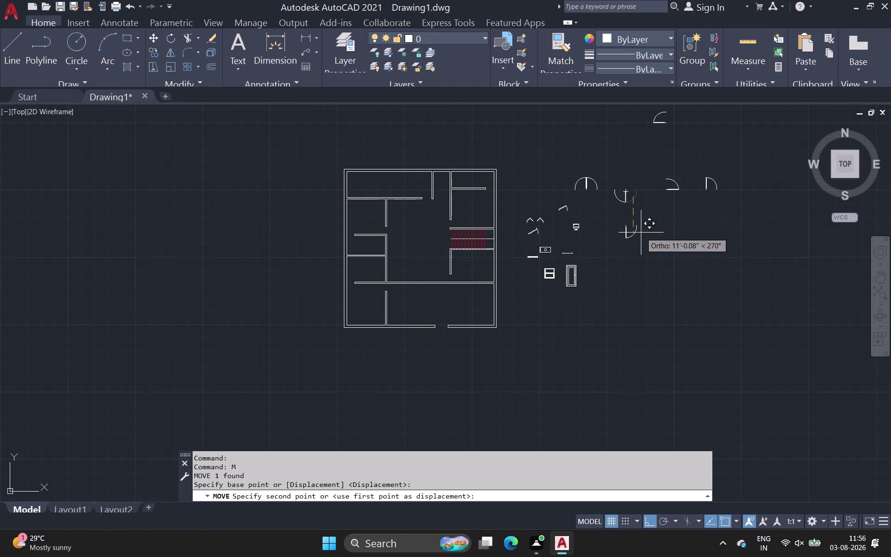
click(641, 232)
Begin moving the left semicircular swing from its base point.
click(597, 184)
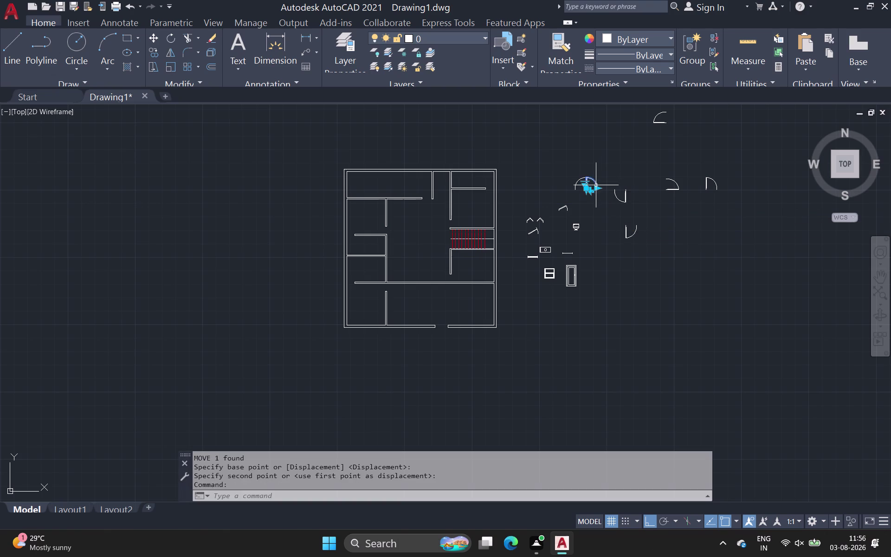
key(space)
key(space)
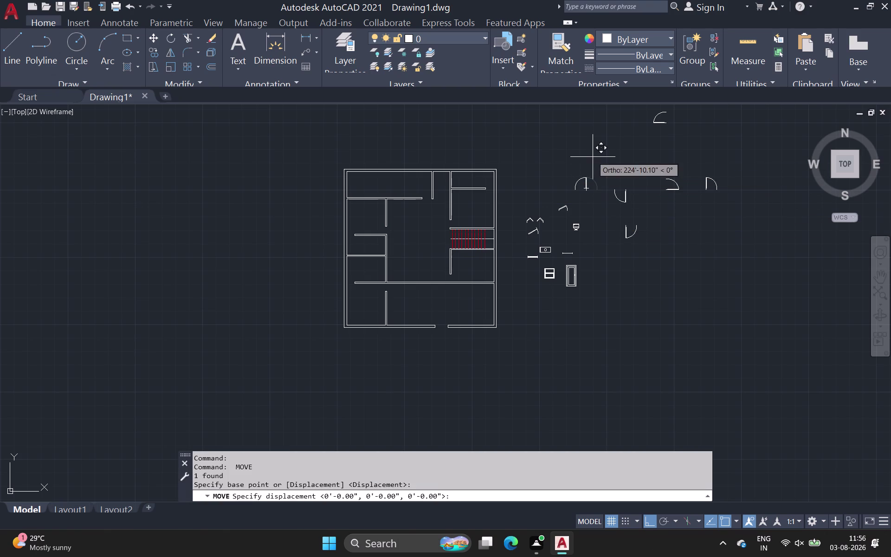
click(591, 151)
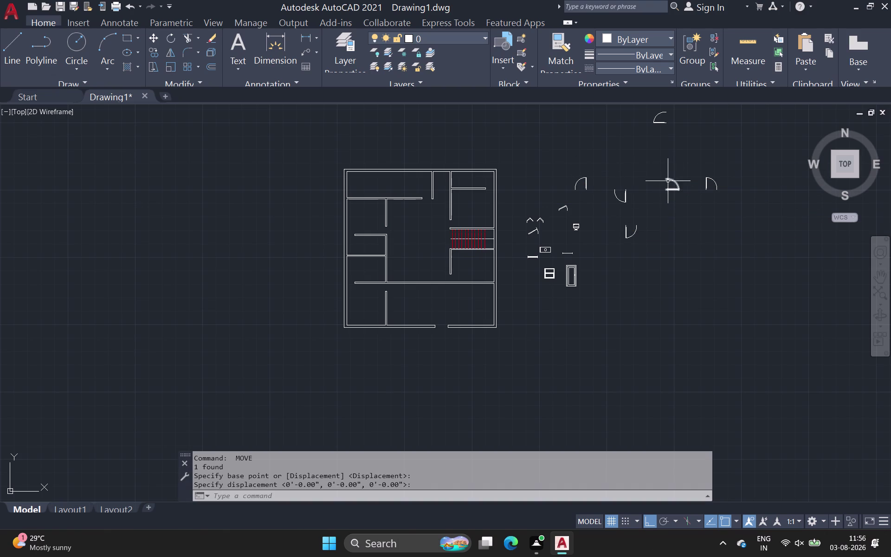
drag(570, 158, 571, 160)
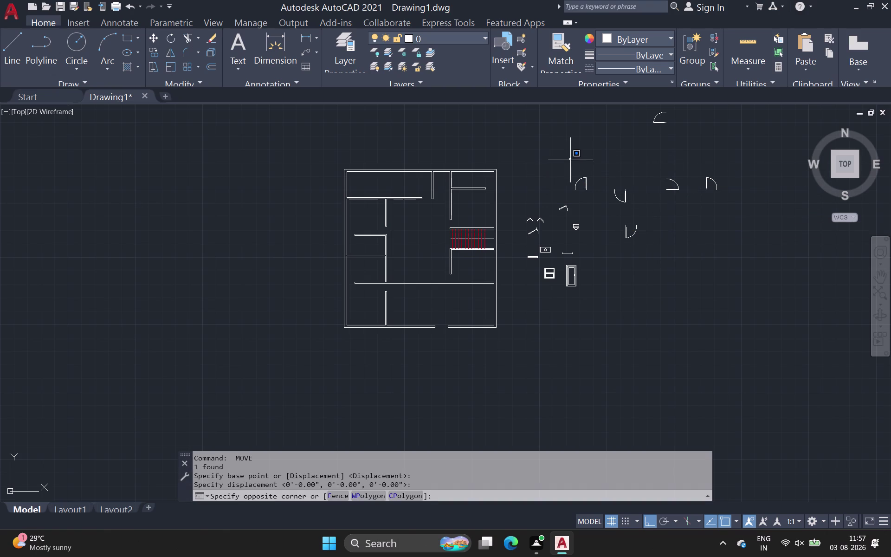
Mirror the left door swing across a vertical line, keeping the original.
drag(571, 160, 570, 166)
click(593, 197)
key(m)
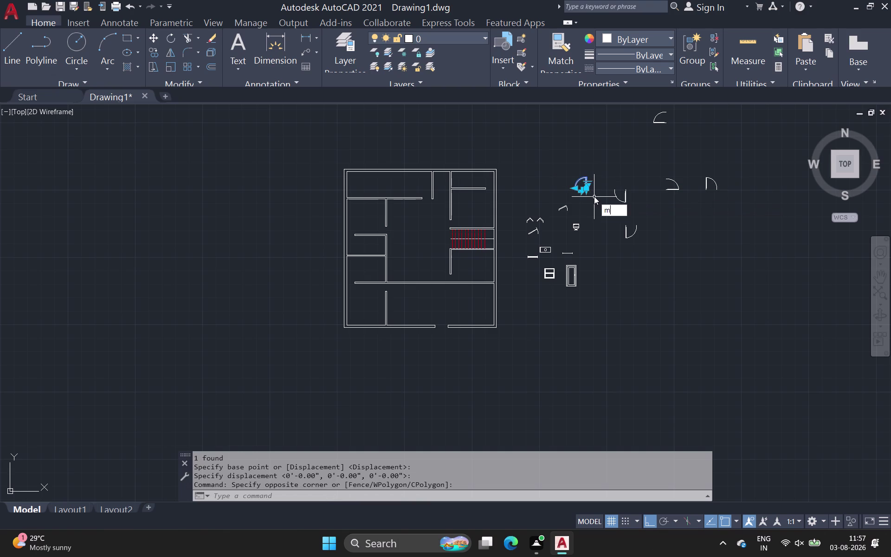
key(i)
key(space)
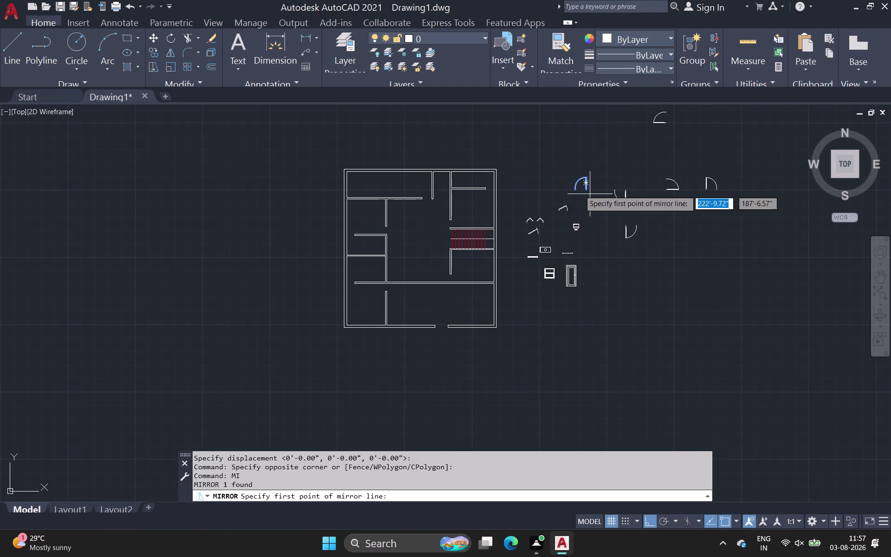
click(585, 192)
click(587, 219)
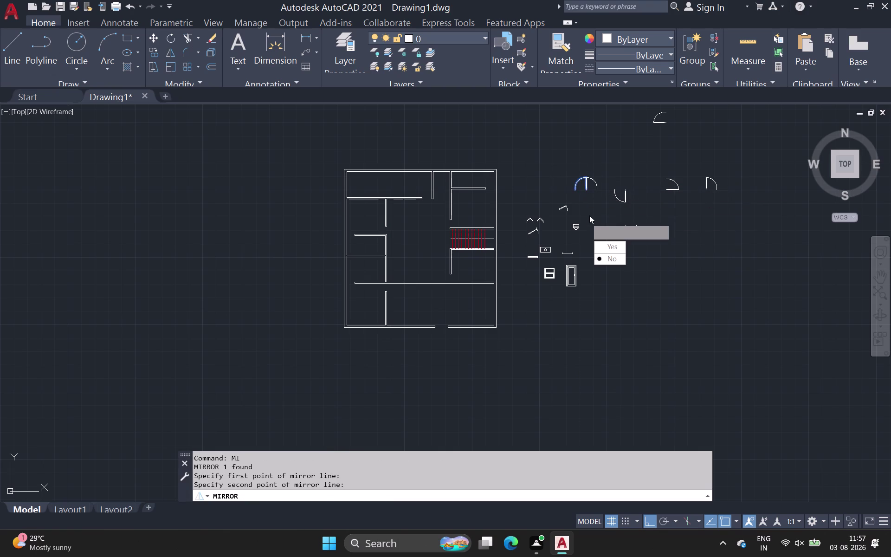
drag(615, 259, 587, 222)
key(space)
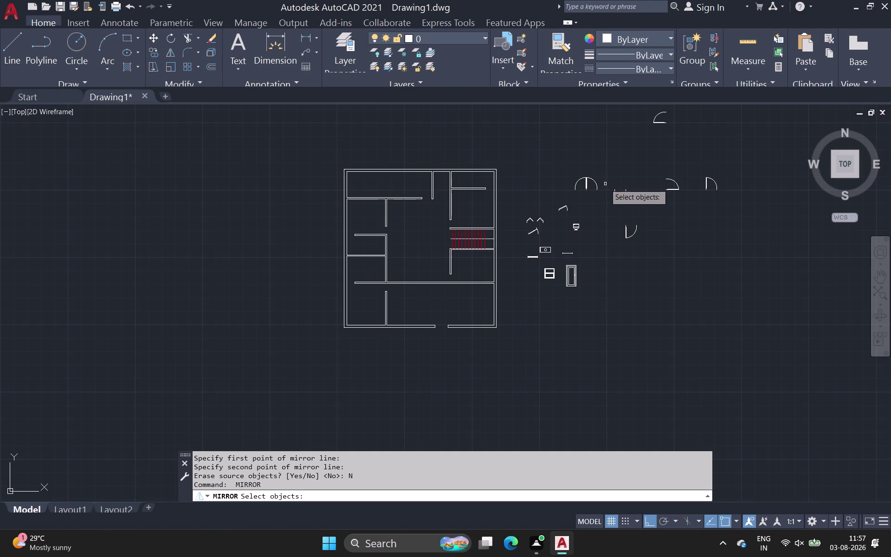
Move the mirrored left swing up, above the row of door swings.
key(Escape)
click(596, 188)
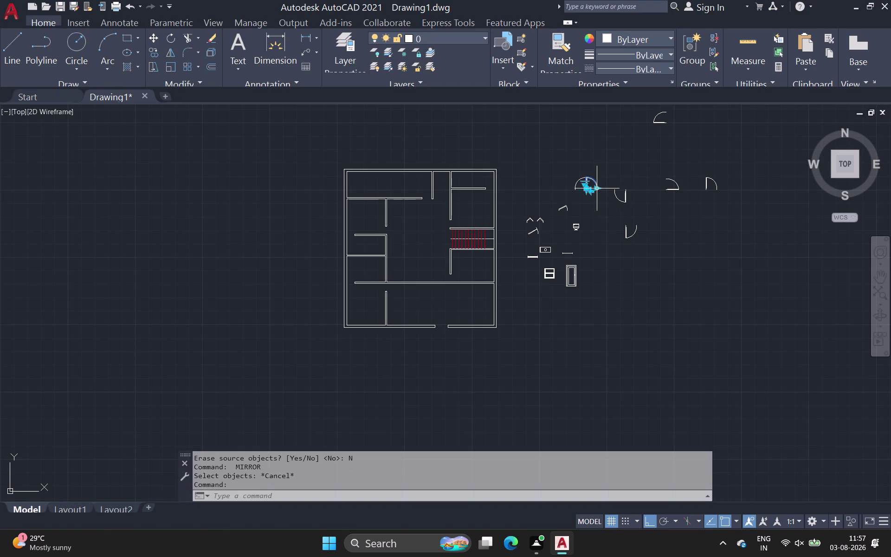
text(m)
key(space)
drag(599, 188, 596, 183)
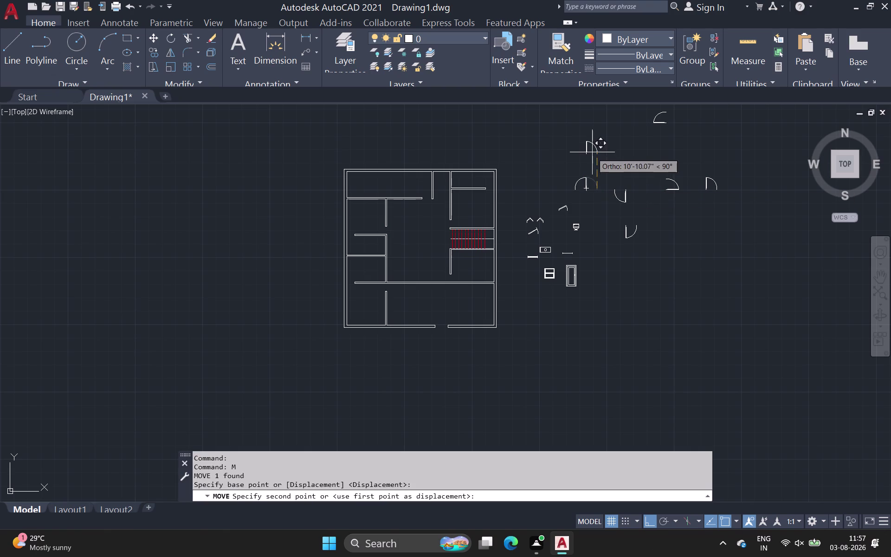
click(593, 153)
key(space)
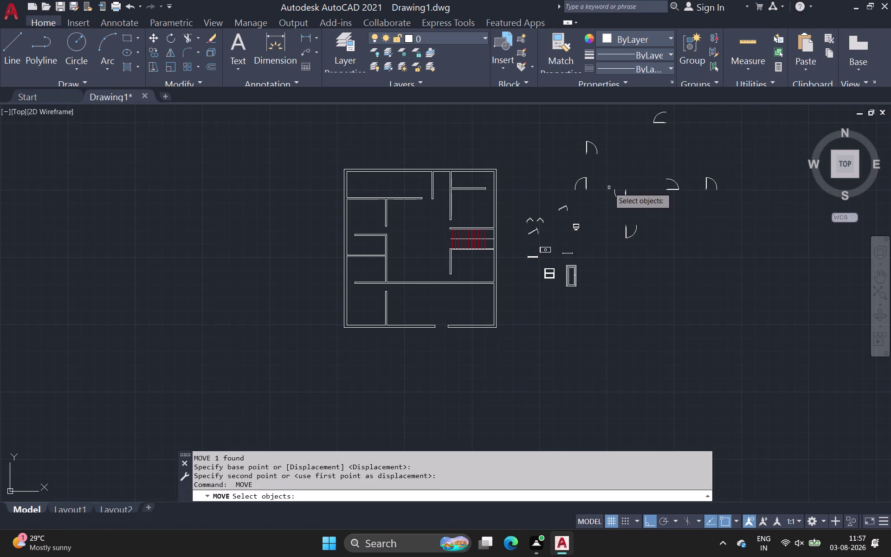
key(Escape)
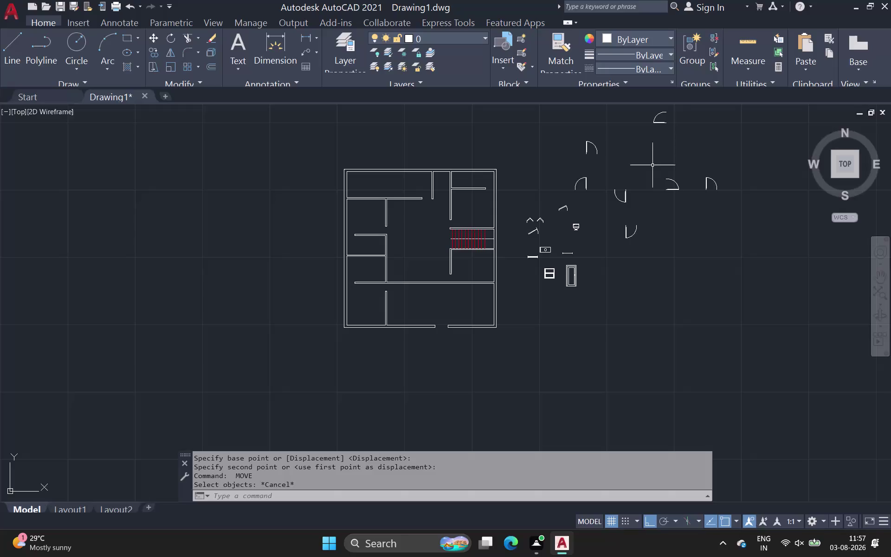
Mirror the rightmost door swing, keeping the original.
click(697, 171)
click(739, 204)
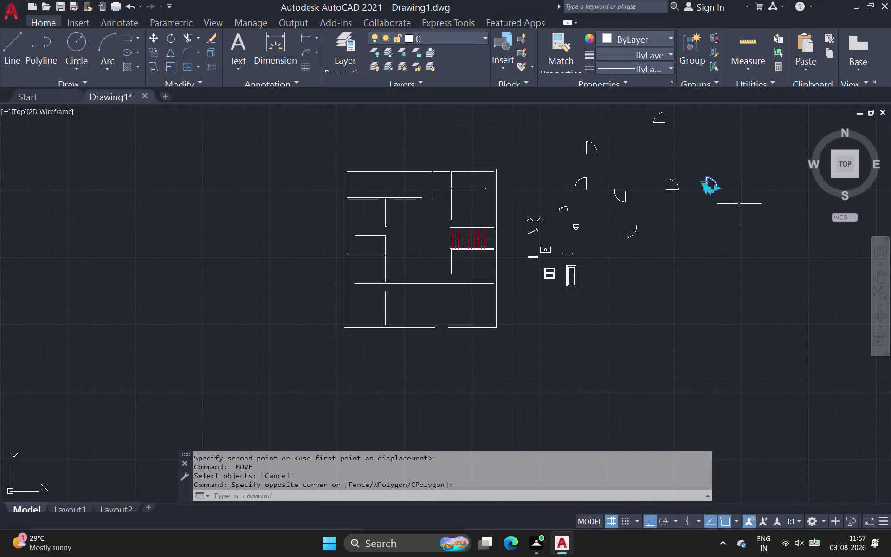
key(m)
key(i)
key(space)
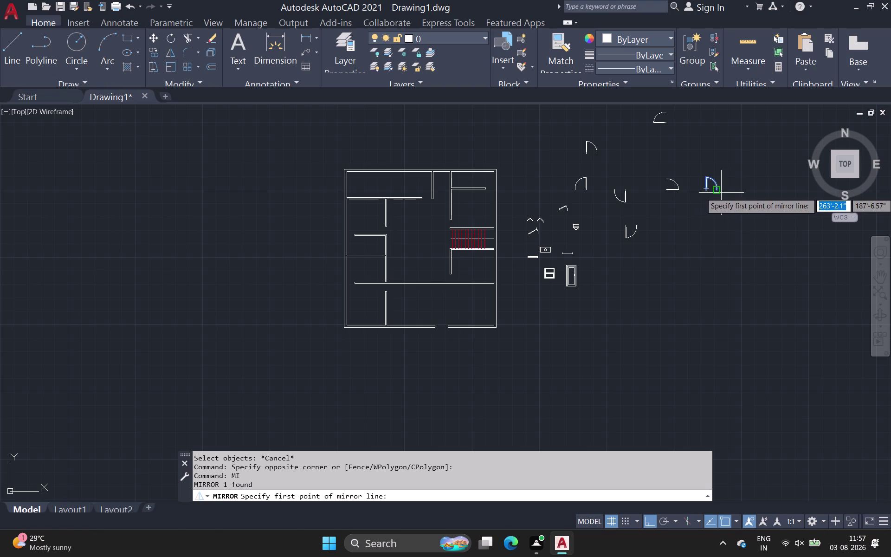
click(717, 190)
click(722, 154)
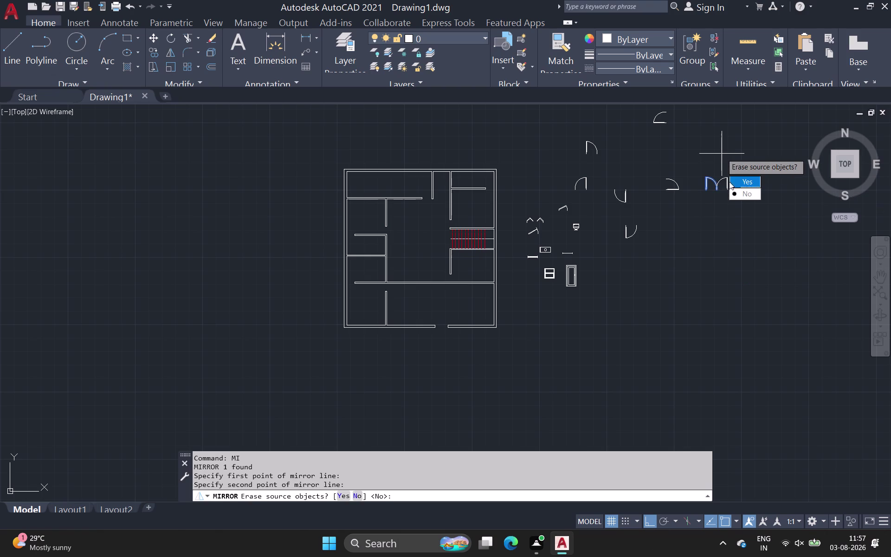
drag(736, 195, 722, 154)
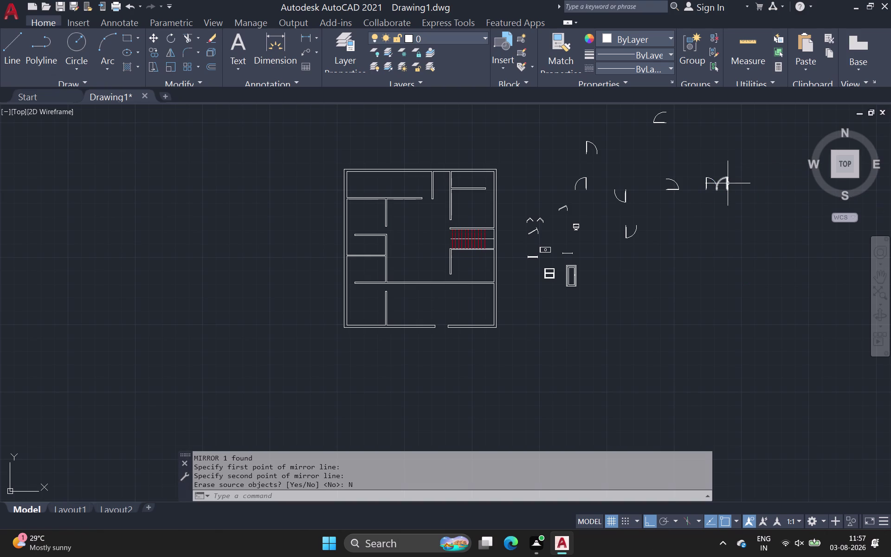
Move the mirrored right swing below its original, then select it.
click(728, 185)
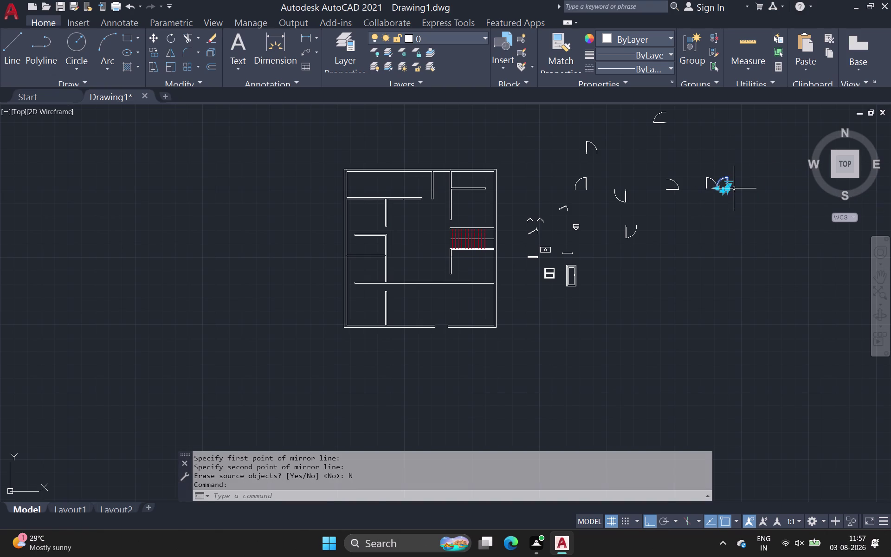
text(m)
key(space)
click(730, 189)
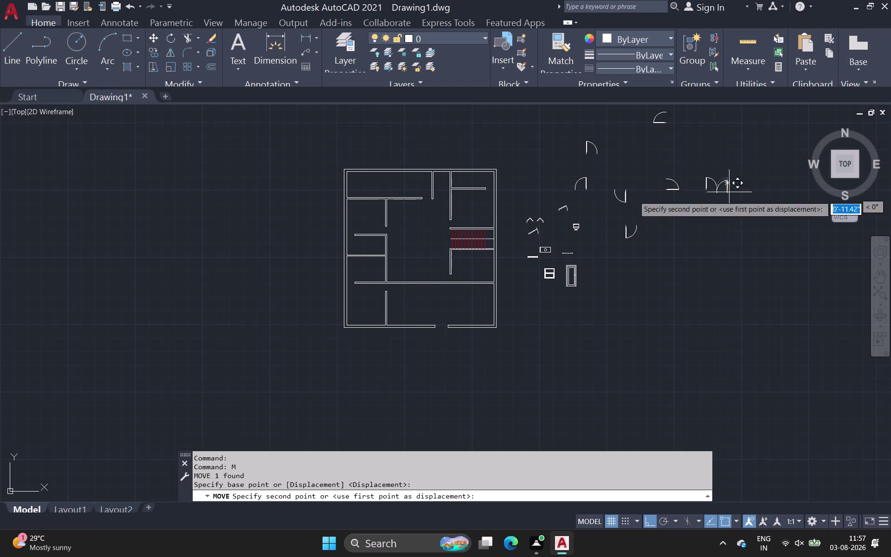
click(734, 218)
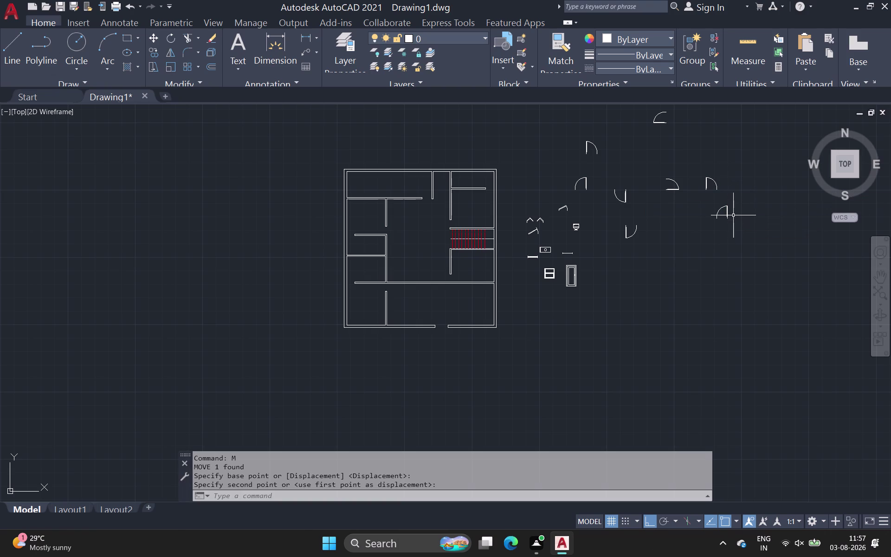
click(710, 201)
click(747, 233)
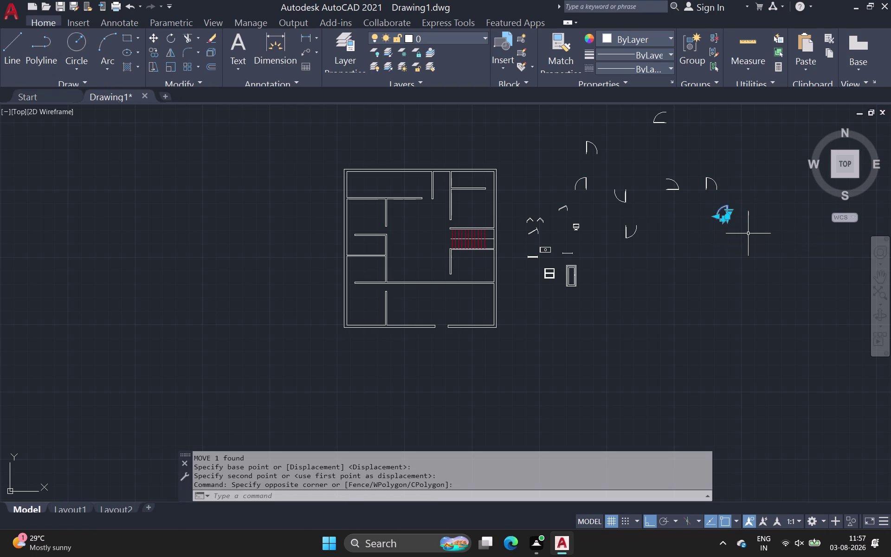
scroll(up, 3)
Copy the door swing into the doorway at the end of the upper interior wall.
key(c)
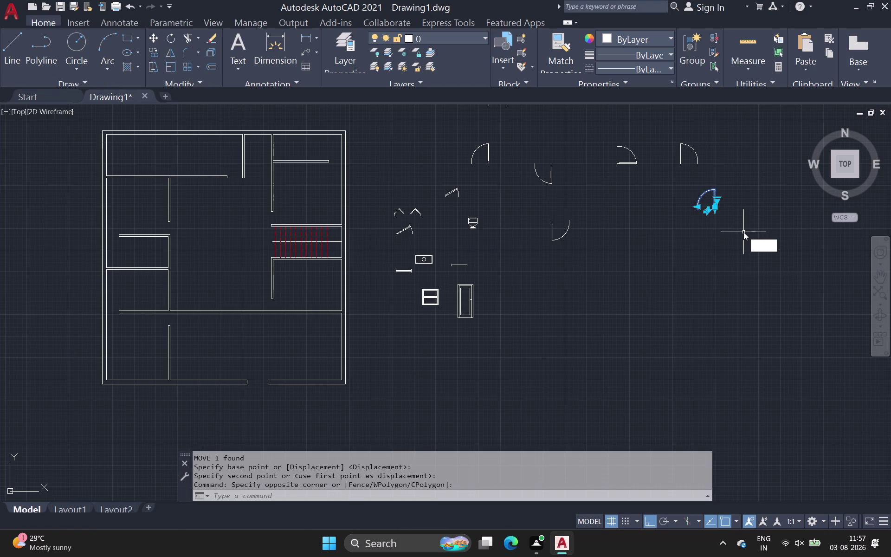
key(o)
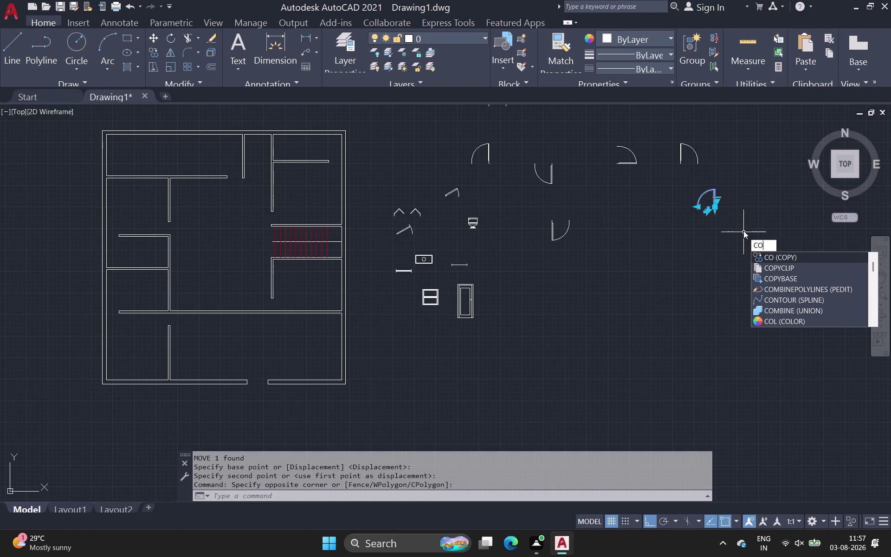
key(space)
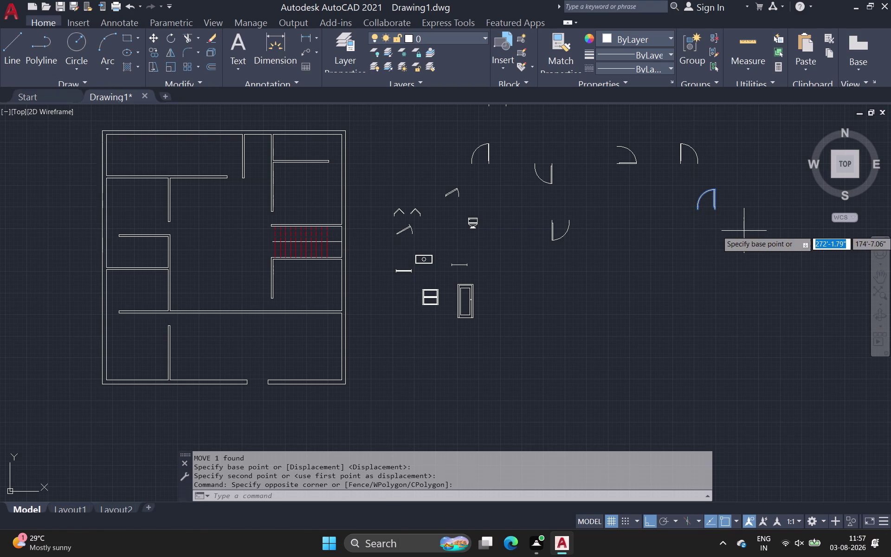
click(716, 207)
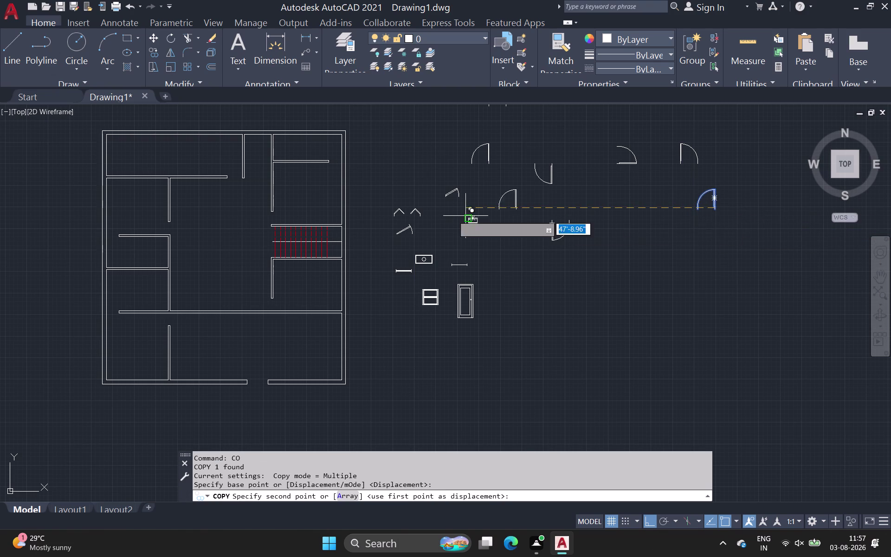
scroll(up, 3)
middle_drag(235, 143, 227, 211)
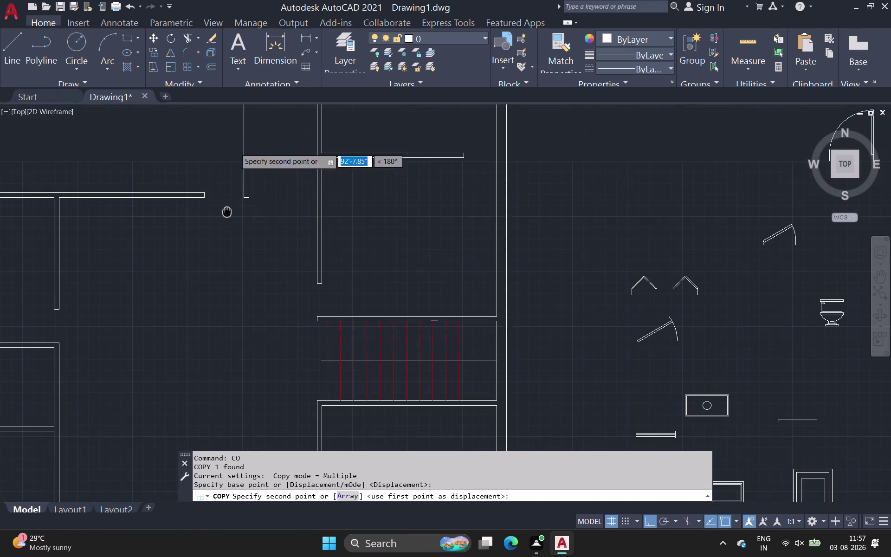
click(649, 518)
scroll(up, 3)
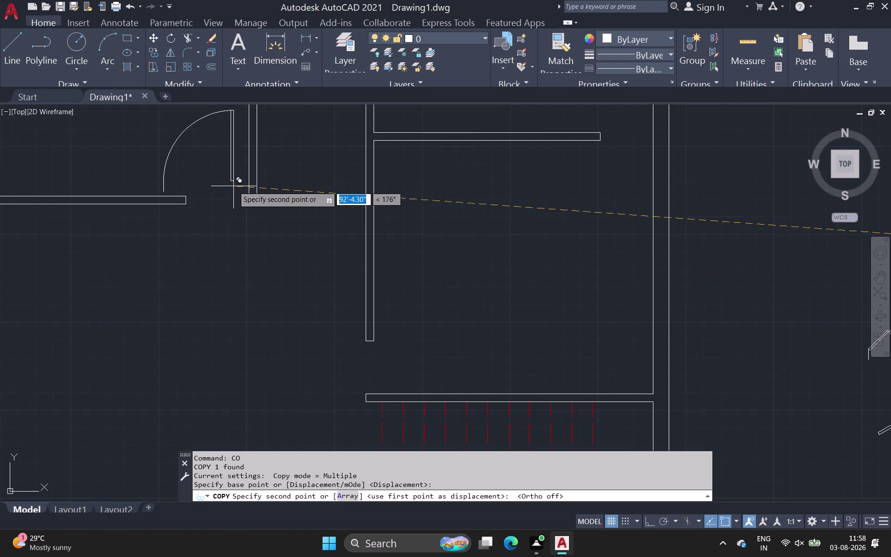
scroll(up, 3)
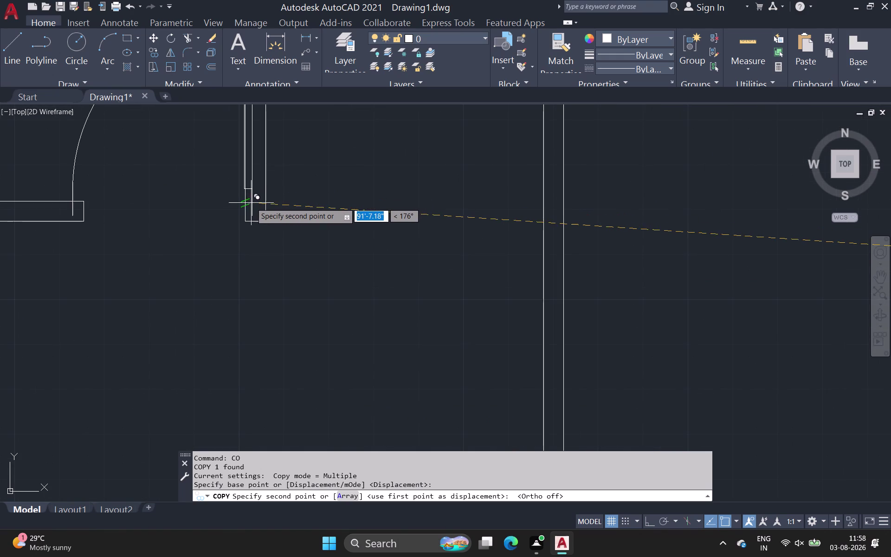
scroll(up, 3)
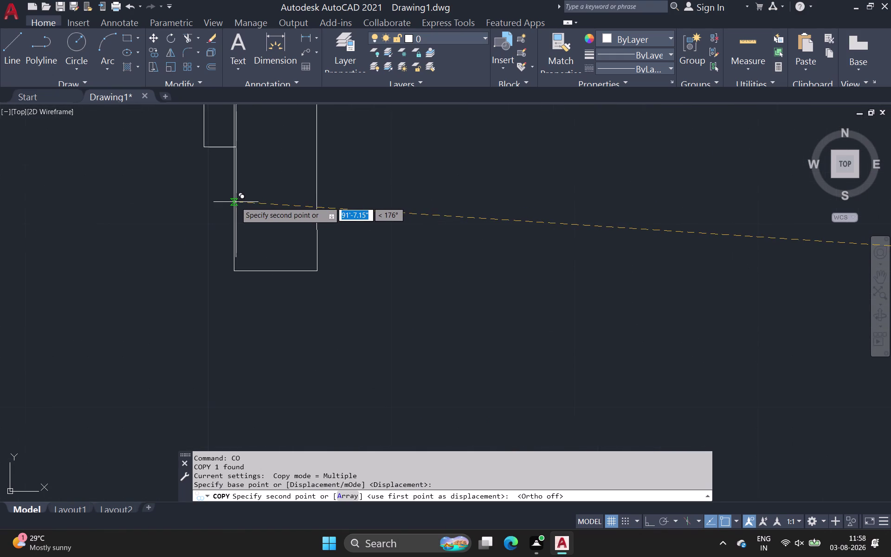
scroll(down, 3)
middle_drag(241, 200, 245, 193)
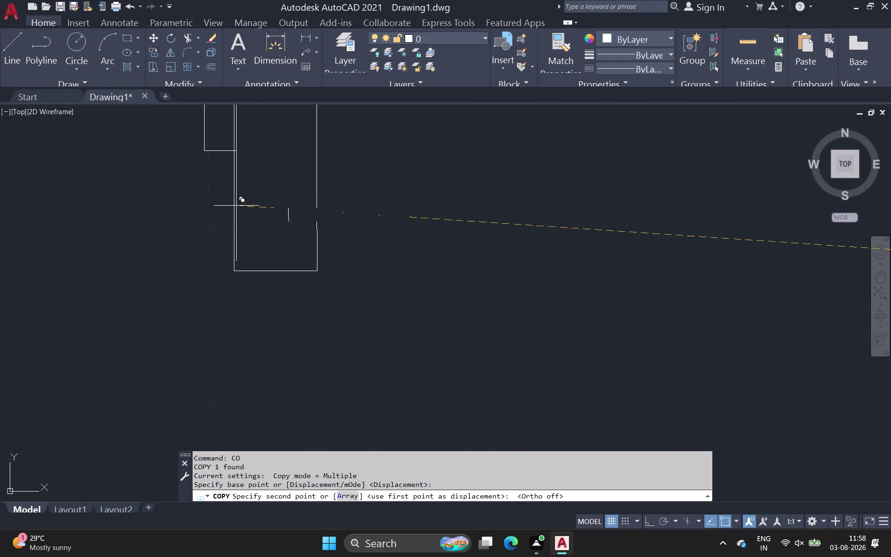
middle_drag(246, 194, 285, 150)
scroll(down, 3)
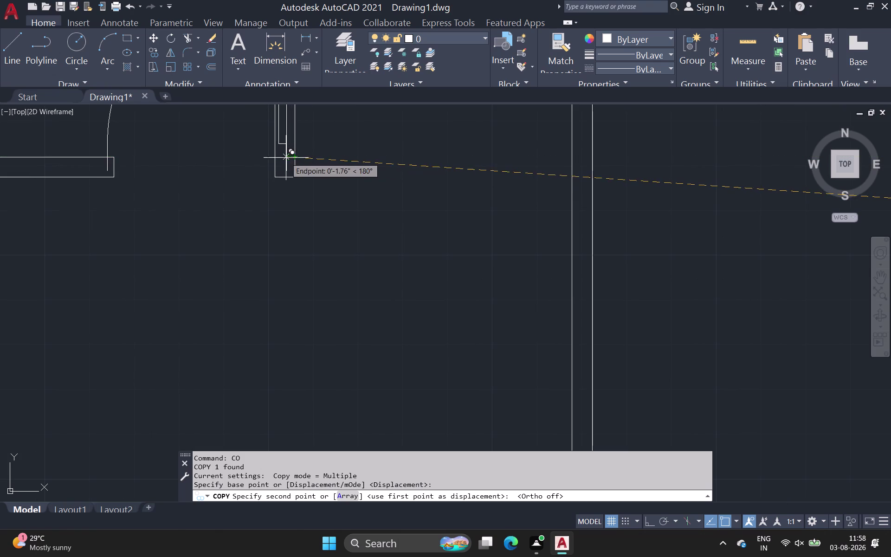
scroll(up, 3)
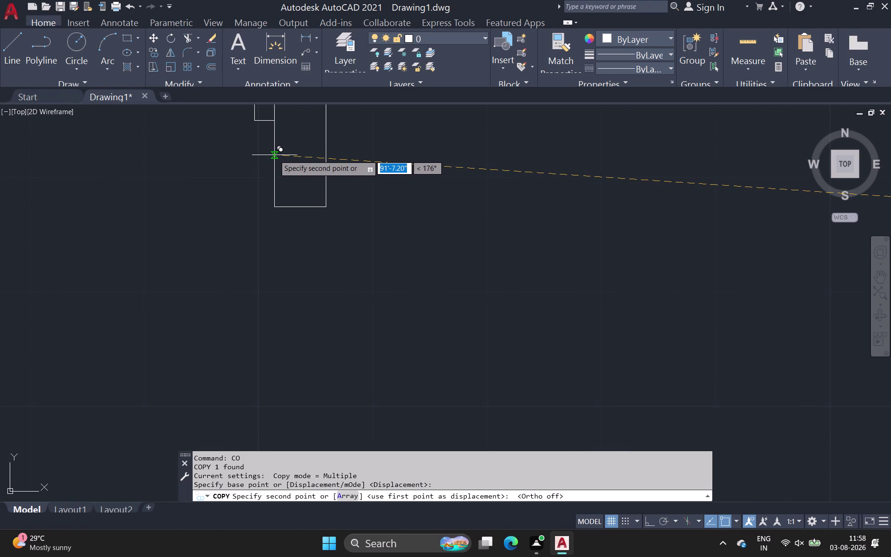
click(274, 155)
scroll(down, 3)
middle_drag(280, 156, 325, 140)
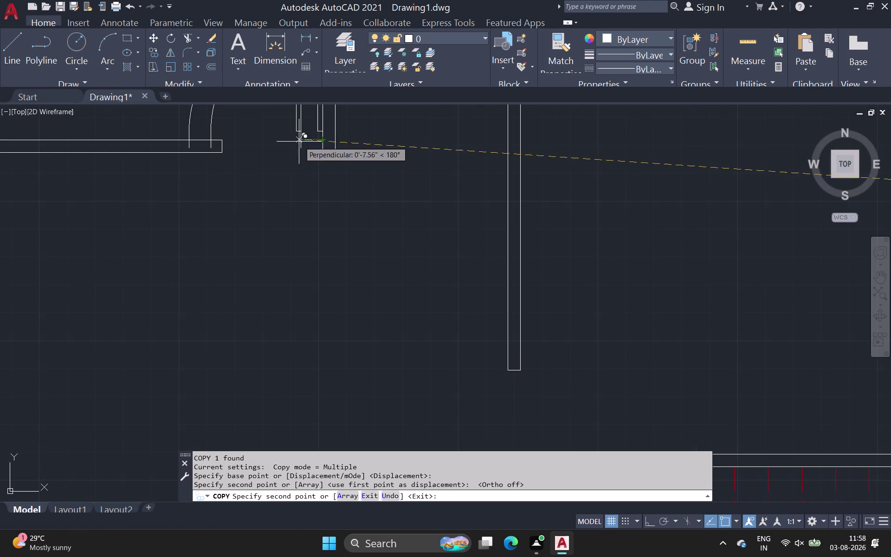
middle_drag(287, 183, 333, 246)
scroll(down, 3)
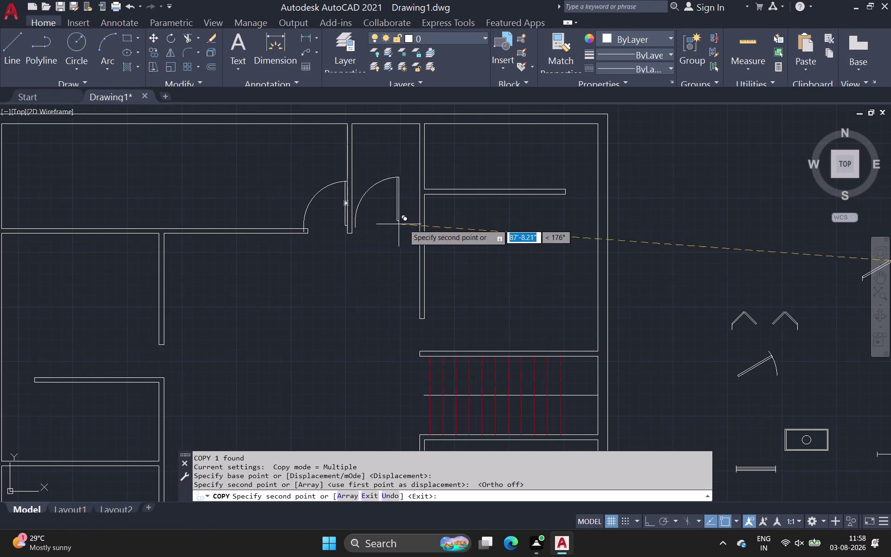
key(Escape)
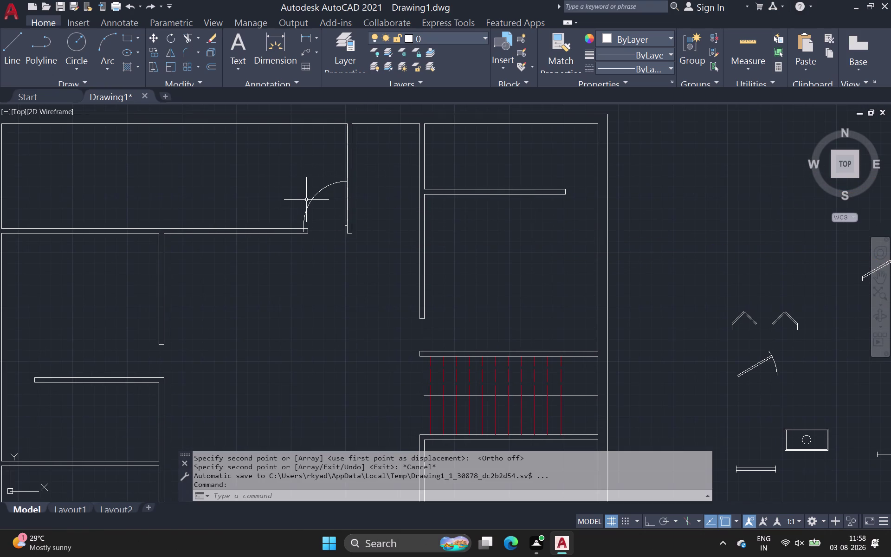
Select the placed door swing and begin another copy, then cancel it.
click(312, 201)
scroll(up, 3)
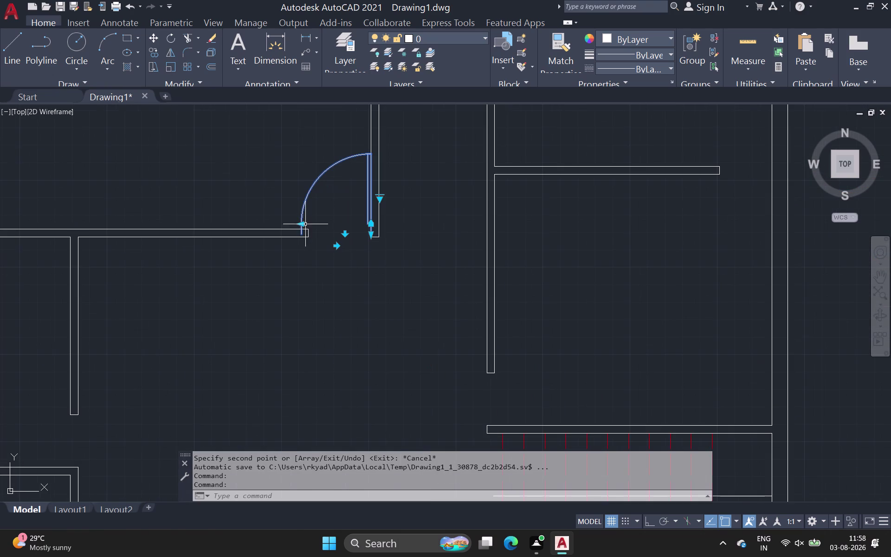
click(301, 222)
click(308, 231)
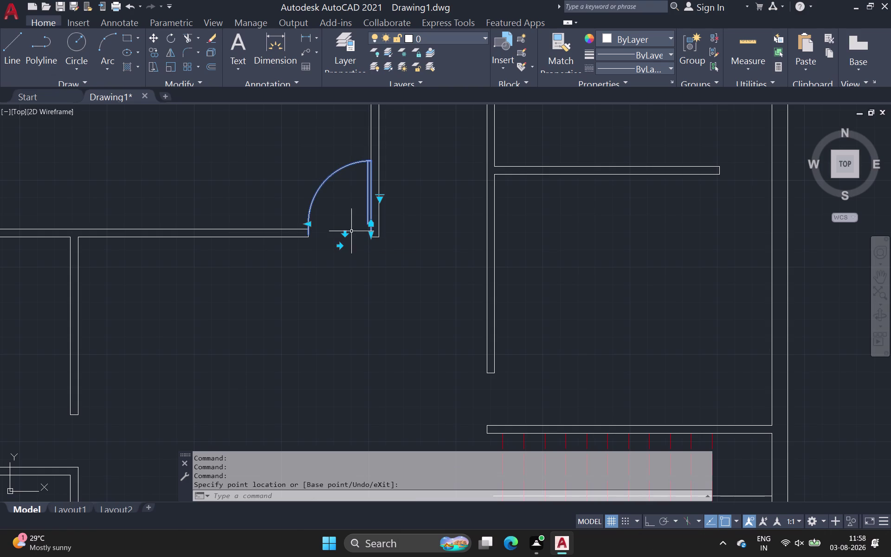
key(space)
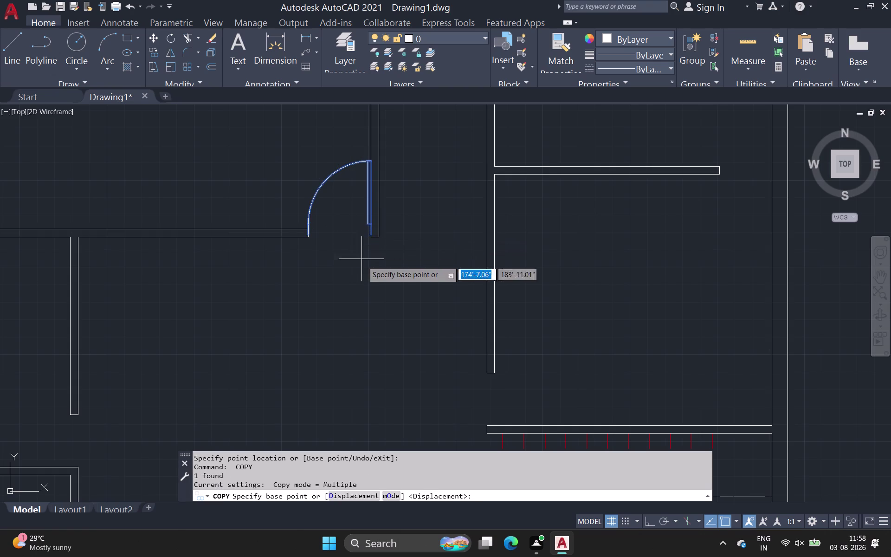
click(411, 267)
middle_drag(410, 269, 383, 264)
scroll(down, 3)
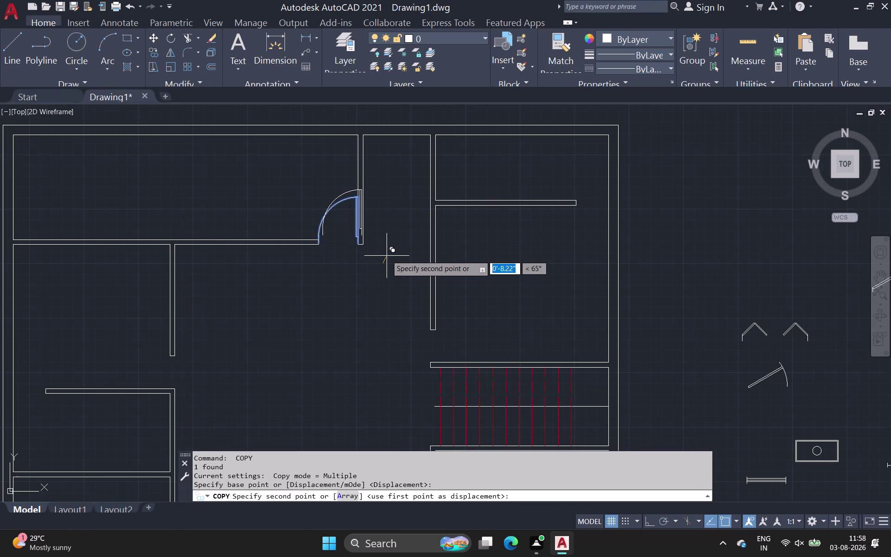
key(Escape)
middle_drag(386, 260, 308, 238)
scroll(down, 3)
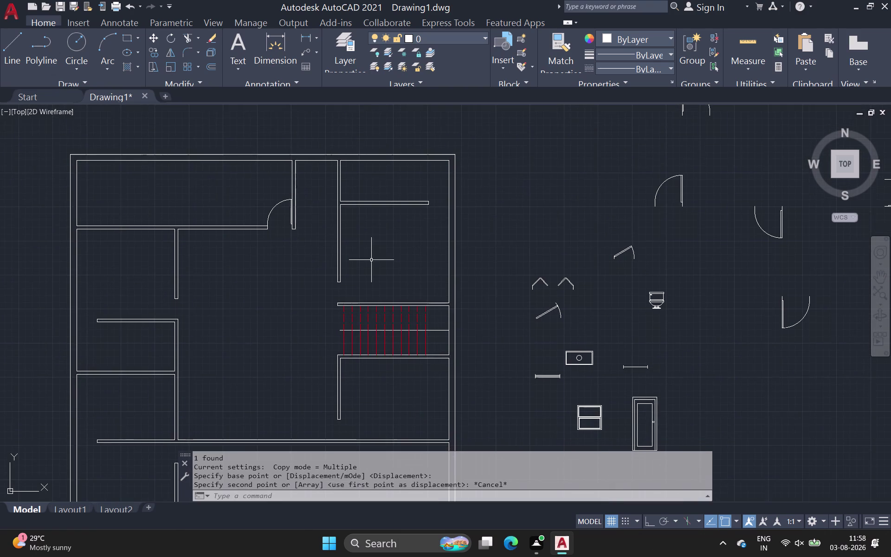
Bring the spare door symbols into view and select the flat-topped door swing.
middle_drag(370, 262, 285, 233)
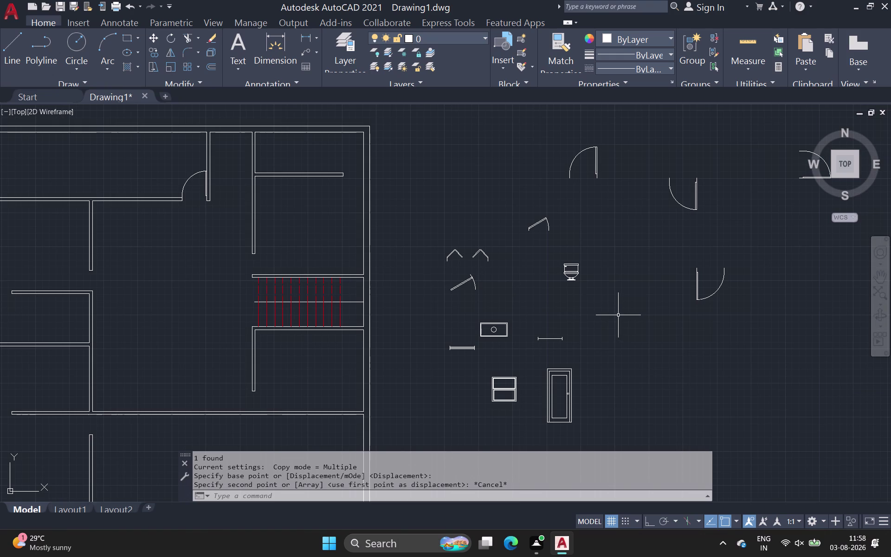
middle_drag(596, 311, 513, 304)
middle_drag(508, 305, 487, 305)
middle_drag(503, 294, 415, 304)
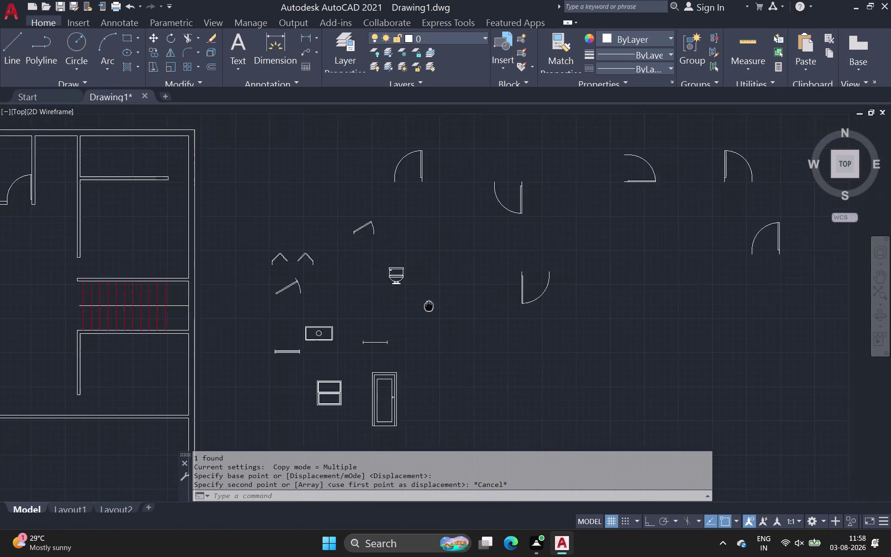
middle_drag(415, 304, 311, 299)
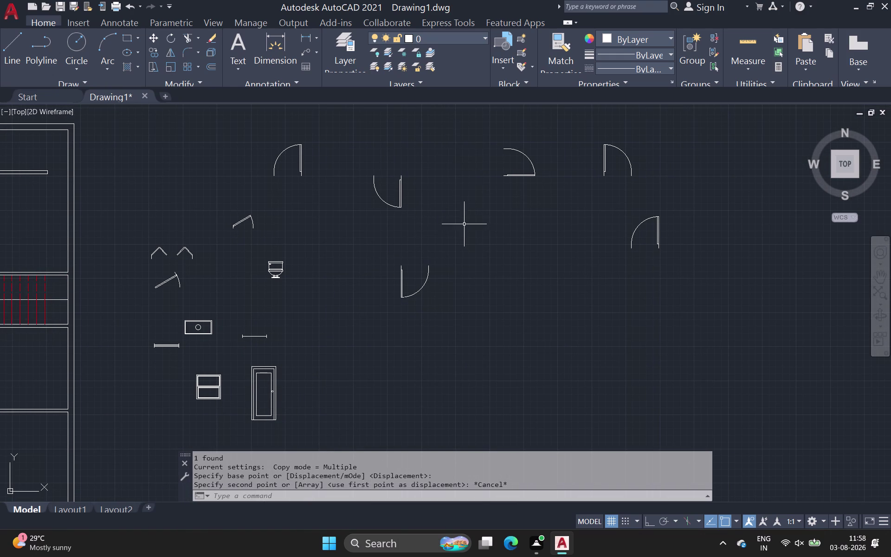
middle_drag(461, 228, 388, 240)
scroll(down, 3)
drag(397, 169, 412, 203)
click(464, 247)
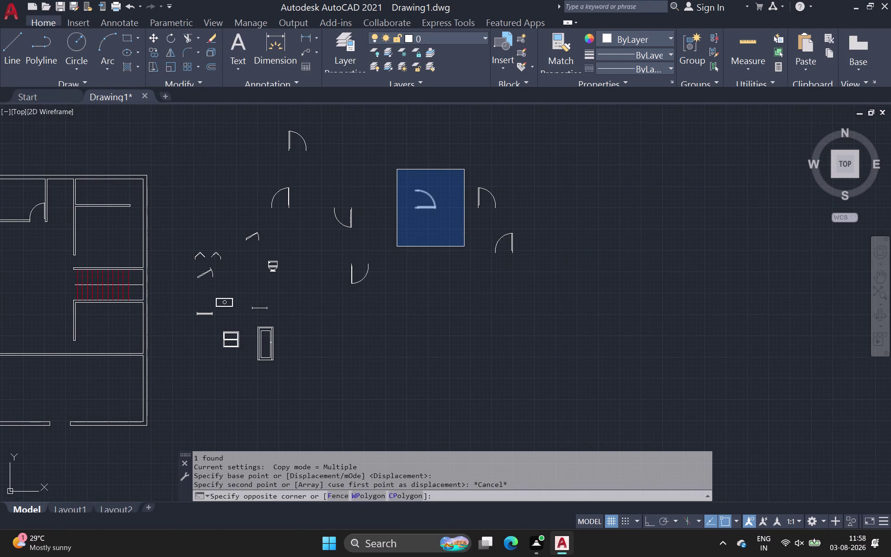
Mirror the selected door swing across a horizontal line, keeping the original.
key(m)
key(i)
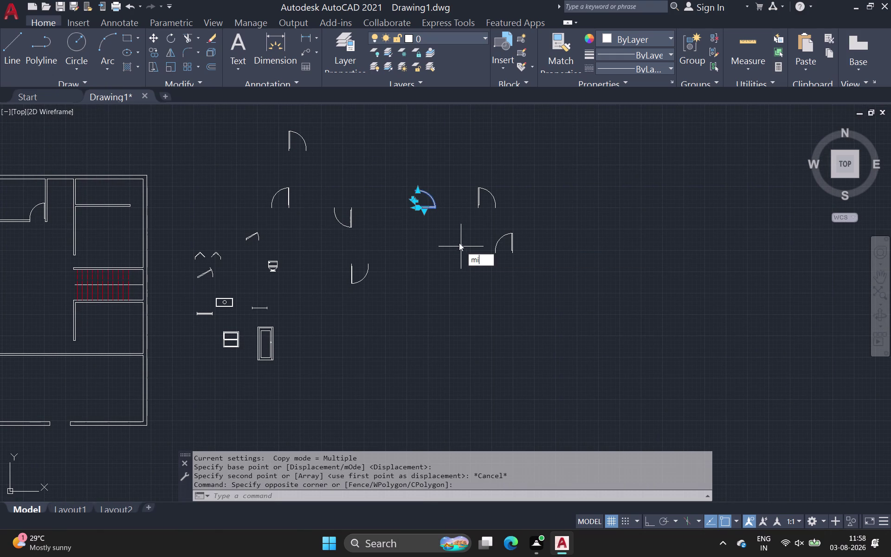
key(Return)
click(435, 208)
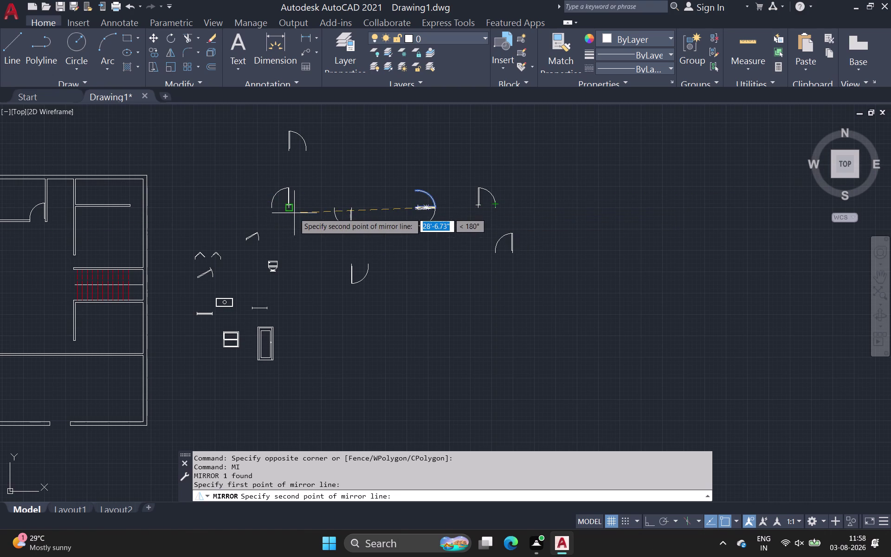
click(589, 211)
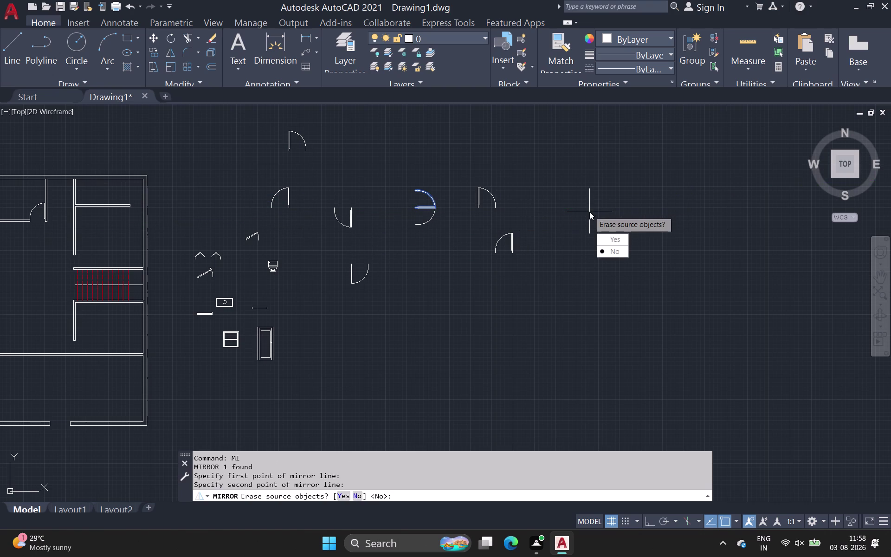
drag(628, 257, 590, 212)
click(435, 213)
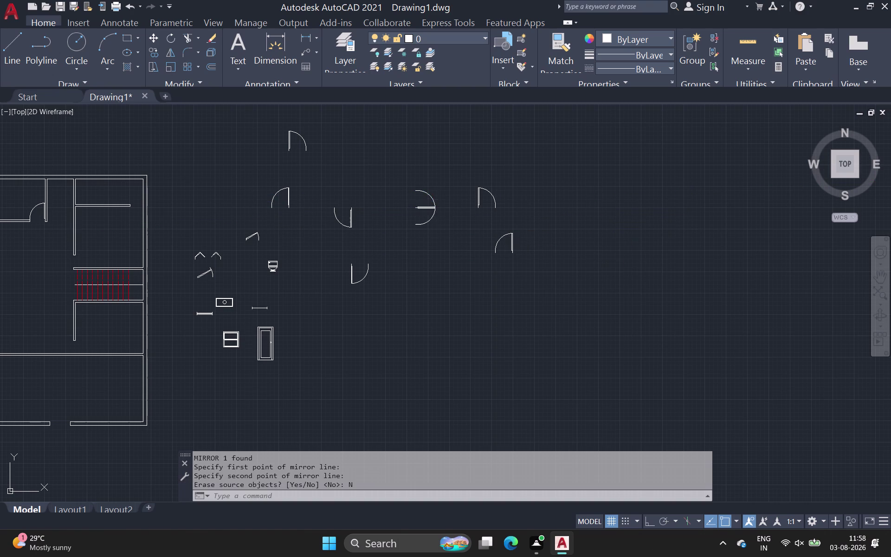
Move the mirrored door copy down below the original.
text(m)
key(space)
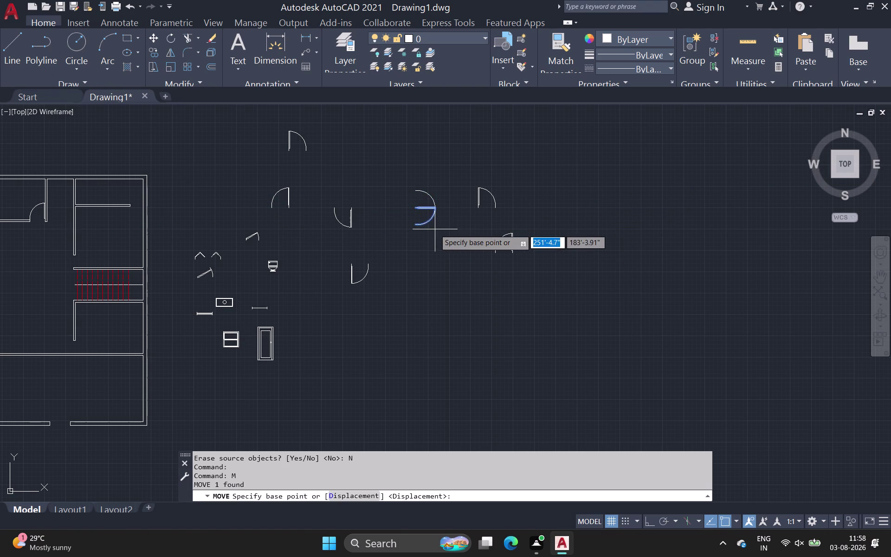
click(432, 219)
click(432, 249)
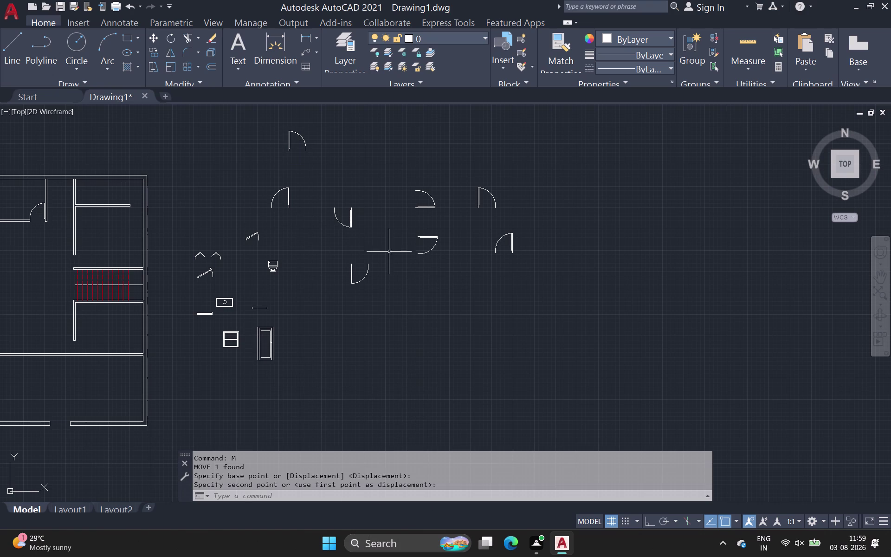
click(491, 228)
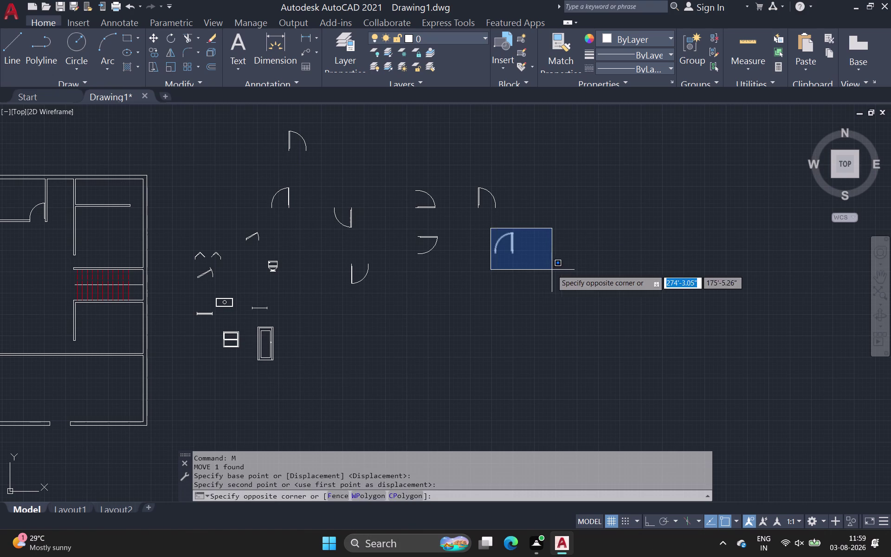
Copy the moved mirrored door swing further down beside the plan.
click(552, 270)
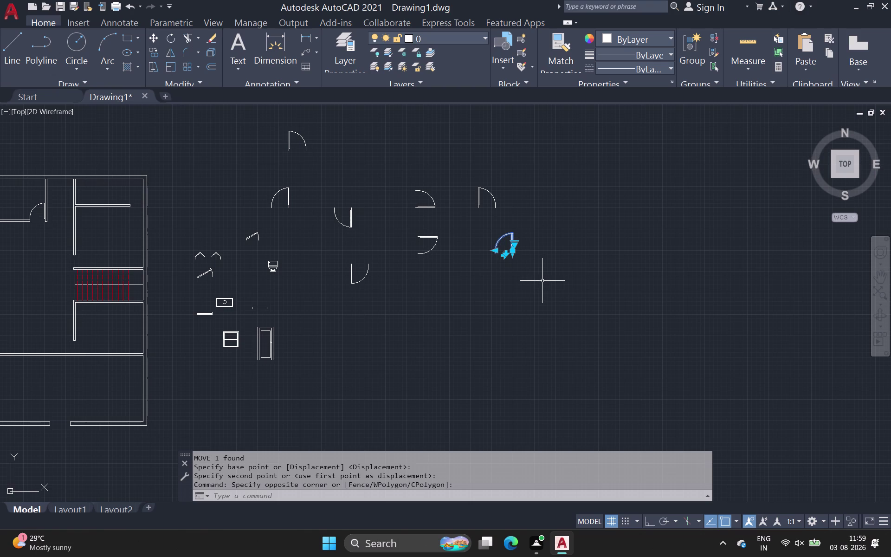
key(Escape)
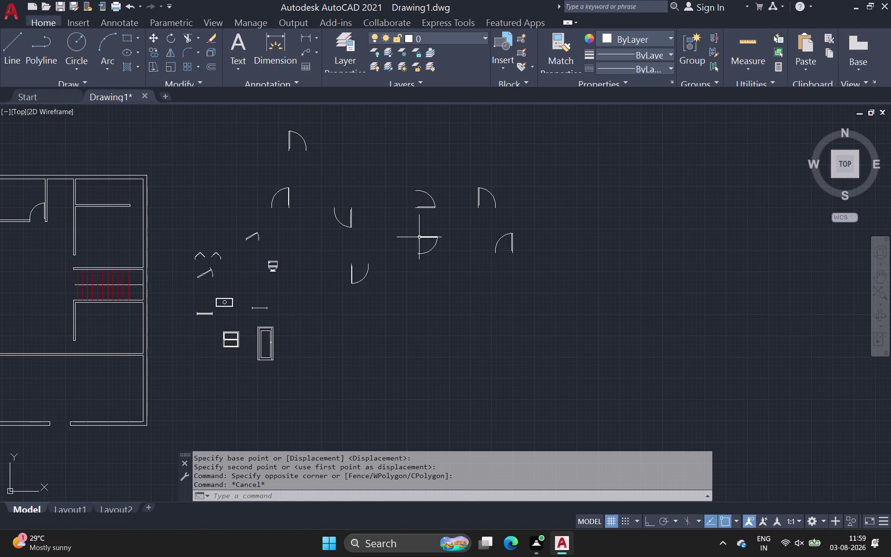
drag(412, 228, 418, 232)
click(460, 280)
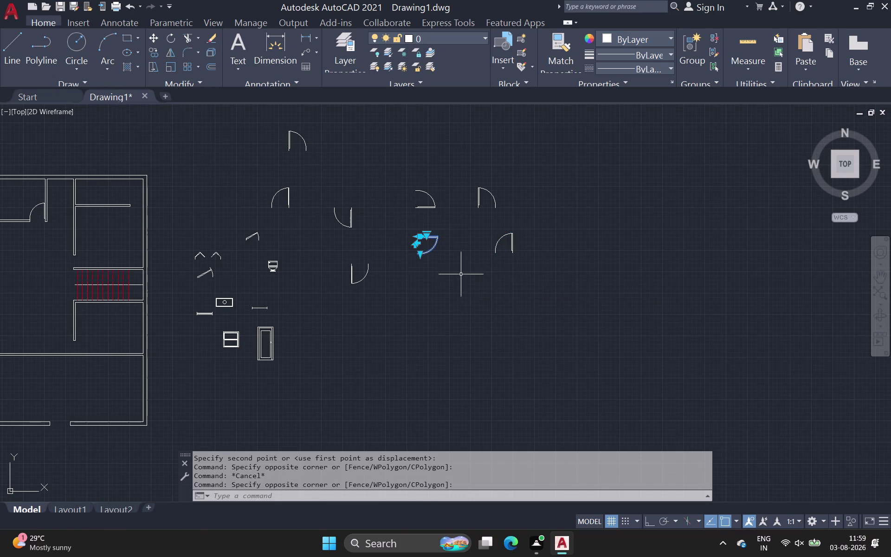
key(c)
key(o)
key(Return)
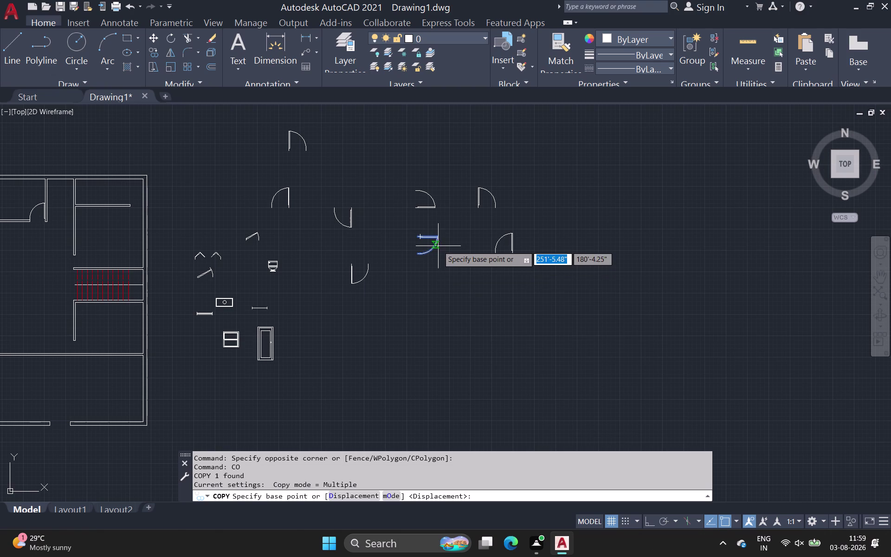
click(438, 245)
click(449, 345)
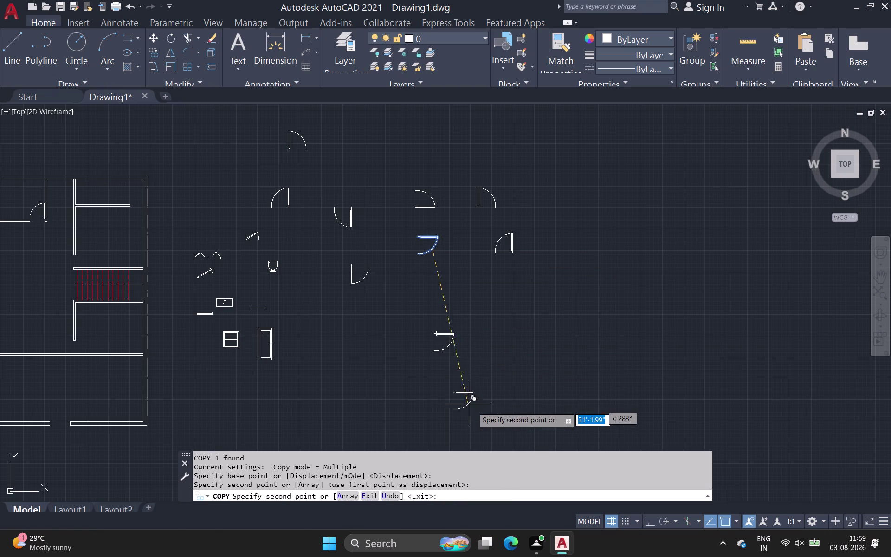
click(530, 351)
key(Escape)
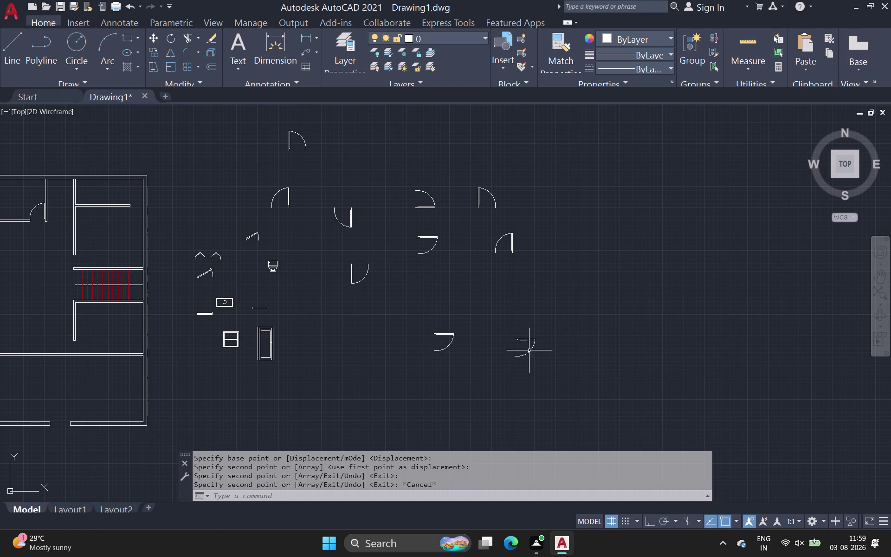
Rotate the lower spare door swing 90° counterclockwise about its hinge.
drag(427, 323, 467, 345)
click(483, 366)
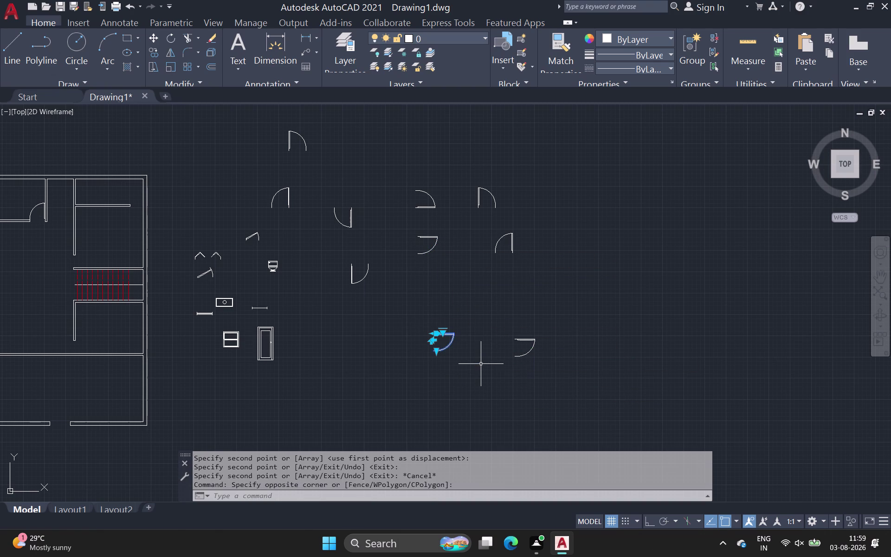
key(r)
key(o)
key(Return)
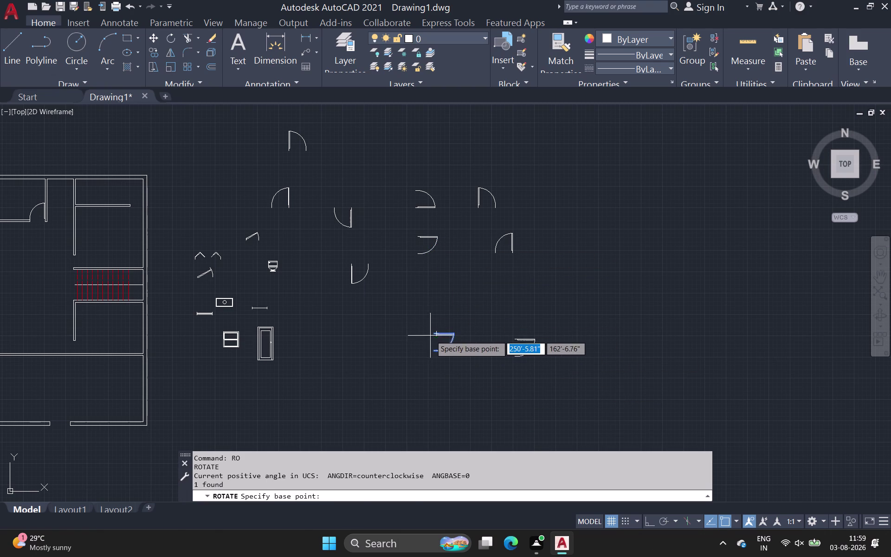
click(436, 335)
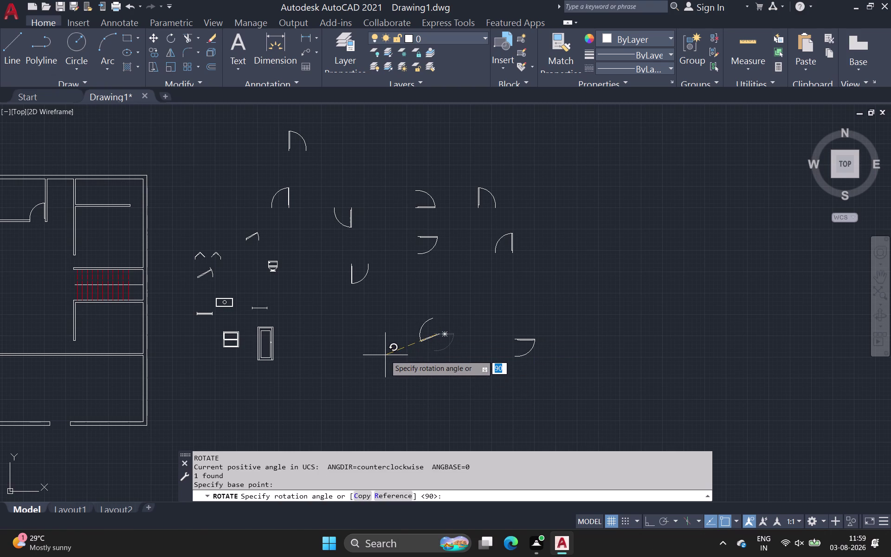
click(352, 335)
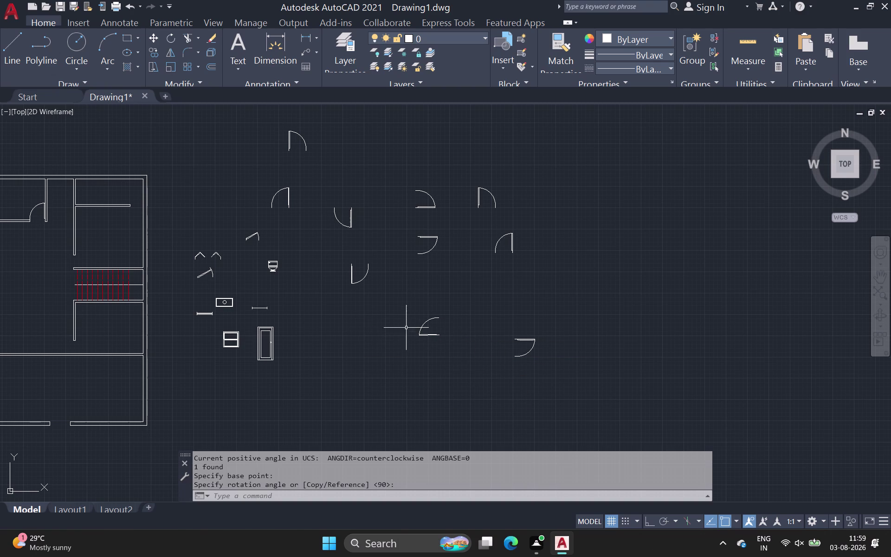
click(408, 316)
Copy the rotated door swing from its end to the interior wall corner.
click(471, 347)
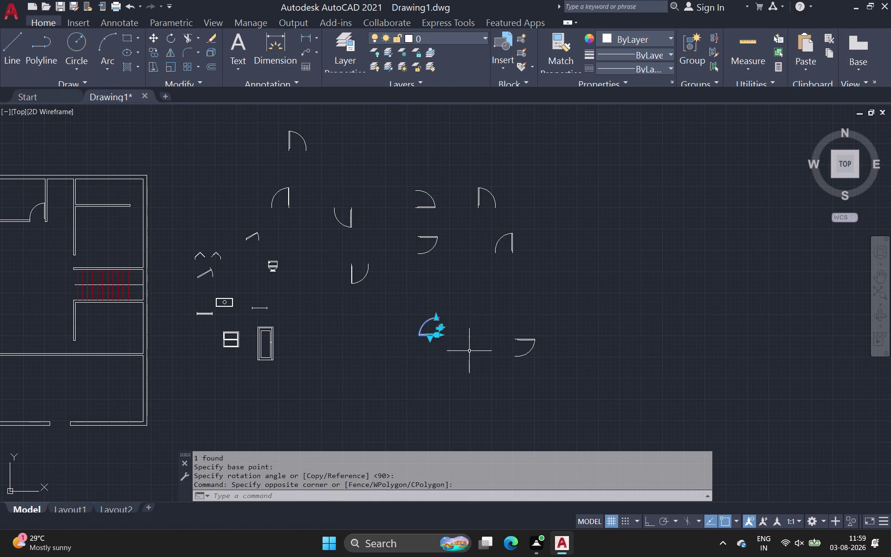
key(c)
key(o)
key(Return)
scroll(up, 3)
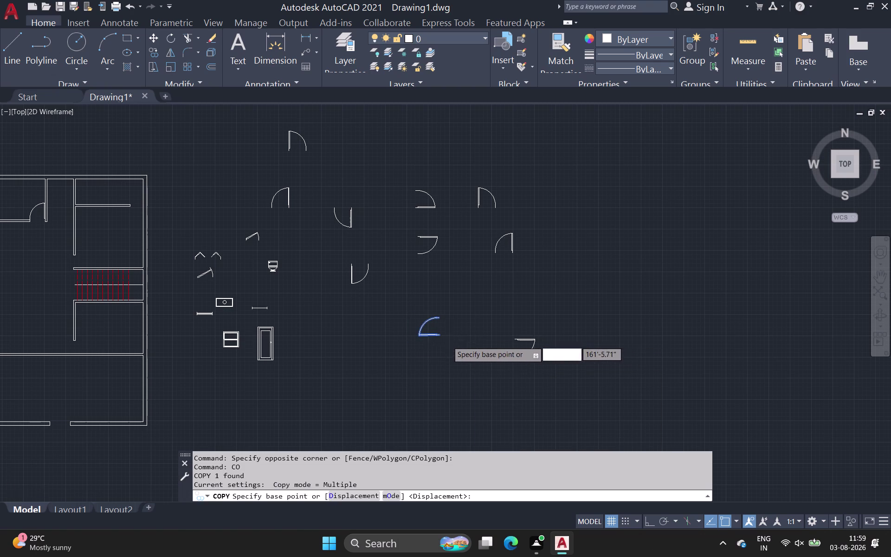
scroll(up, 3)
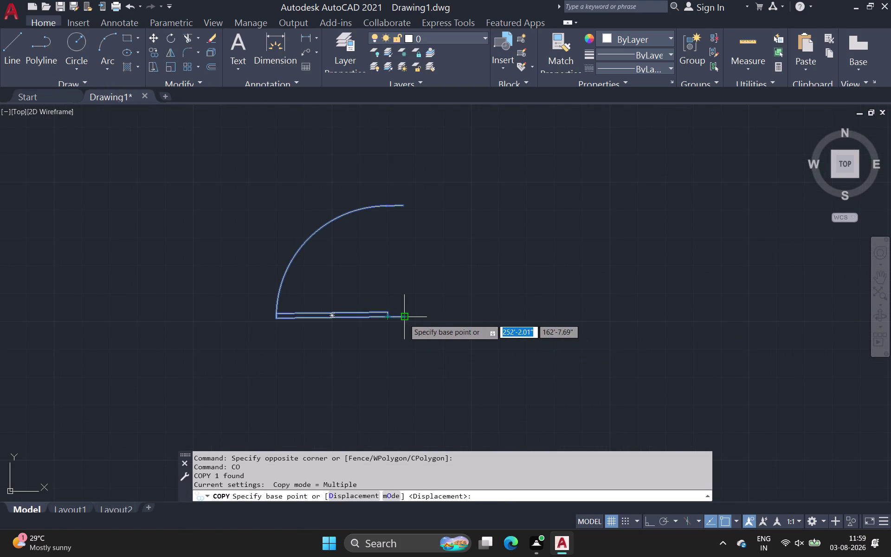
click(405, 319)
scroll(down, 3)
middle_drag(276, 333, 495, 237)
scroll(down, 3)
middle_drag(333, 284, 509, 288)
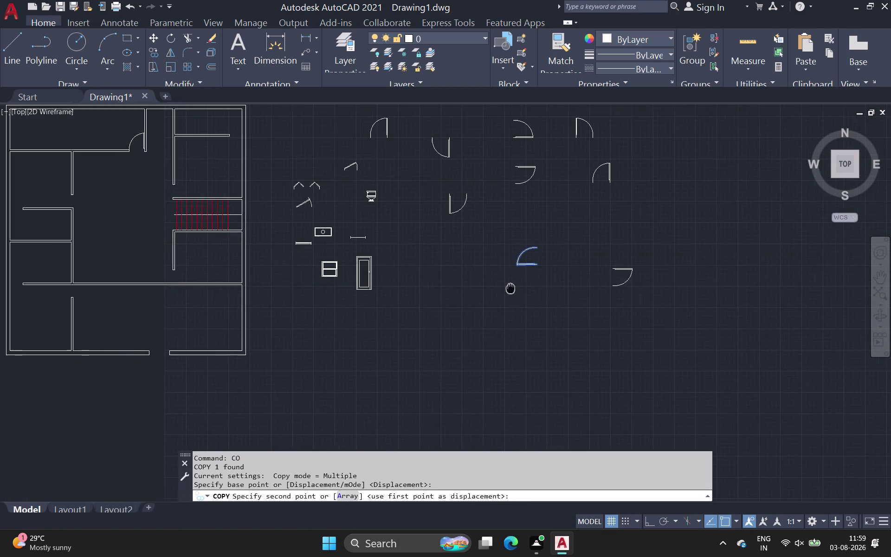
middle_drag(509, 288, 502, 288)
scroll(up, 3)
scroll(up, 3)
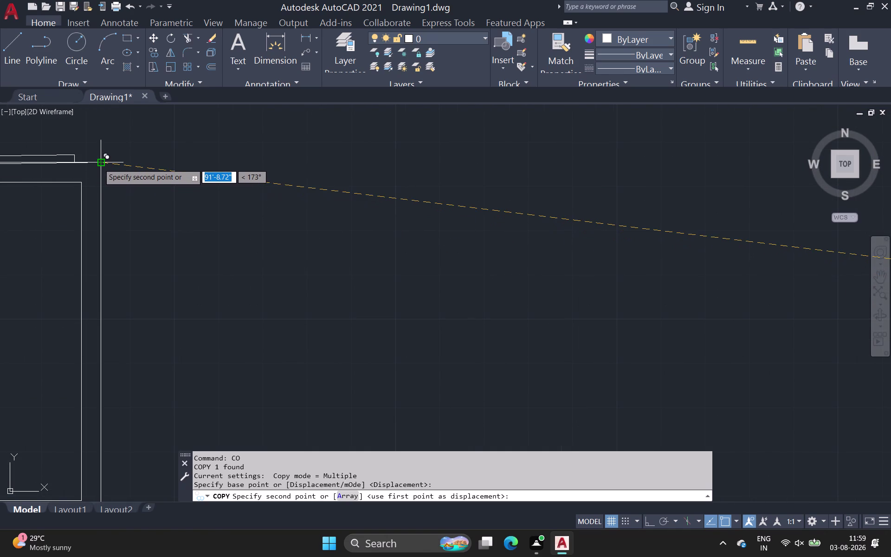
scroll(up, 3)
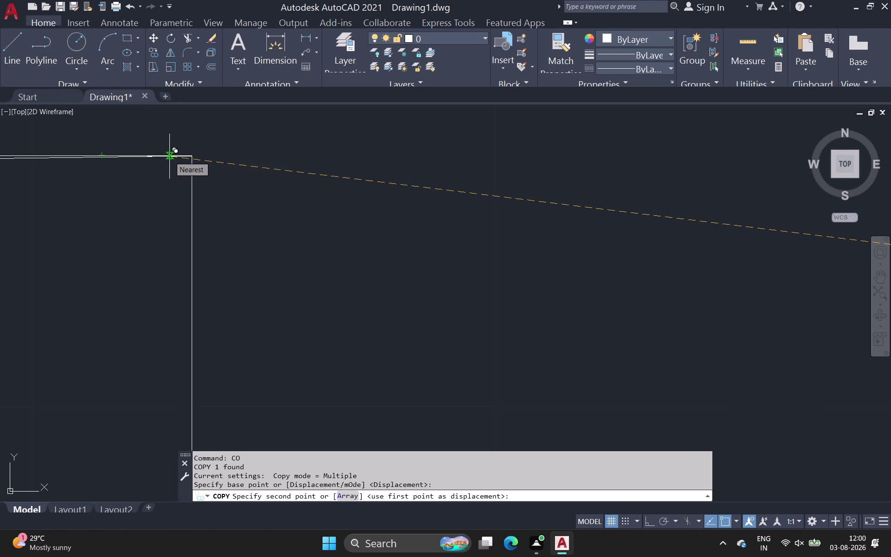
click(170, 156)
scroll(down, 3)
middle_drag(180, 163, 190, 350)
scroll(down, 3)
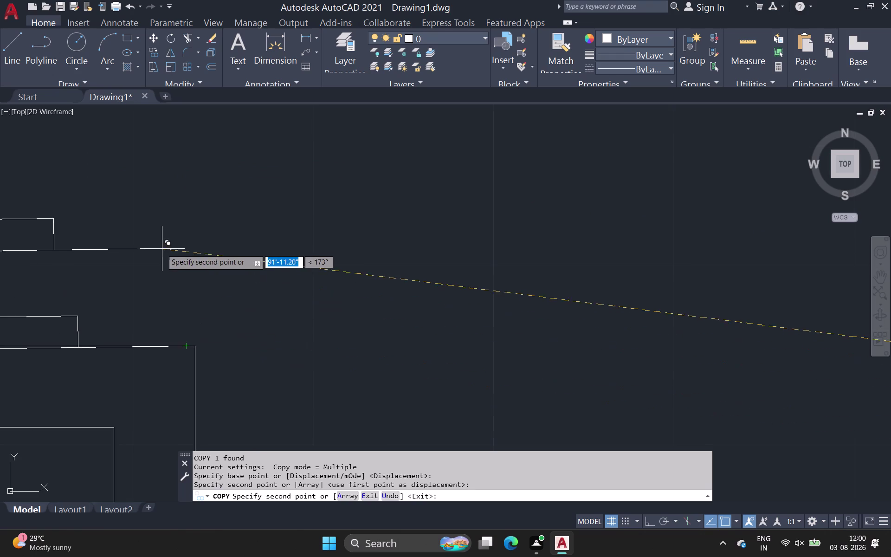
scroll(down, 3)
middle_drag(168, 253, 225, 364)
key(Escape)
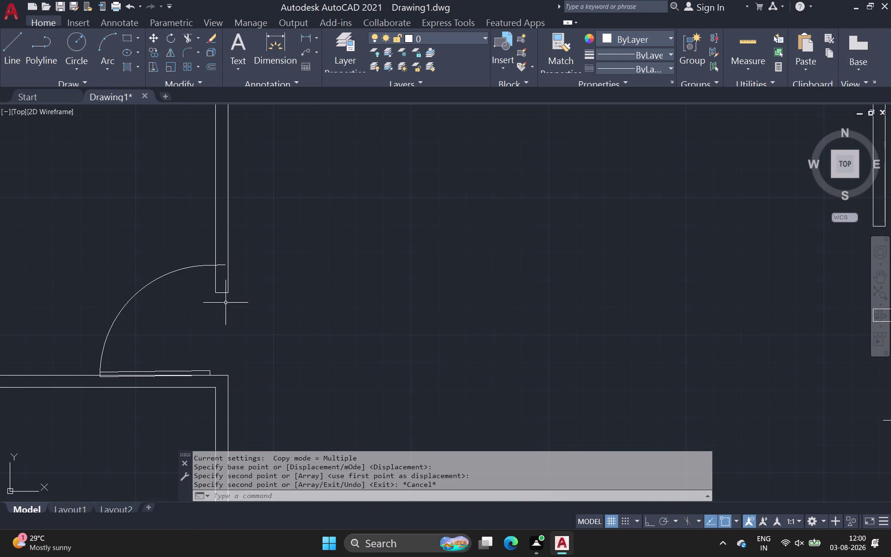
Grip-stretch the placed door's arc to a smaller radius to fit the opening.
click(194, 266)
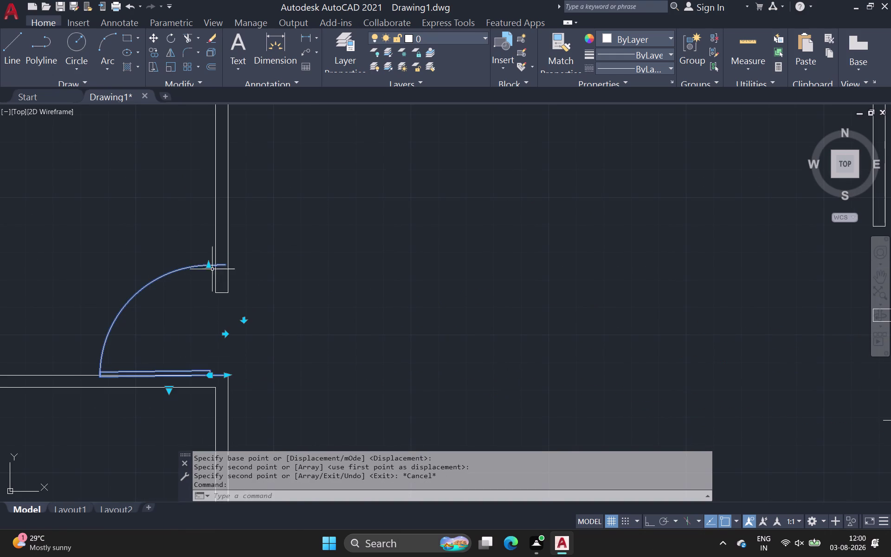
drag(208, 266, 216, 291)
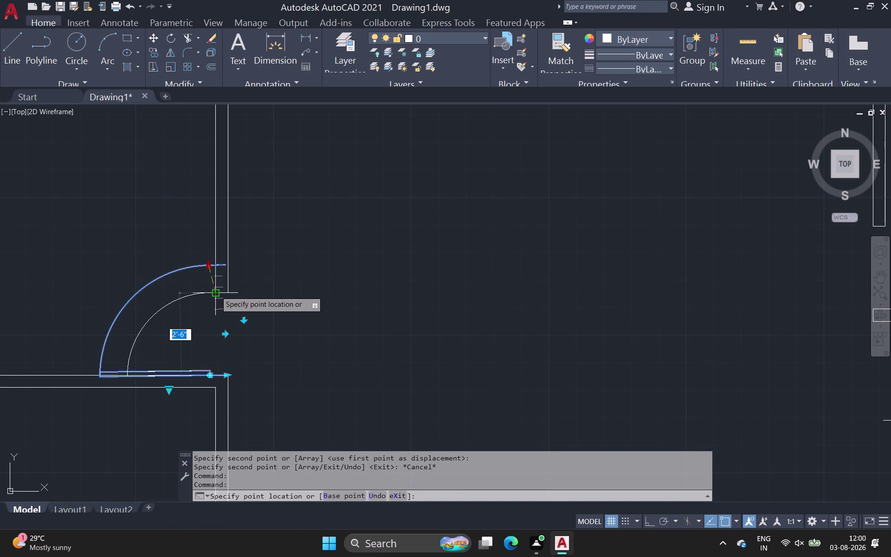
drag(216, 292, 215, 291)
click(215, 289)
scroll(down, 3)
middle_drag(267, 293, 144, 237)
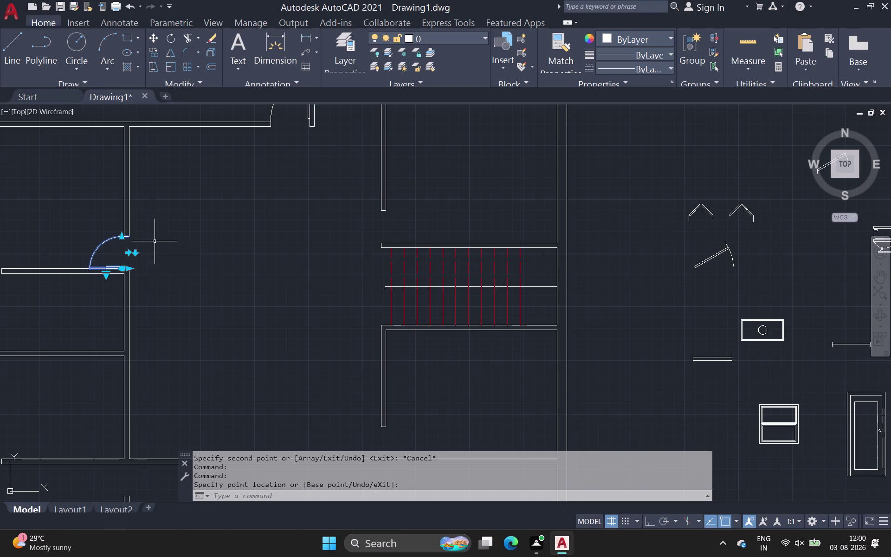
Start a copy, pan to the spare door swings, then cancel the stray copy.
key(space)
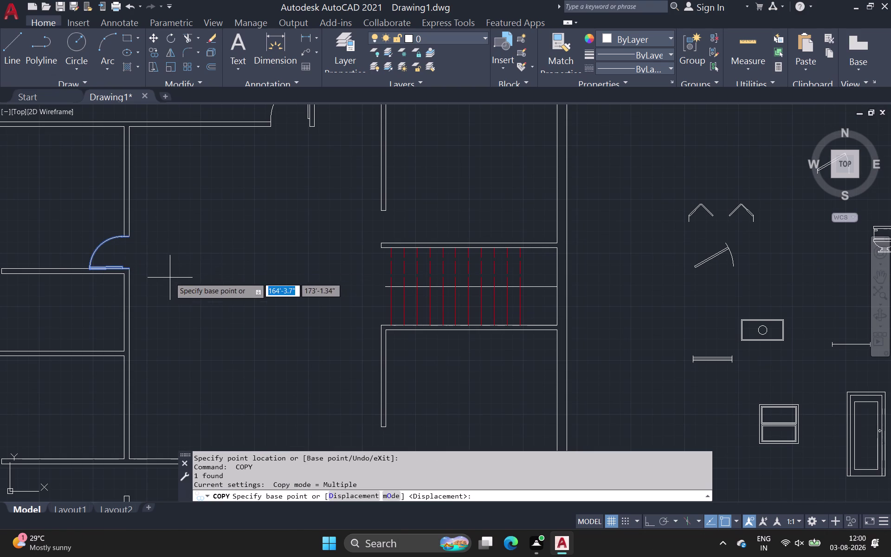
scroll(up, 3)
middle_drag(221, 292, 138, 232)
scroll(down, 3)
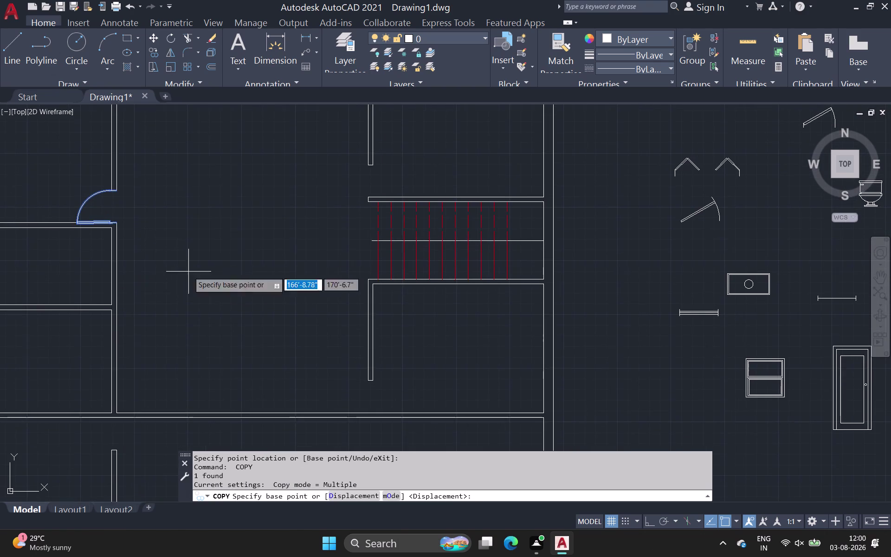
scroll(down, 3)
middle_drag(188, 328, 246, 293)
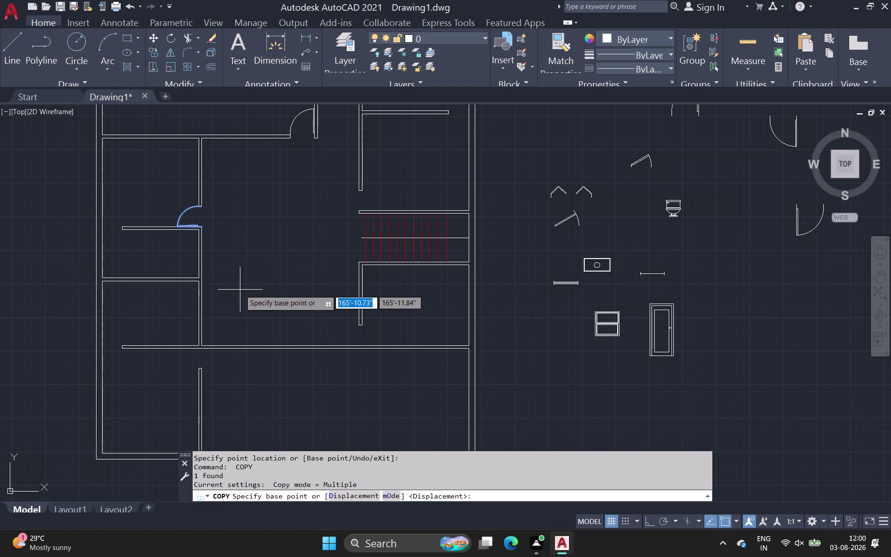
scroll(down, 3)
middle_drag(245, 294, 152, 278)
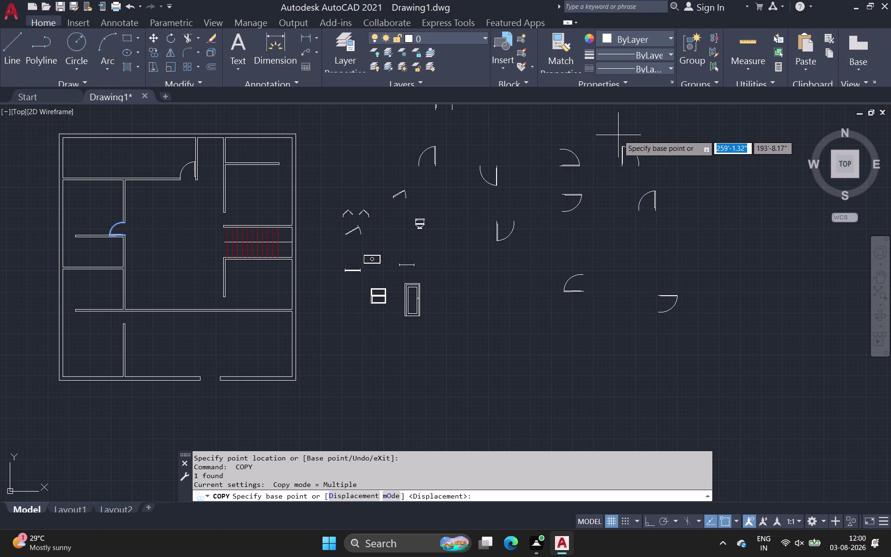
drag(607, 140, 612, 151)
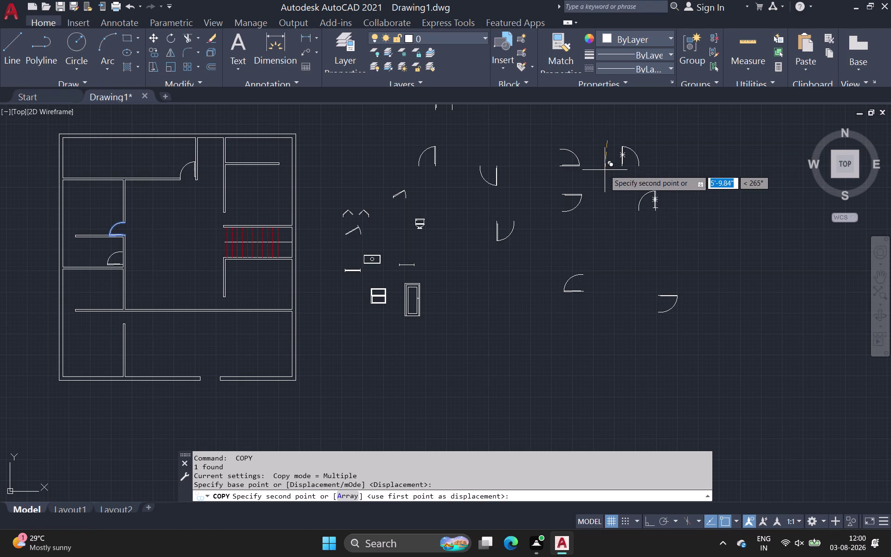
key(Escape)
Copy the upper-right spare door swing from its end point toward the target wall end.
drag(606, 133, 629, 148)
click(649, 185)
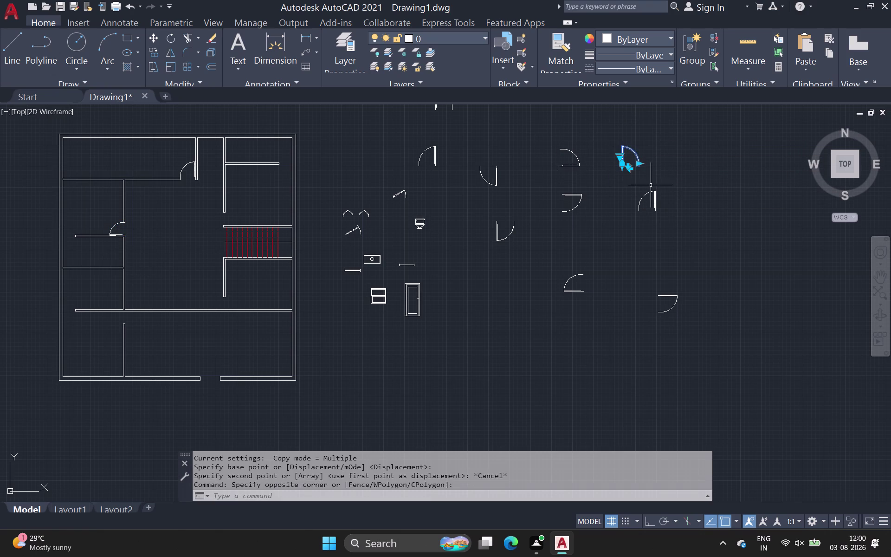
key(c)
key(o)
key(space)
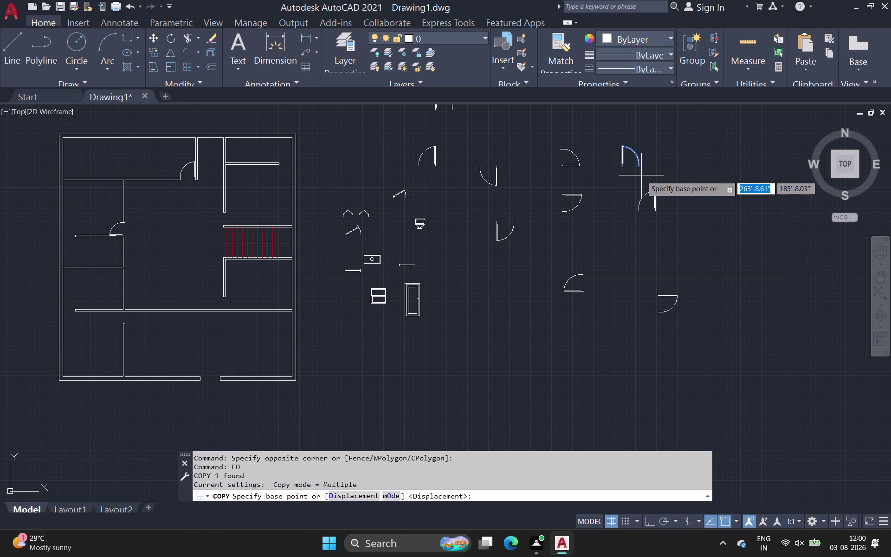
scroll(up, 3)
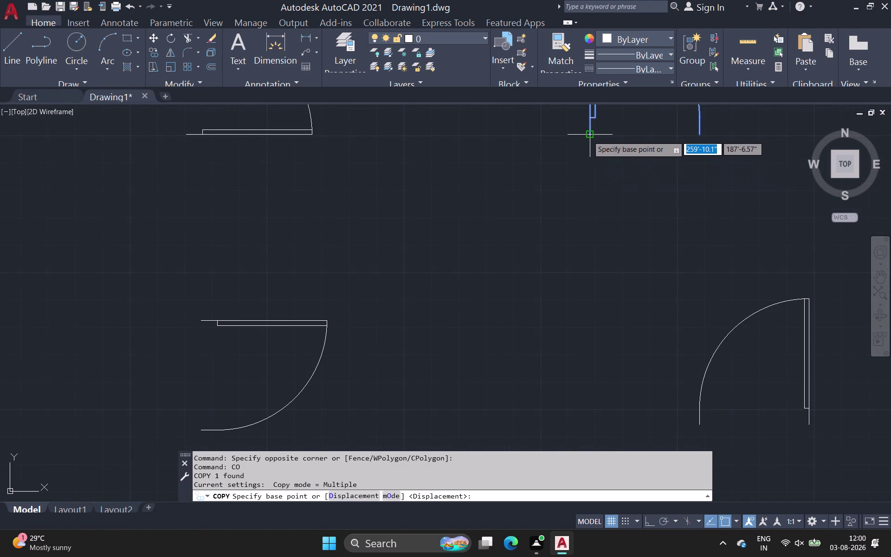
click(588, 136)
scroll(down, 3)
middle_drag(485, 224, 551, 196)
scroll(down, 3)
middle_drag(90, 285, 389, 285)
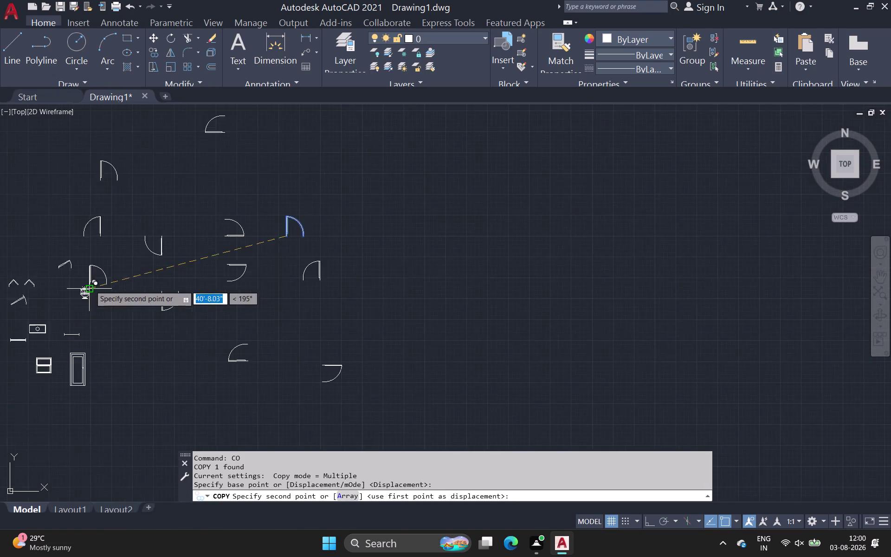
middle_drag(389, 285, 457, 258)
scroll(up, 3)
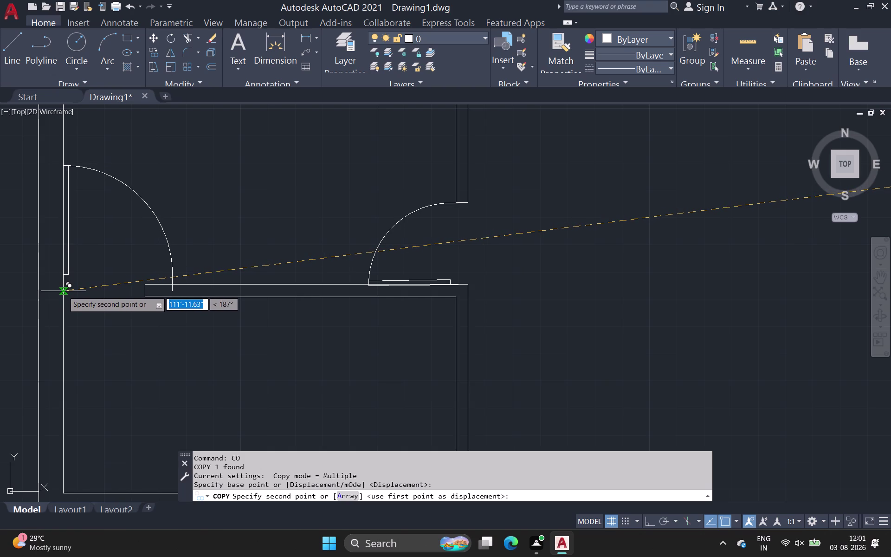
Place the door copy at the wall end and shrink its swing to fit the opening.
click(63, 291)
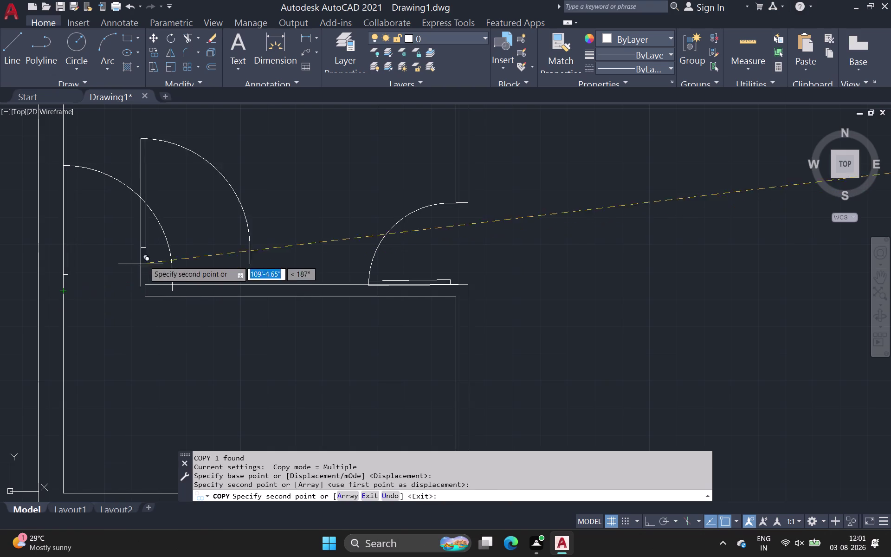
key(Escape)
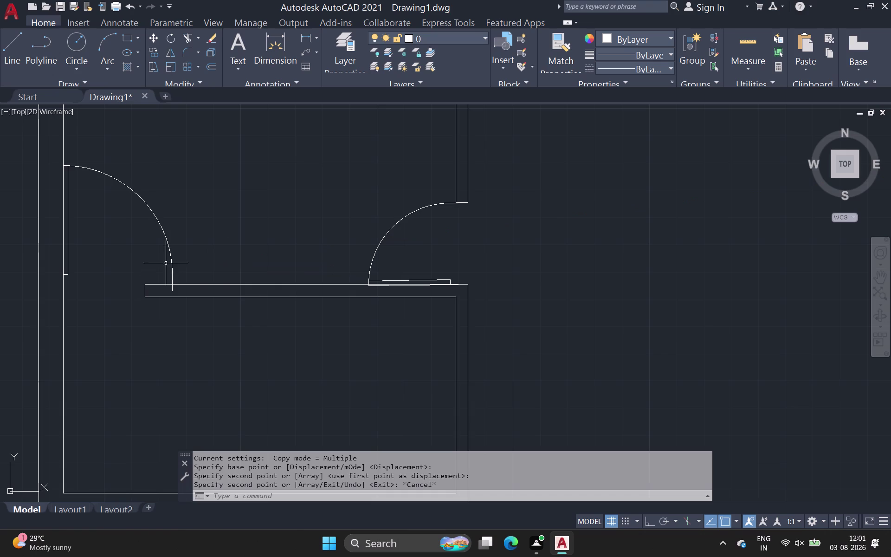
click(171, 257)
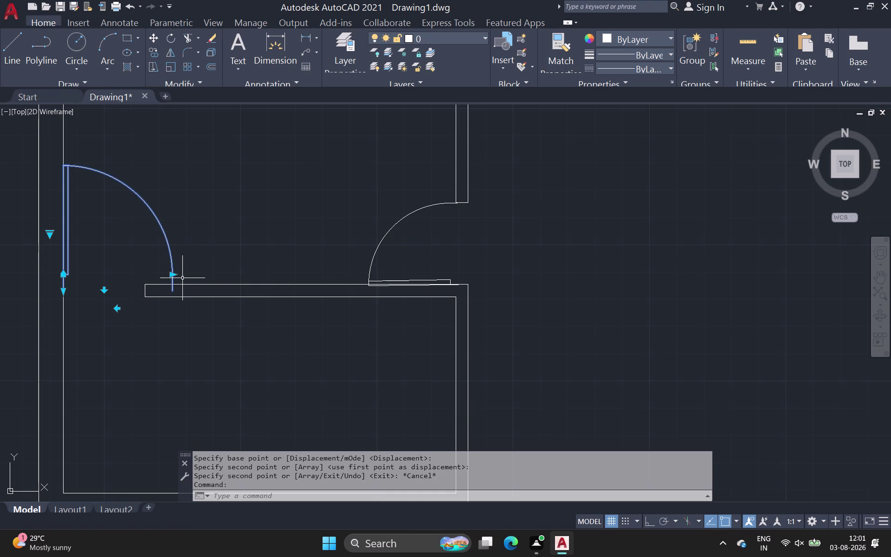
click(173, 275)
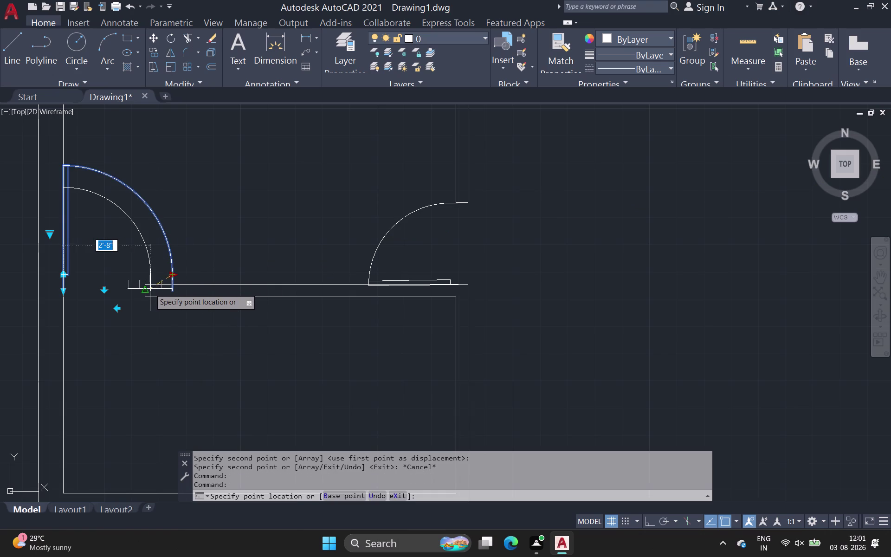
click(147, 286)
Copy the upper-left door swing from its corner, retrying once after cancelling.
key(space)
scroll(down, 3)
middle_drag(213, 242, 212, 242)
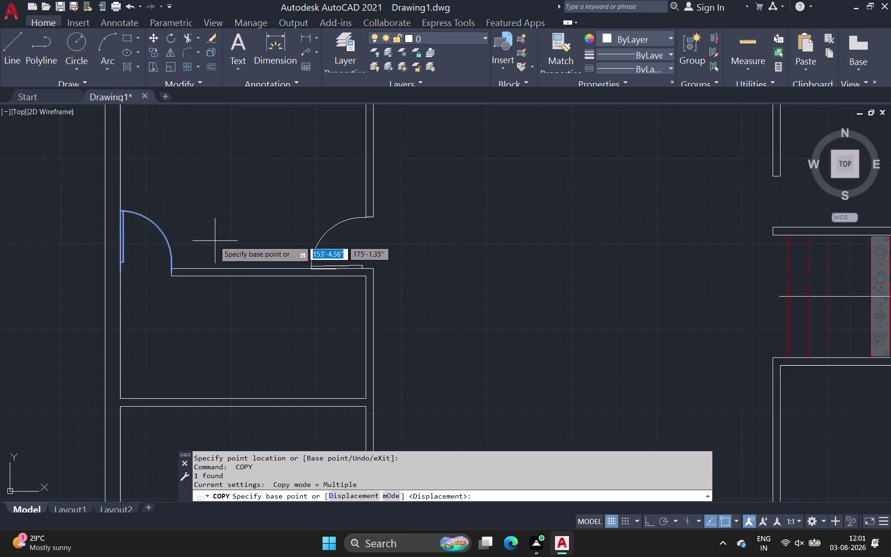
scroll(down, 3)
middle_drag(212, 242, 144, 215)
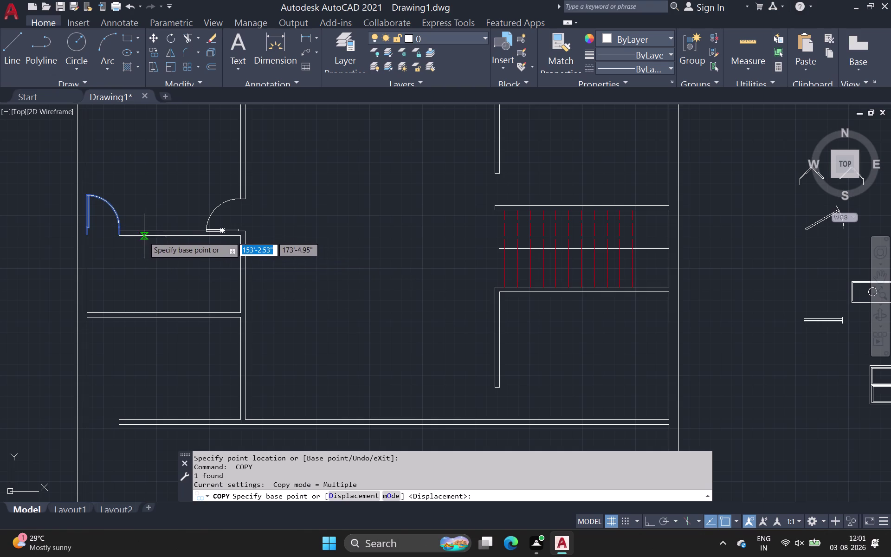
click(115, 212)
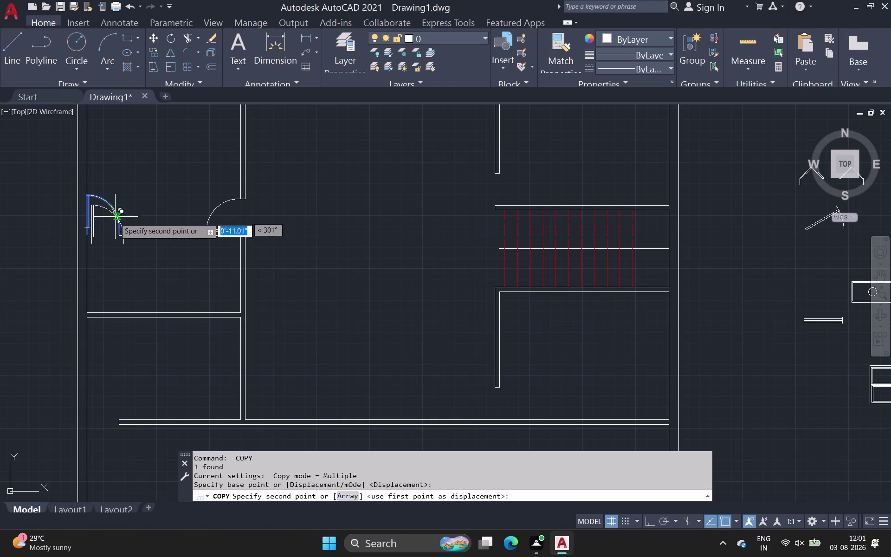
key(Escape)
click(115, 217)
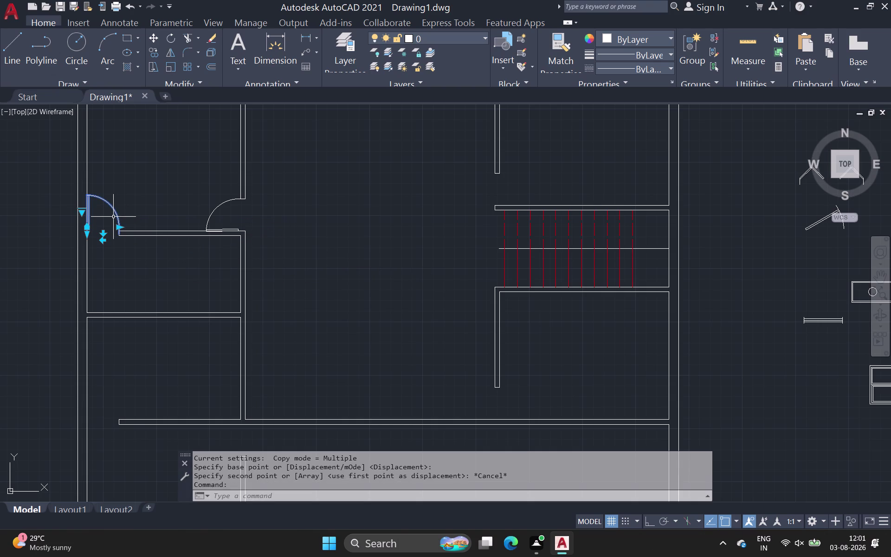
key(space)
click(116, 220)
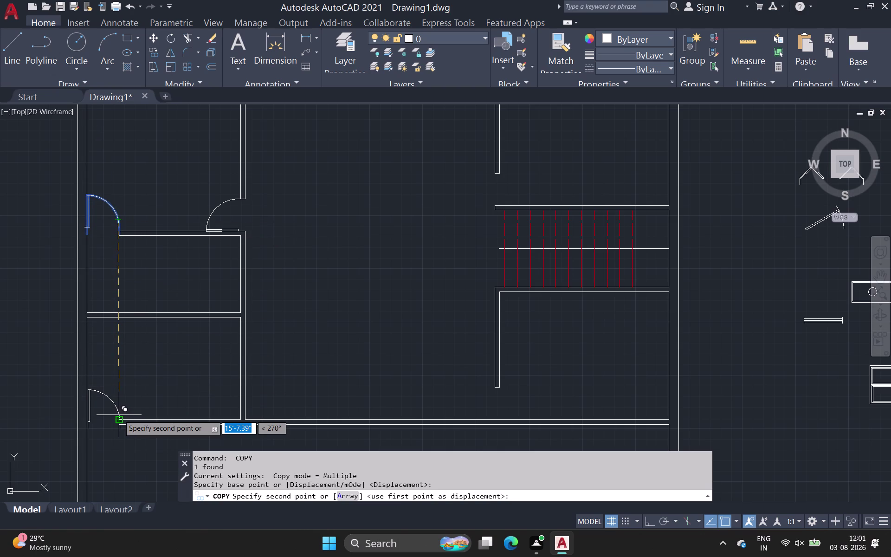
Place the door swing copy on the lower-left room's bottom wall.
click(120, 413)
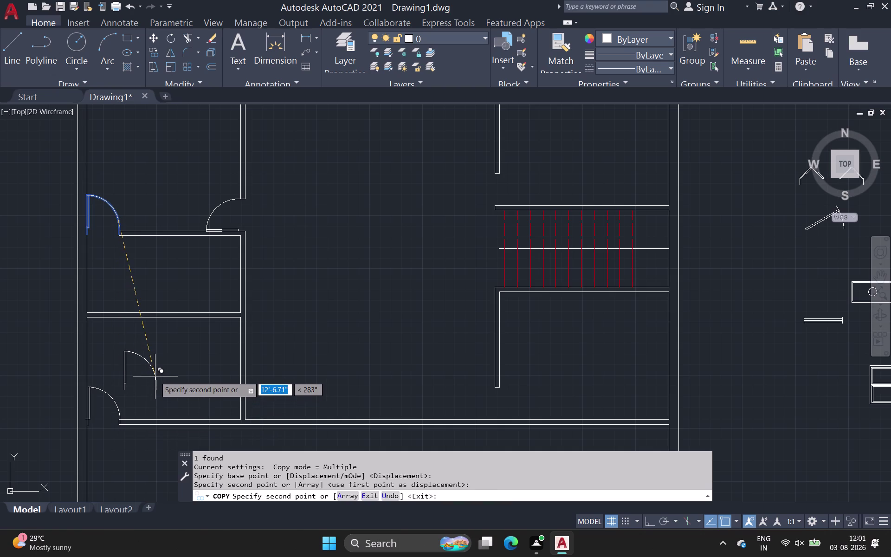
key(space)
scroll(up, 3)
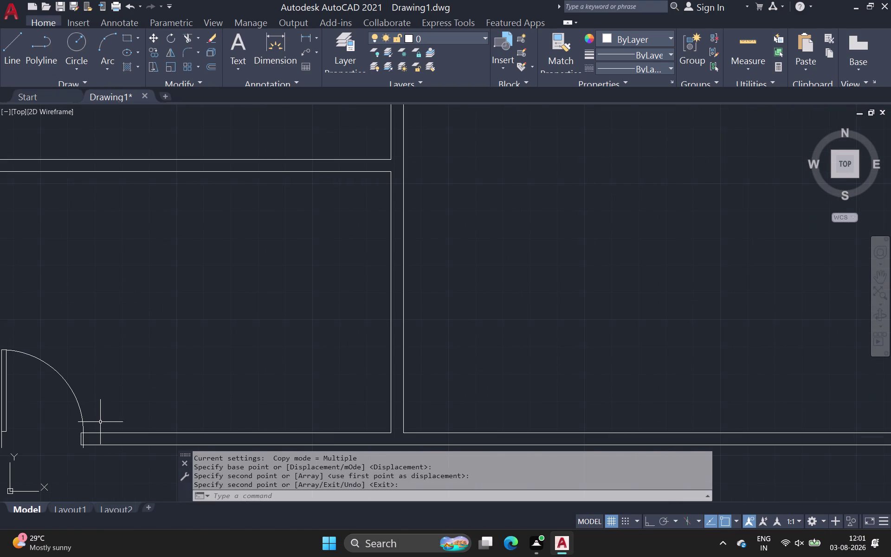
middle_drag(104, 416, 155, 359)
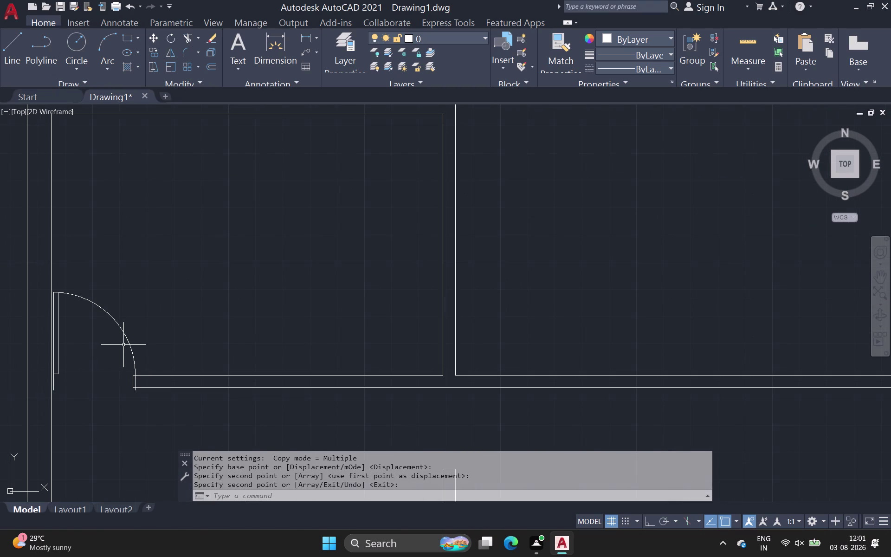
Start moving the copied door swing (M) from a base point on it.
click(128, 342)
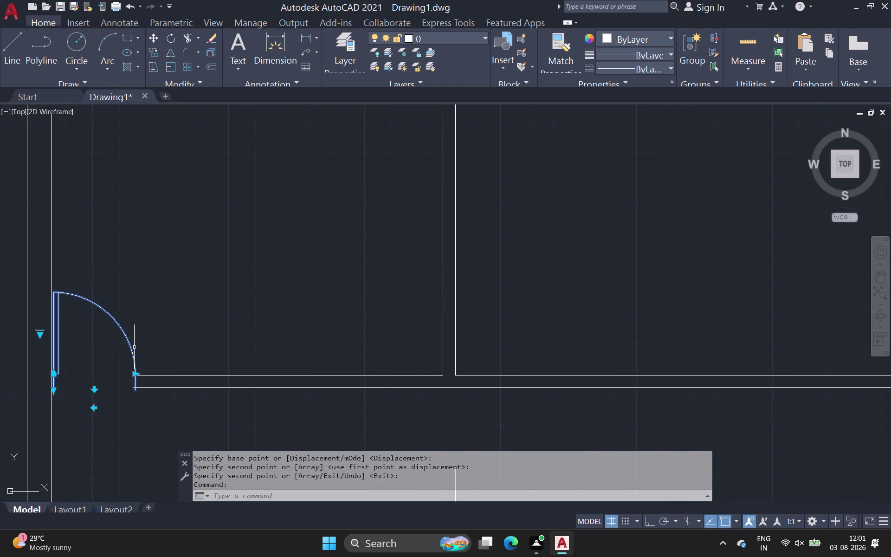
text(m)
key(space)
click(131, 348)
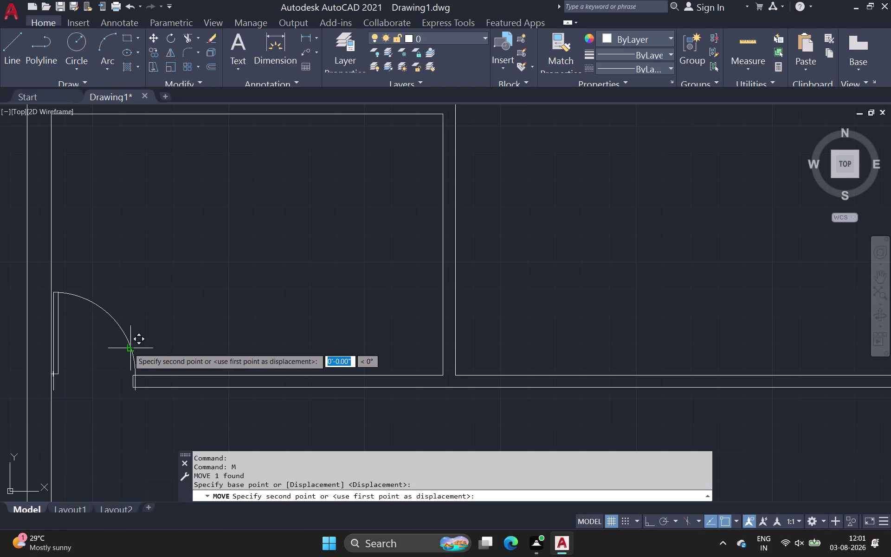
Move the door swing slightly left to a new position.
click(128, 348)
key(Escape)
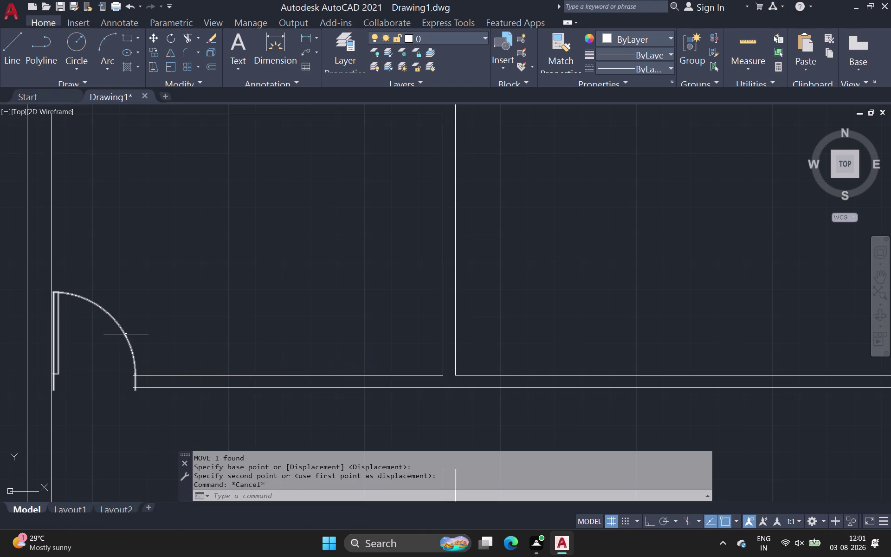
click(125, 335)
scroll(up, 3)
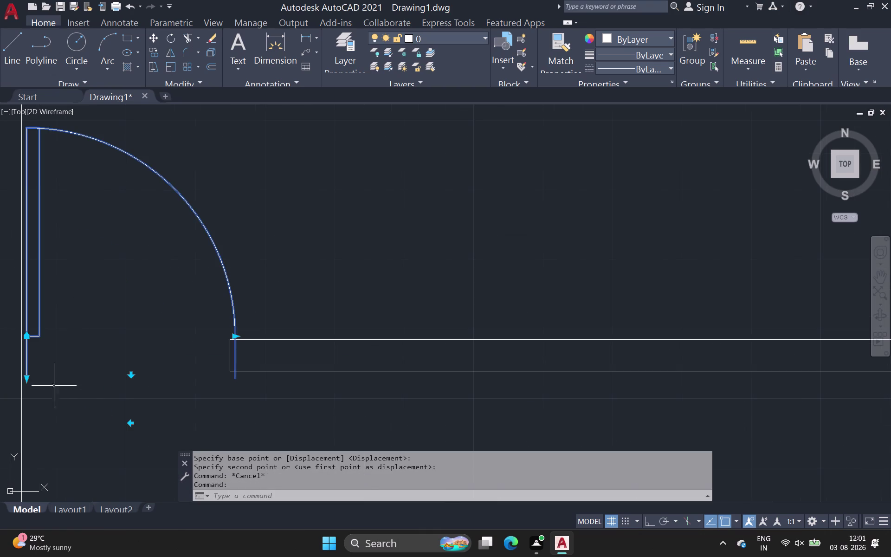
key(m)
key(space)
click(27, 364)
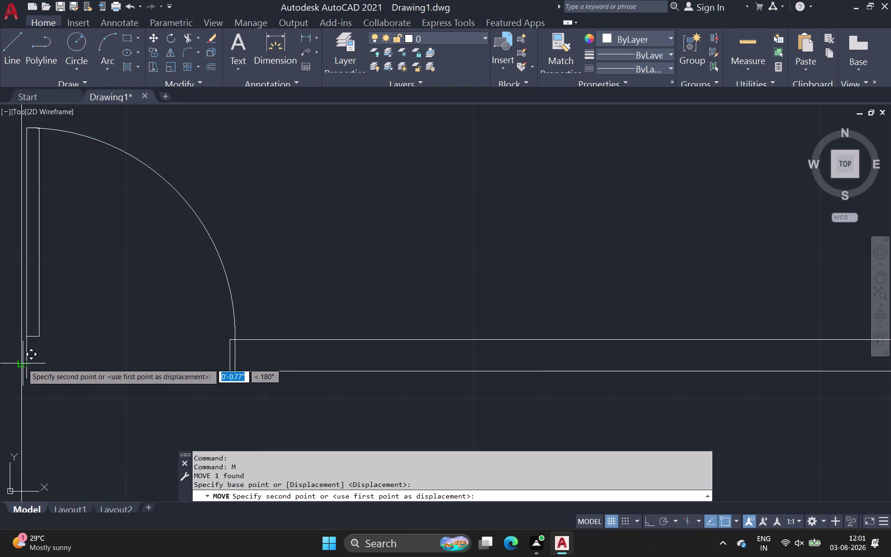
click(22, 364)
Try moving the door swing up by its arc top, then undo that move.
scroll(down, 3)
middle_drag(98, 347, 100, 339)
scroll(down, 3)
click(108, 263)
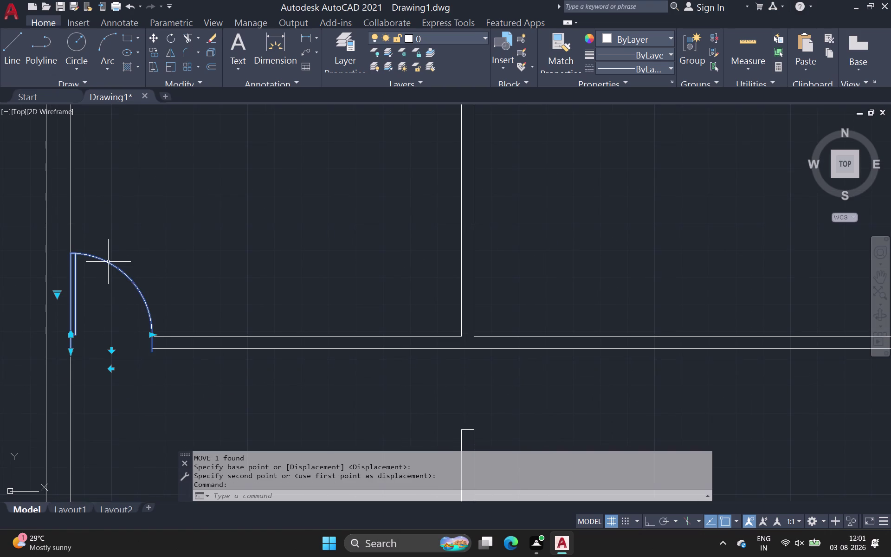
scroll(down, 3)
scroll(up, 3)
key(space)
click(106, 262)
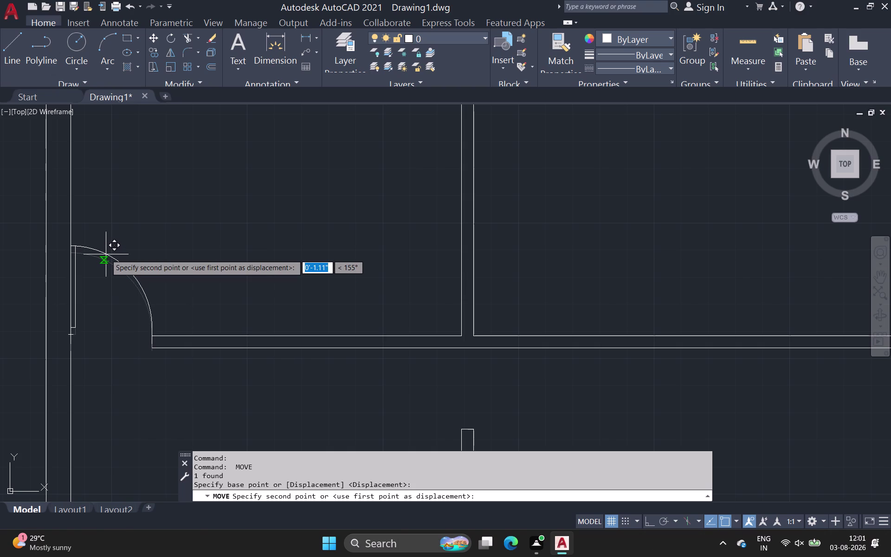
click(106, 255)
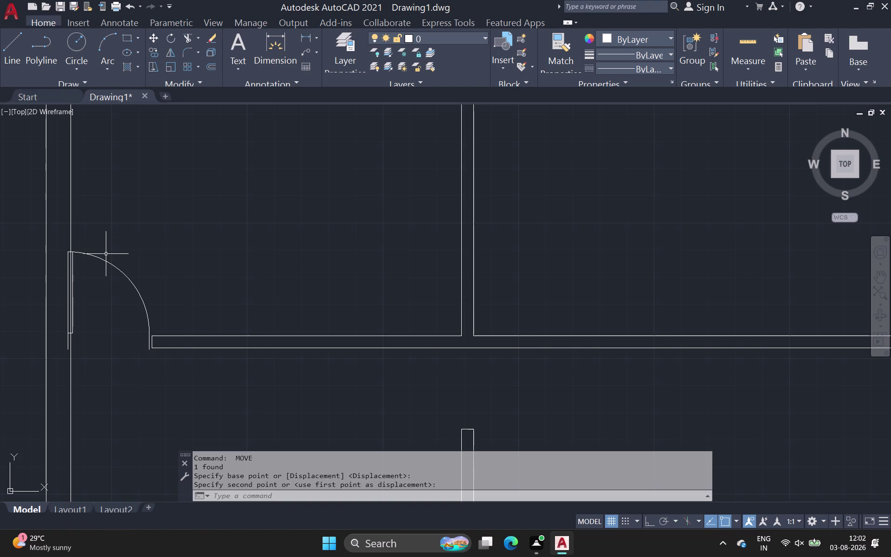
key(ctrl+z)
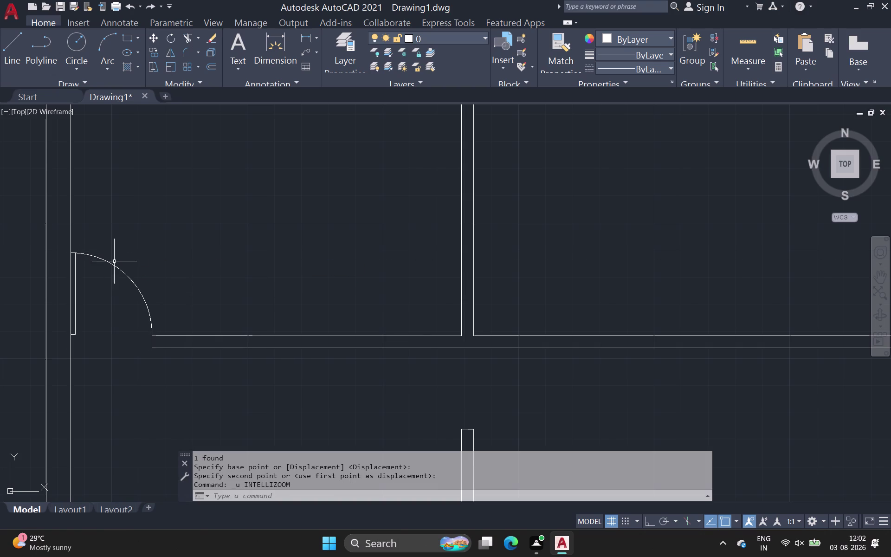
Reselect the door block and move it from a point on its arc.
click(130, 280)
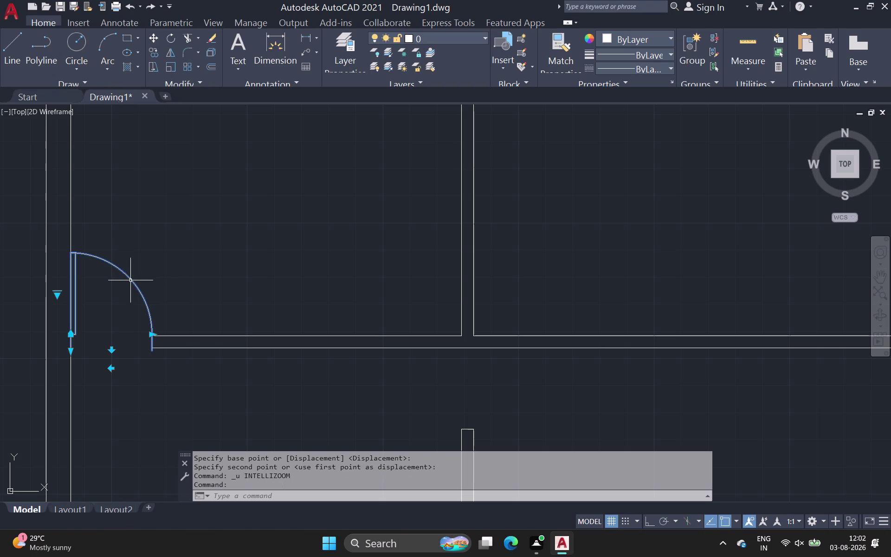
key(Up)
key(Up)
click(133, 281)
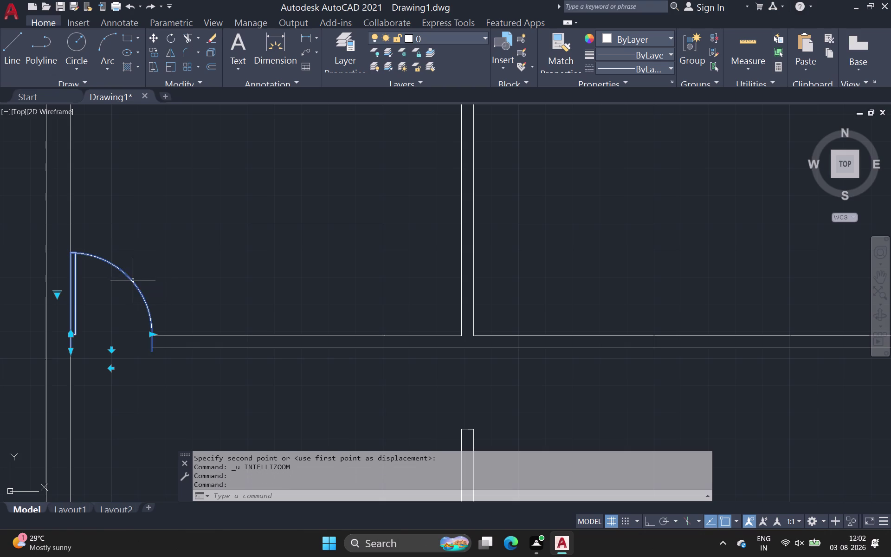
click(133, 280)
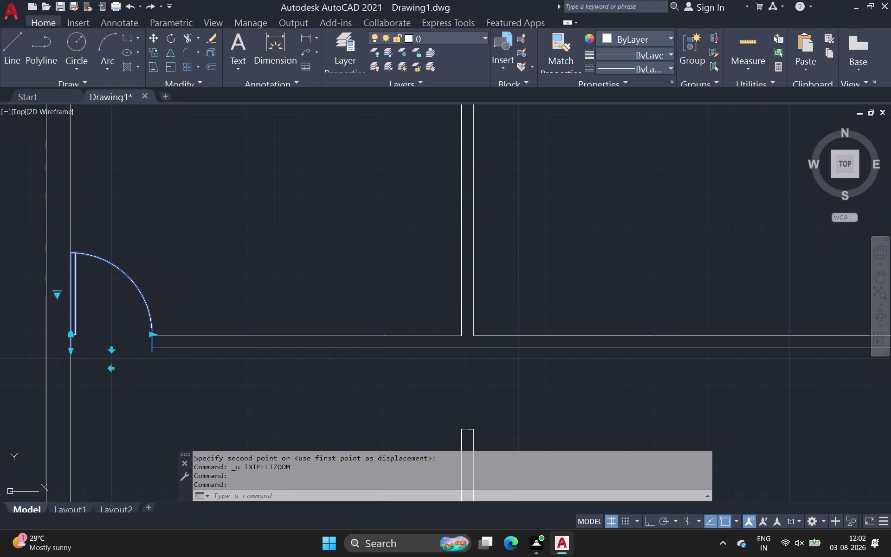
click(133, 280)
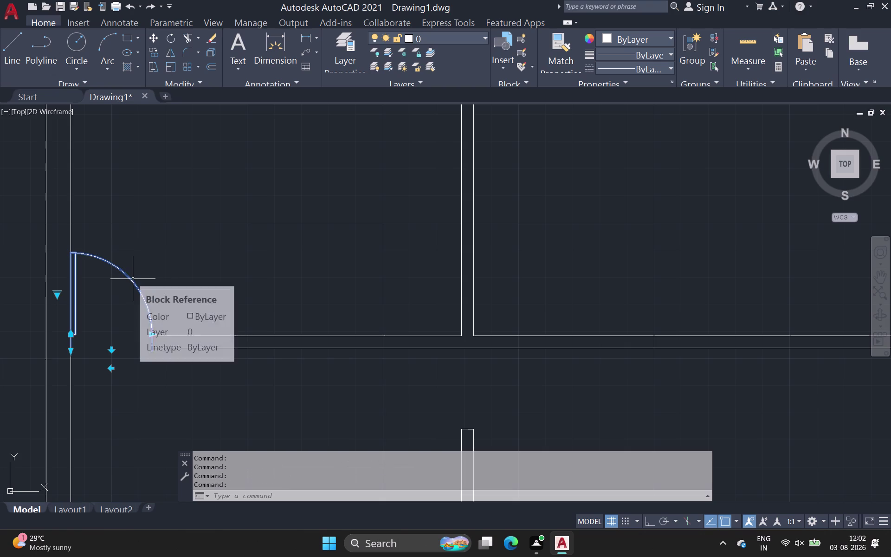
text(m)
key(space)
click(133, 279)
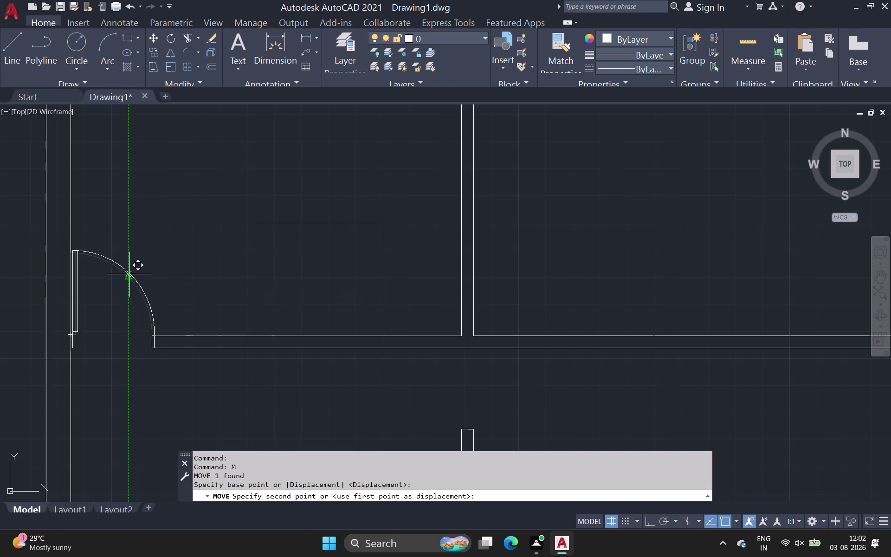
click(128, 273)
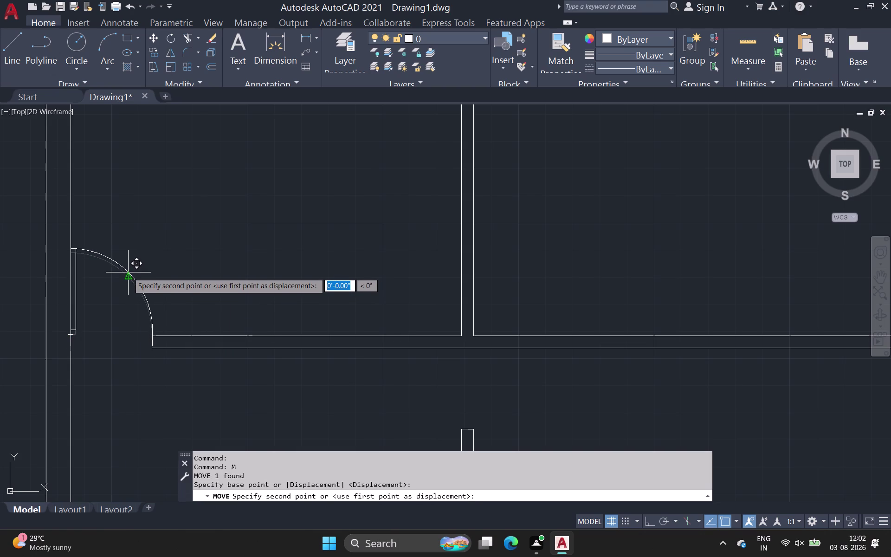
Move the door swing again so it fits its doorway.
click(124, 274)
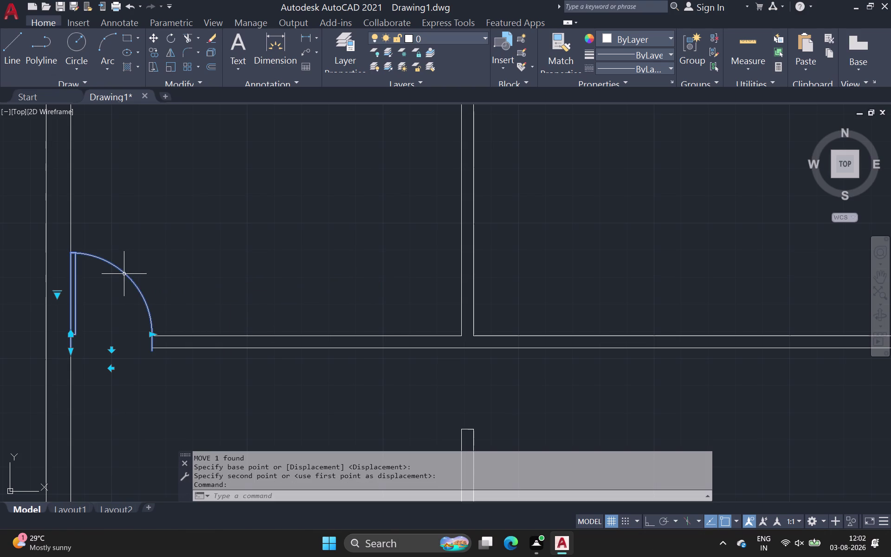
text(m)
key(space)
click(125, 278)
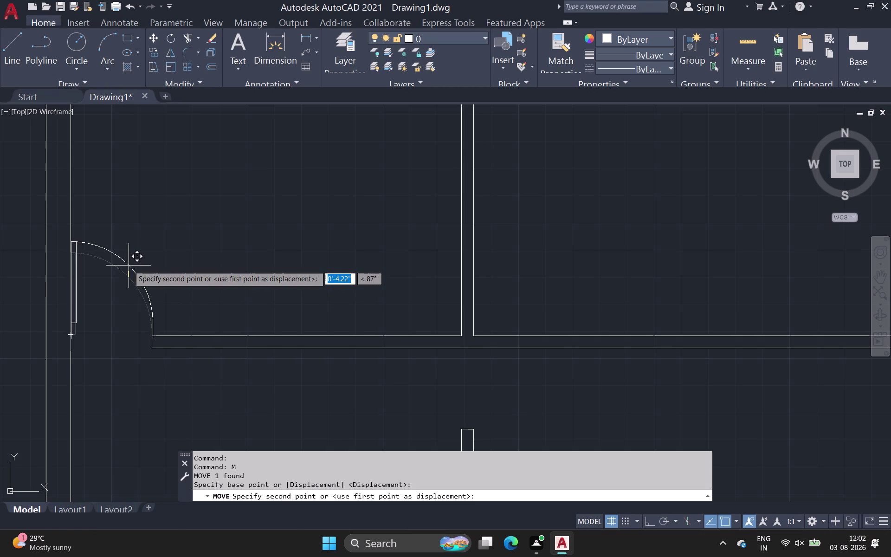
click(128, 265)
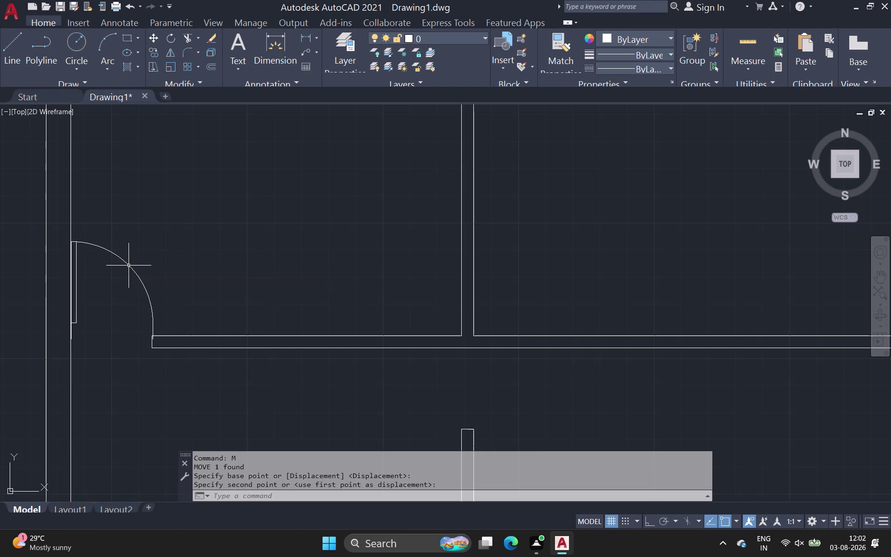
Move the loose vertical line onto the neighbouring wall line.
scroll(up, 3)
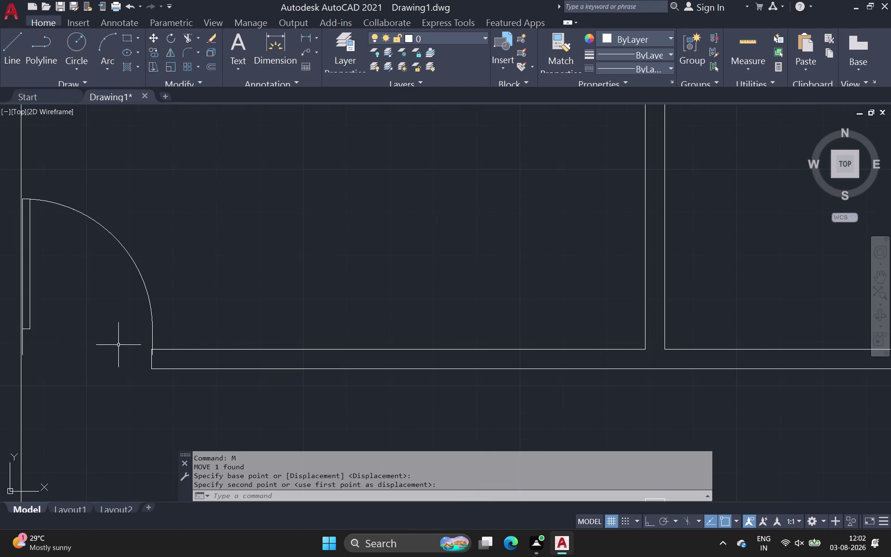
scroll(up, 3)
scroll(down, 3)
middle_drag(148, 324, 275, 334)
scroll(down, 3)
scroll(up, 3)
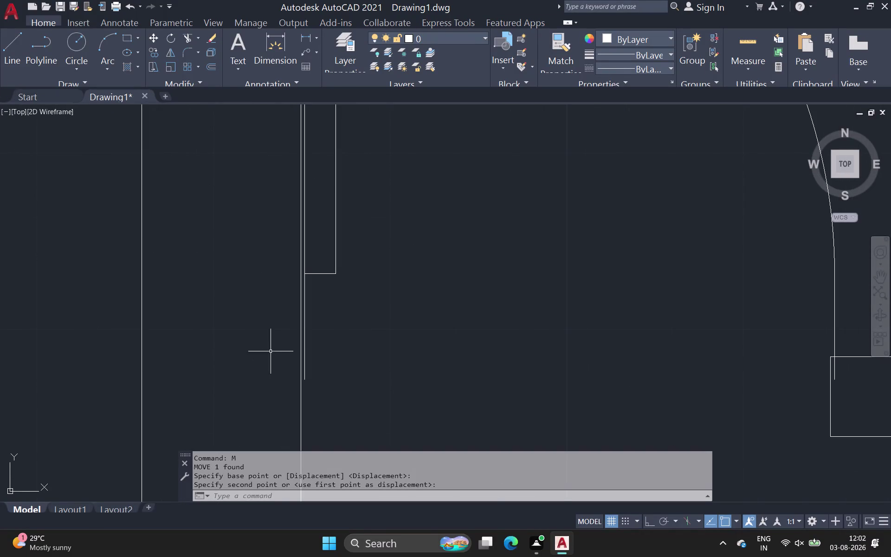
click(305, 353)
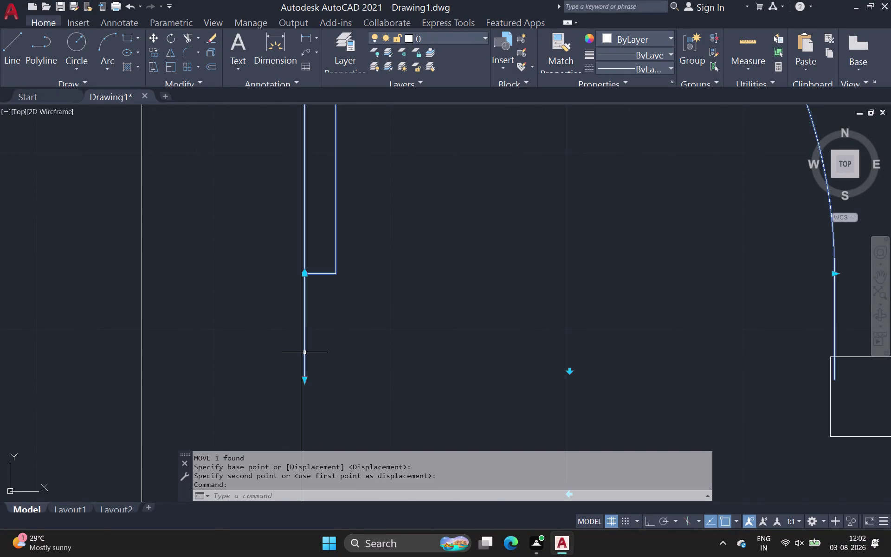
scroll(down, 3)
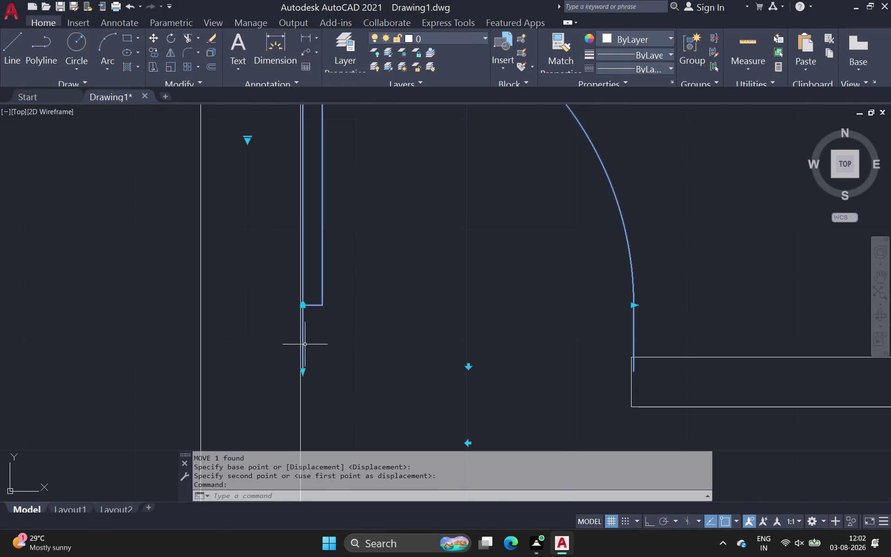
scroll(down, 3)
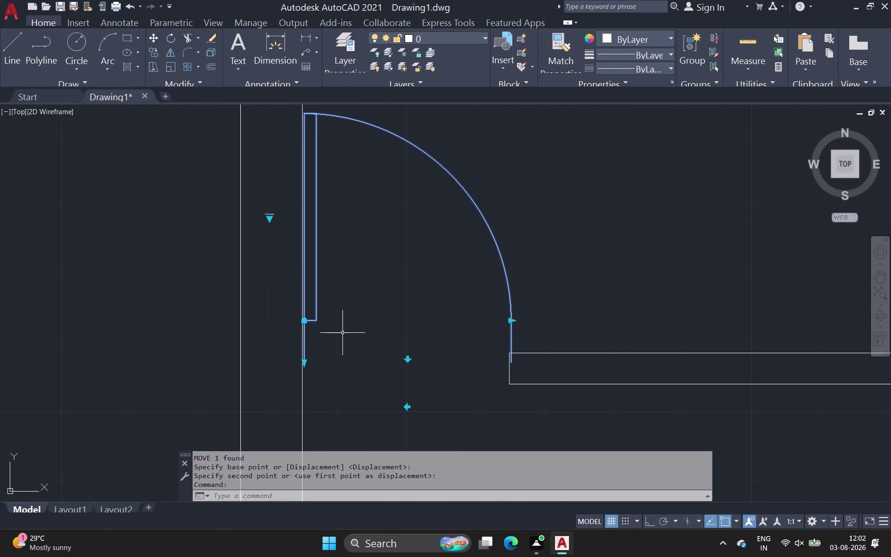
key(m)
key(space)
scroll(up, 3)
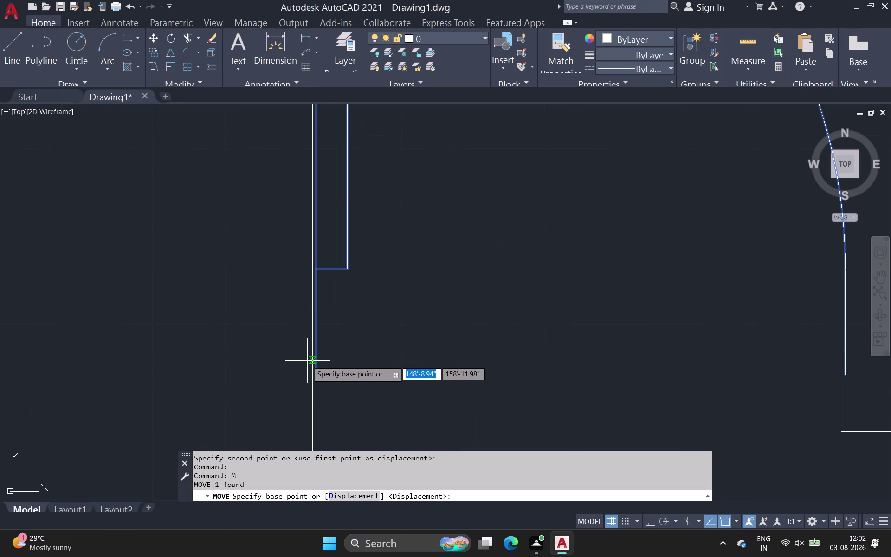
scroll(up, 3)
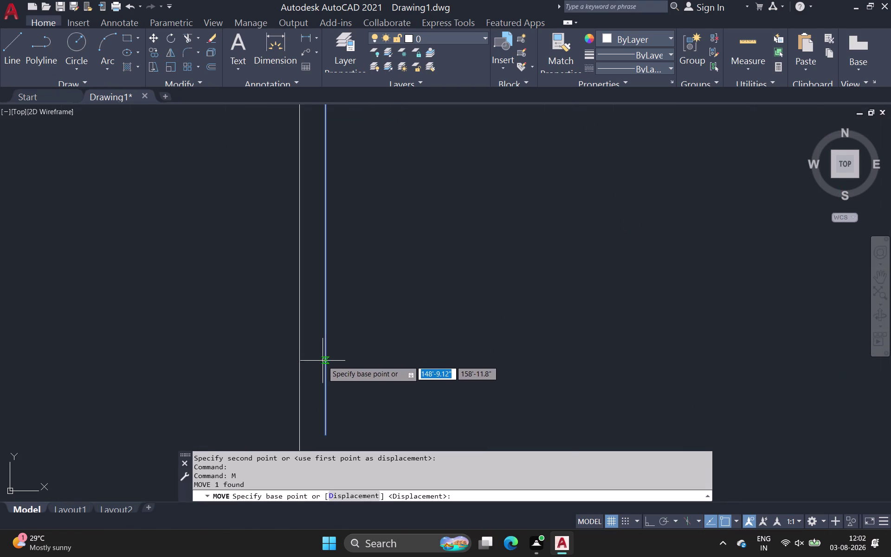
click(326, 356)
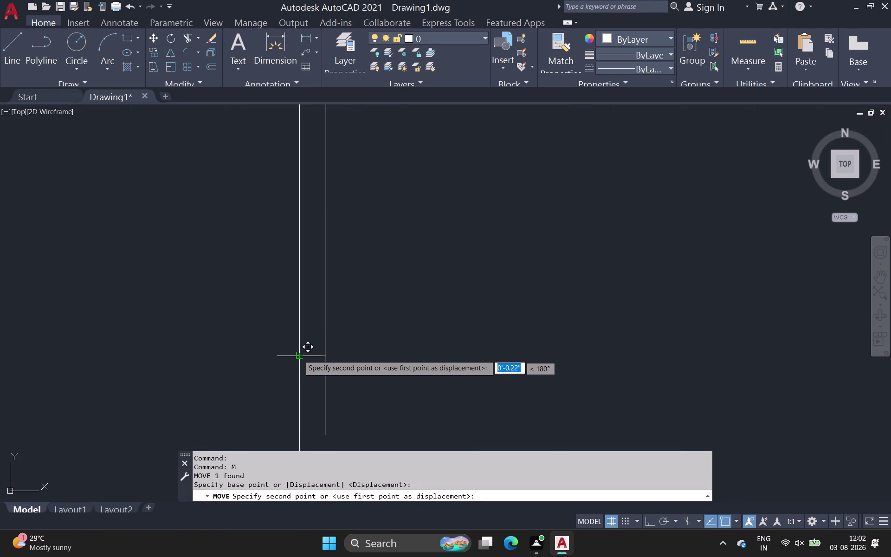
click(299, 355)
Pan and zoom across the plan to inspect the door opening and walls.
scroll(down, 3)
middle_drag(296, 351, 141, 308)
middle_drag(237, 289, 131, 397)
scroll(down, 3)
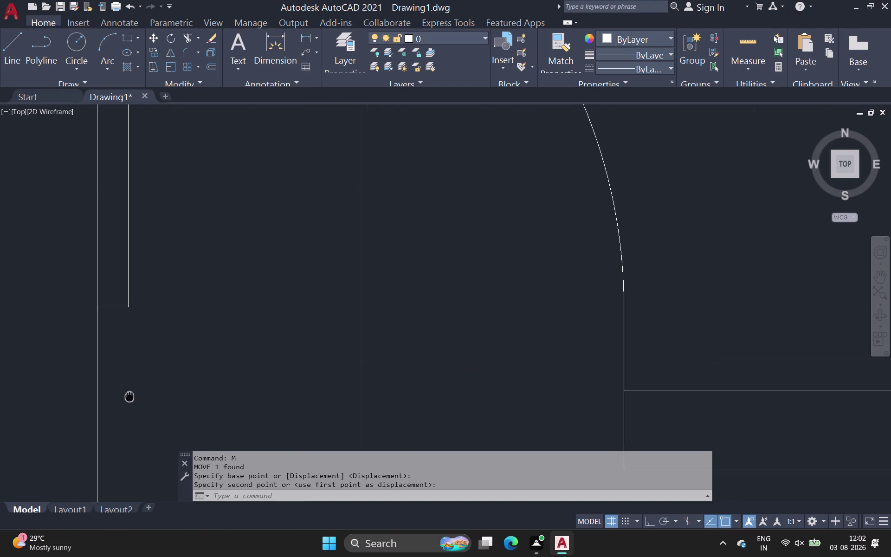
middle_drag(130, 396, 127, 397)
scroll(down, 3)
middle_drag(167, 322, 166, 315)
middle_drag(193, 303, 190, 303)
scroll(down, 3)
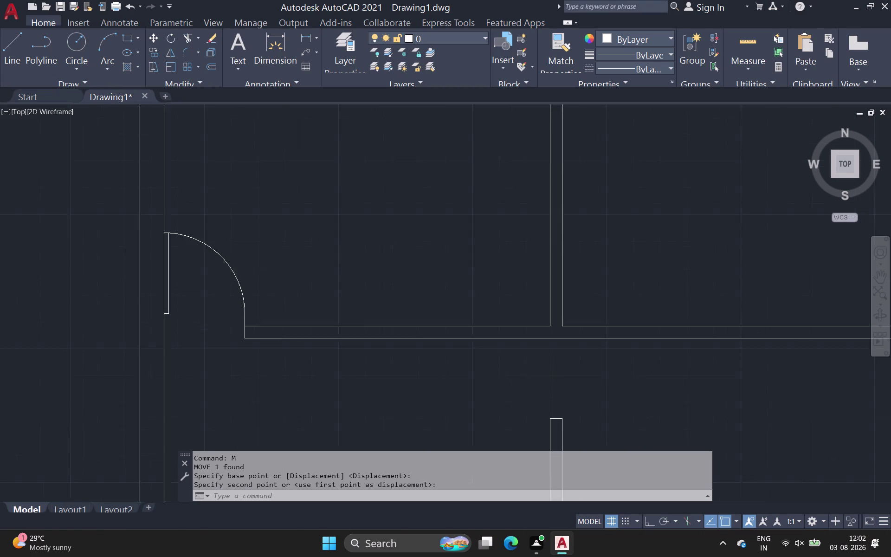
middle_drag(190, 303, 162, 255)
scroll(up, 3)
scroll(down, 3)
middle_drag(177, 286, 124, 276)
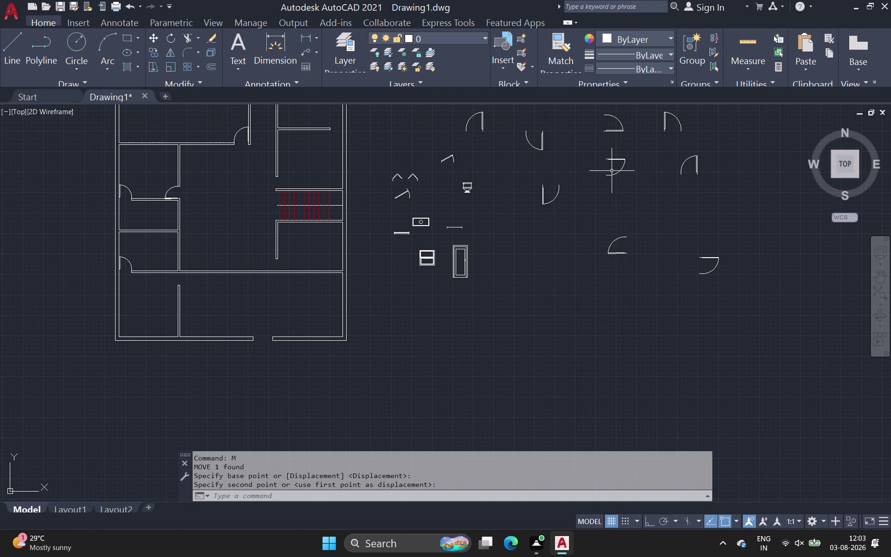
Mirror the loose door swing about a vertical hinge line, keeping the original leaf.
click(598, 153)
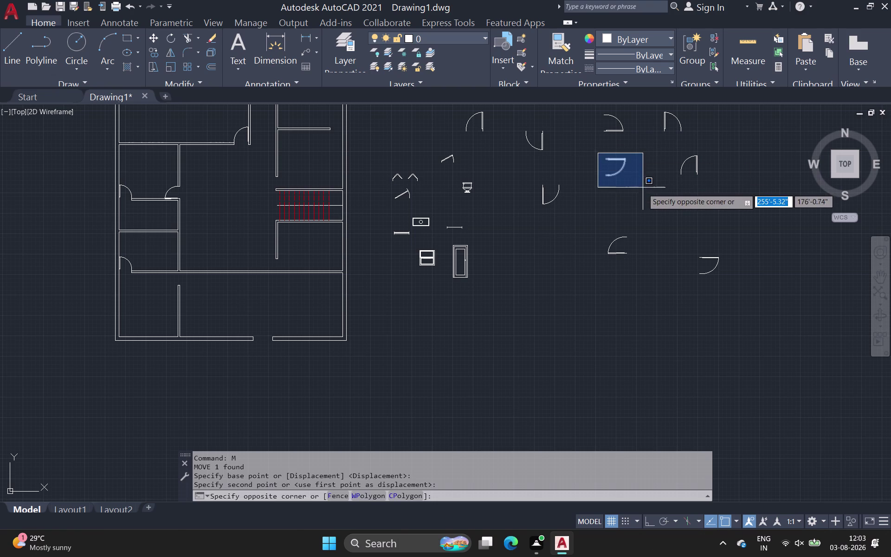
click(643, 189)
key(m)
key(i)
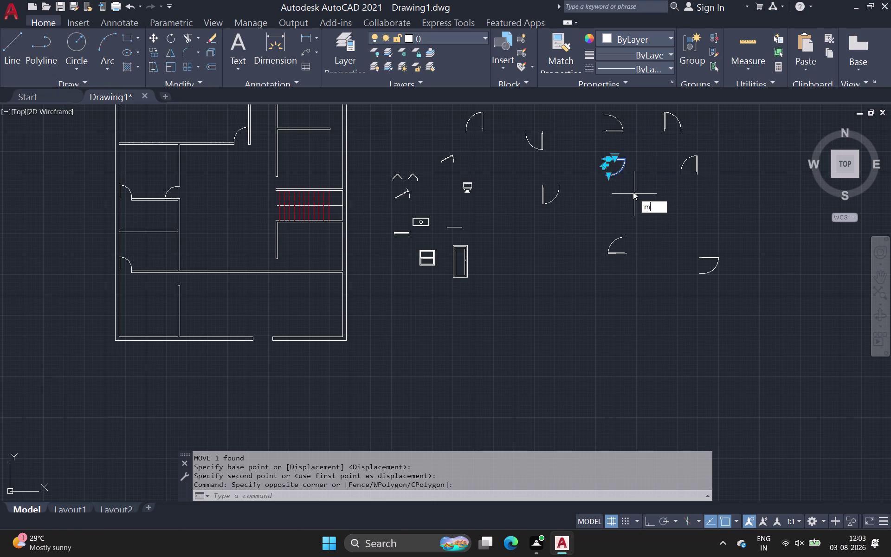
click(678, 218)
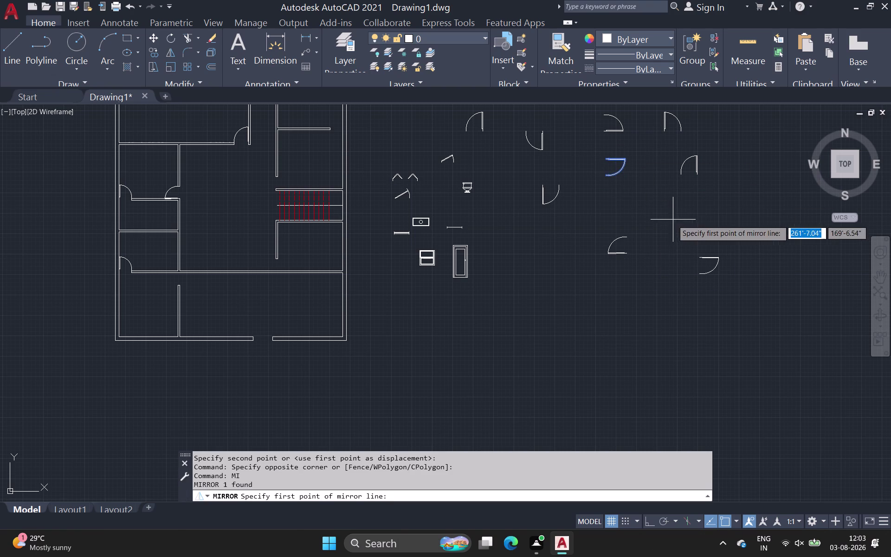
click(608, 161)
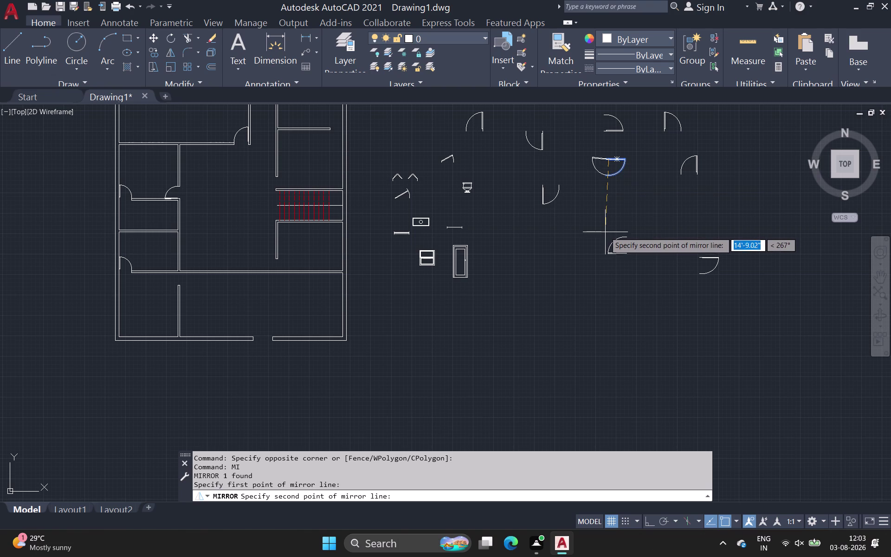
click(613, 360)
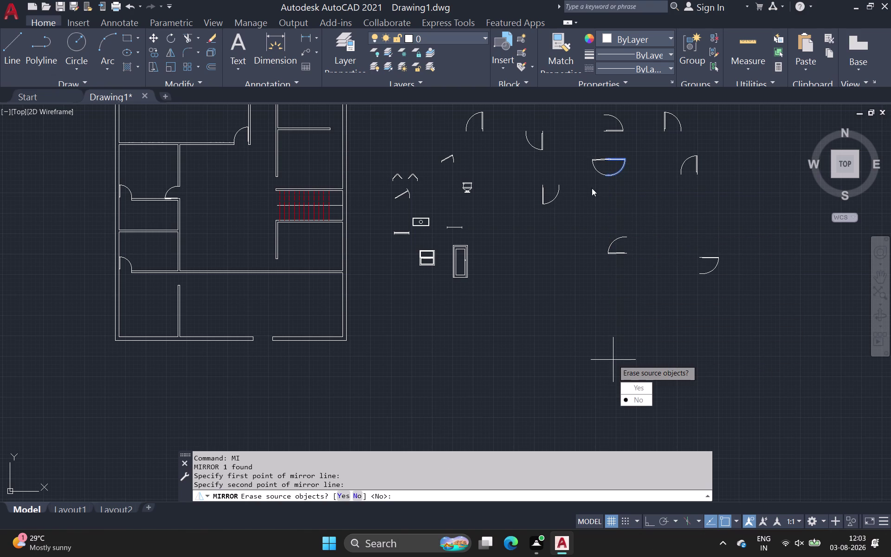
drag(647, 396, 614, 360)
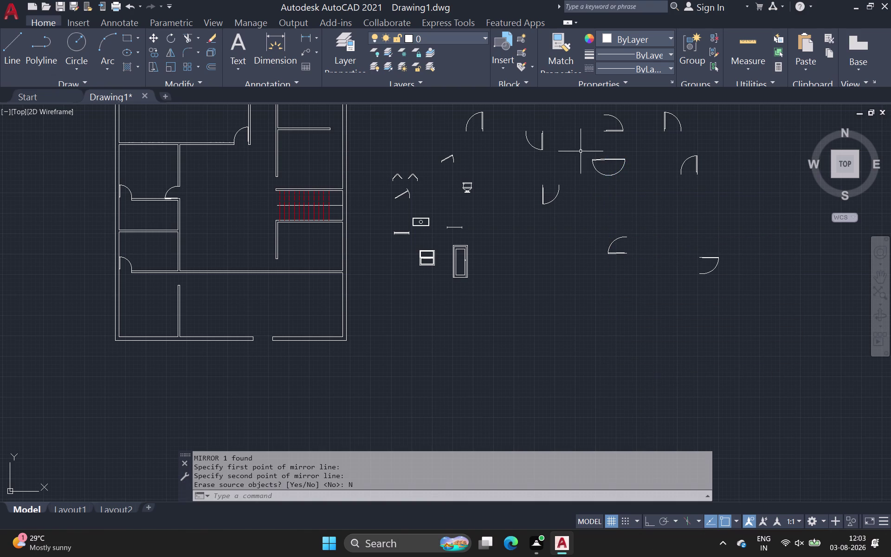
Select the new double door and start copying it with CO.
click(602, 160)
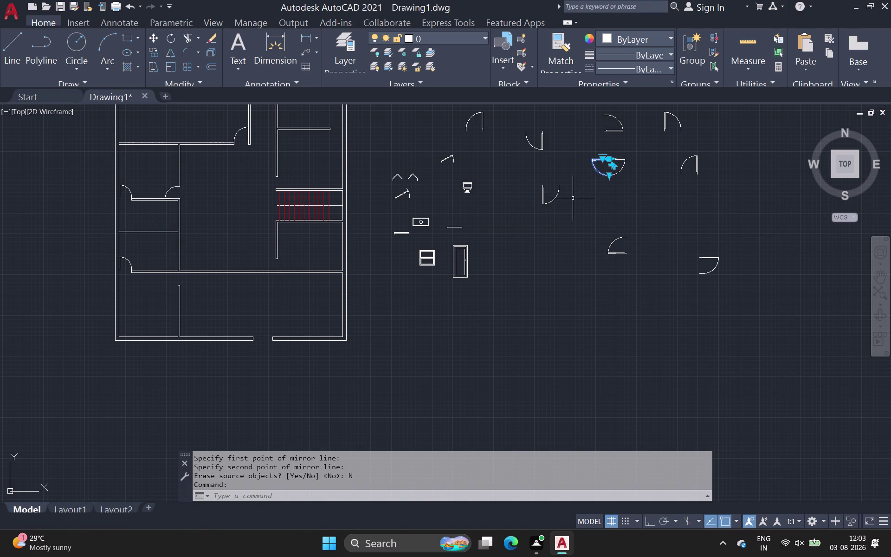
text(c)
text(o)
key(space)
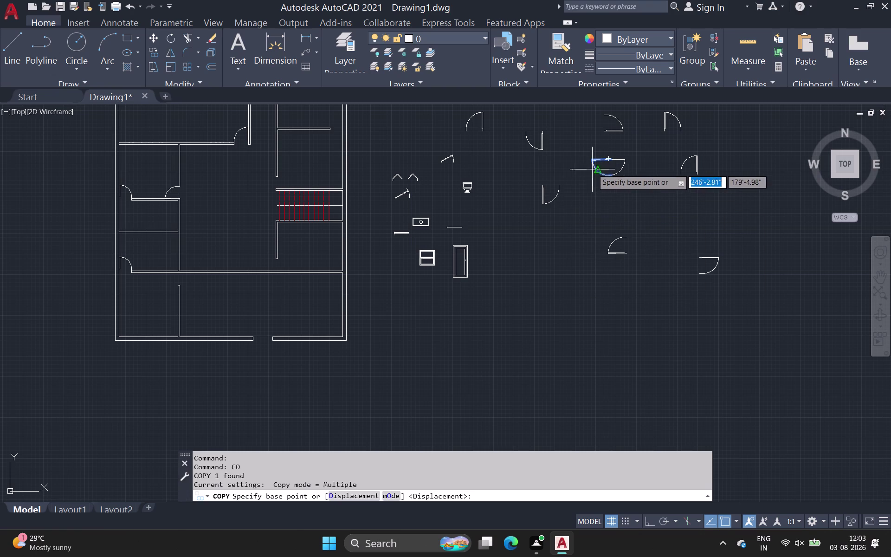
Pick a base point for the double-door copy, then cancel it.
click(595, 164)
scroll(up, 3)
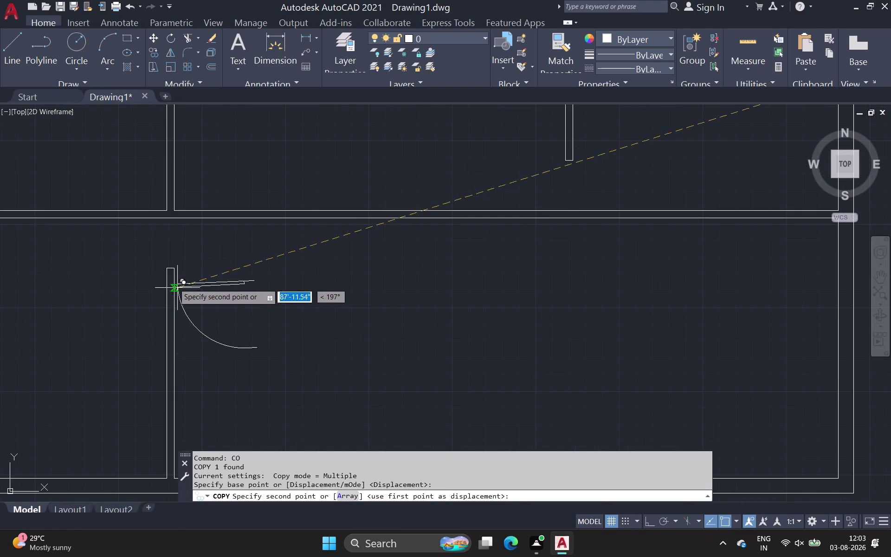
scroll(up, 3)
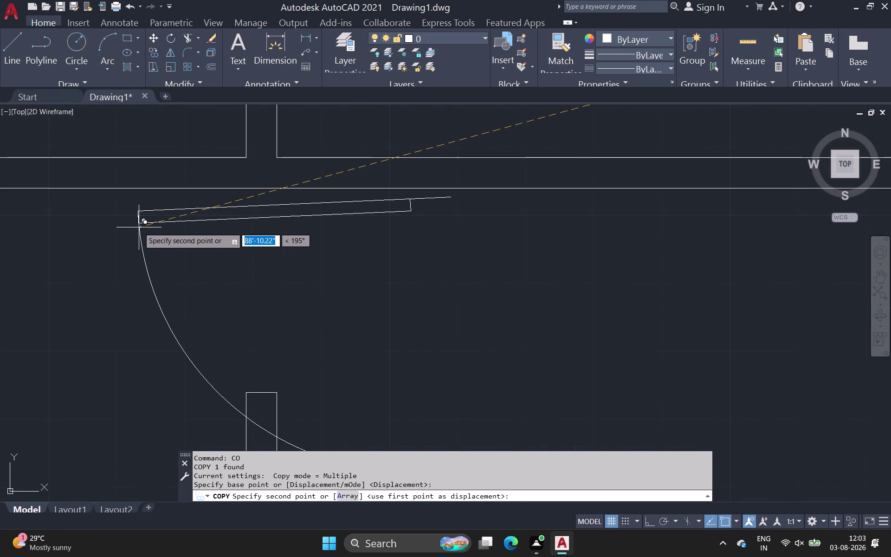
key(Escape)
Erase the mirrored door leaf beside the plan.
scroll(down, 3)
middle_drag(180, 316, 37, 295)
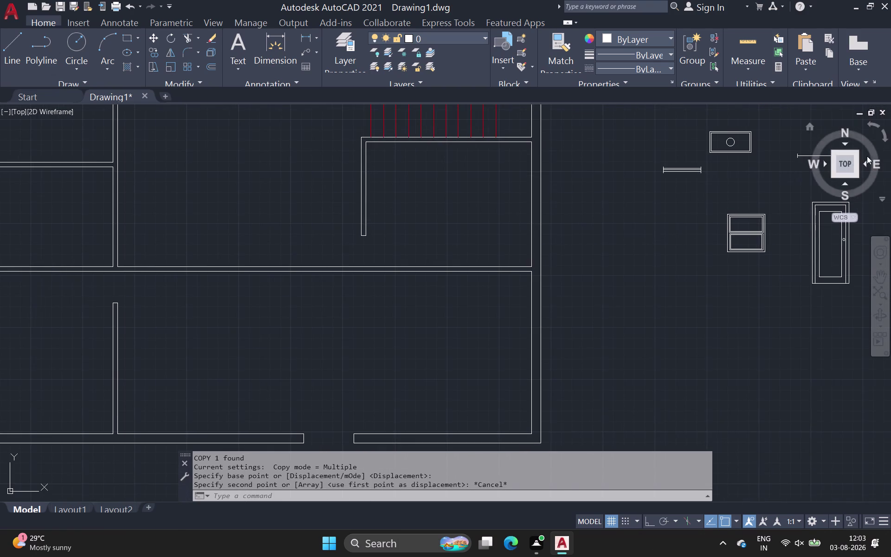
middle_drag(849, 164, 59, 277)
scroll(down, 3)
middle_drag(215, 213, 210, 322)
scroll(down, 3)
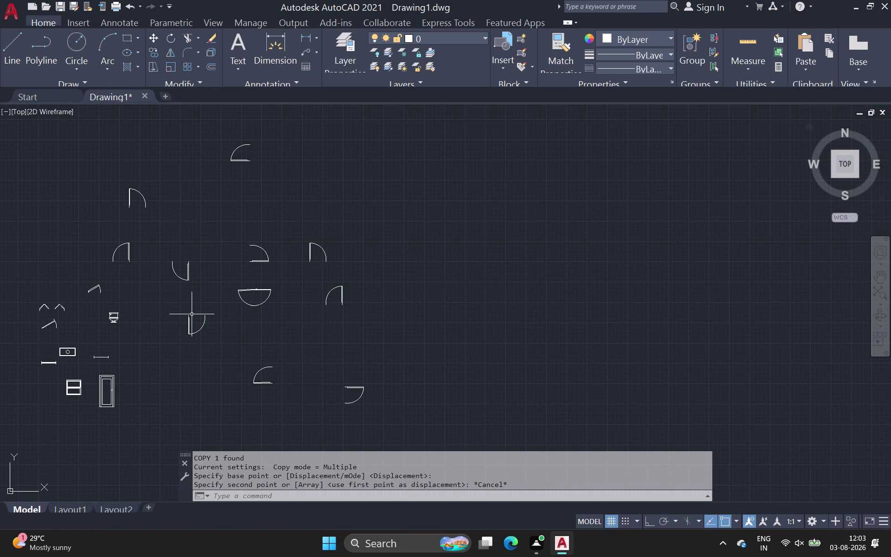
click(248, 290)
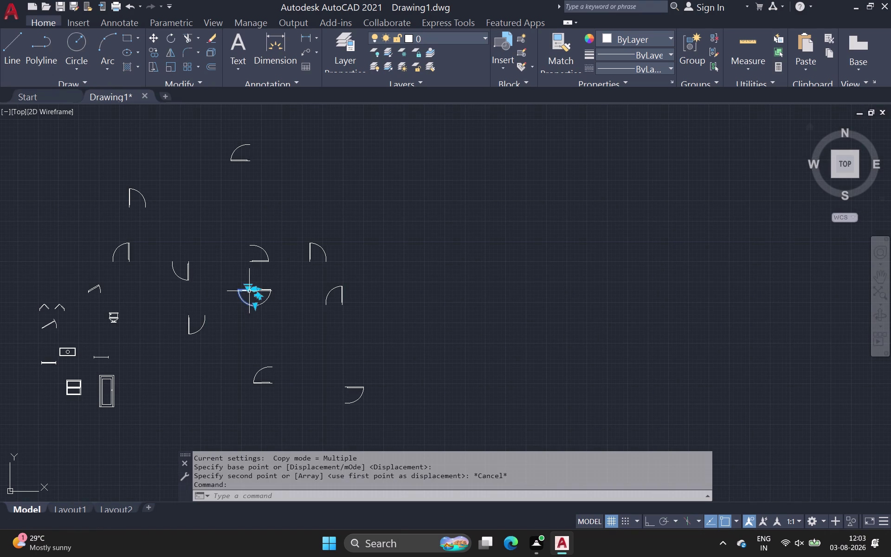
key(Delete)
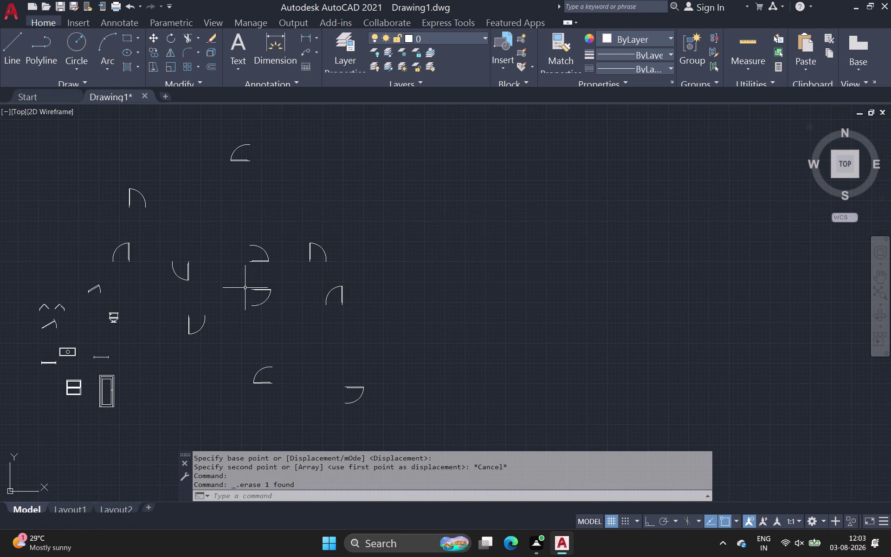
Frame the remaining single door swing in view.
scroll(up, 3)
scroll(up, 3)
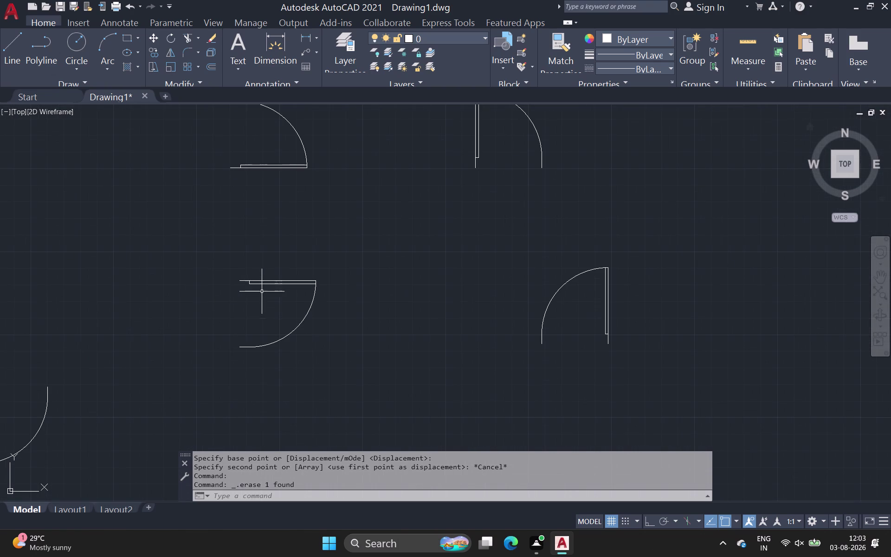
middle_drag(232, 272, 222, 237)
scroll(down, 3)
middle_drag(293, 292, 294, 280)
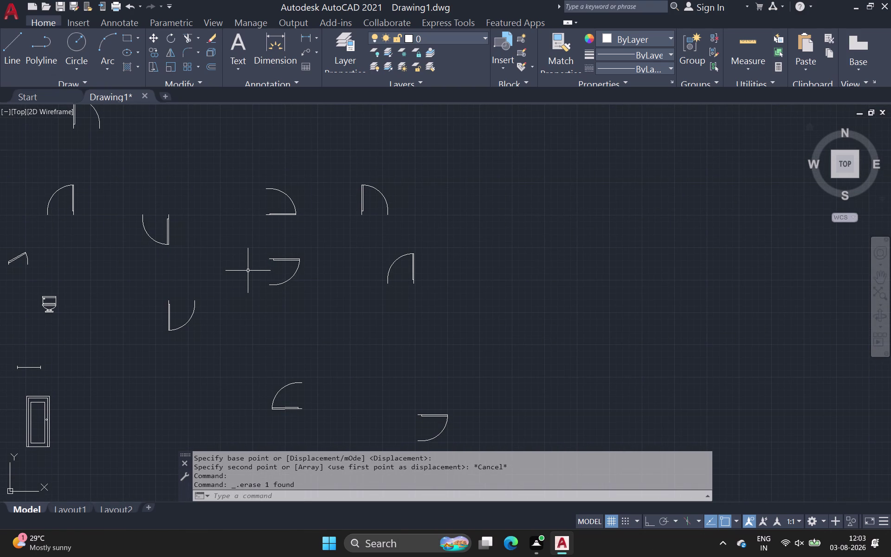
scroll(up, 3)
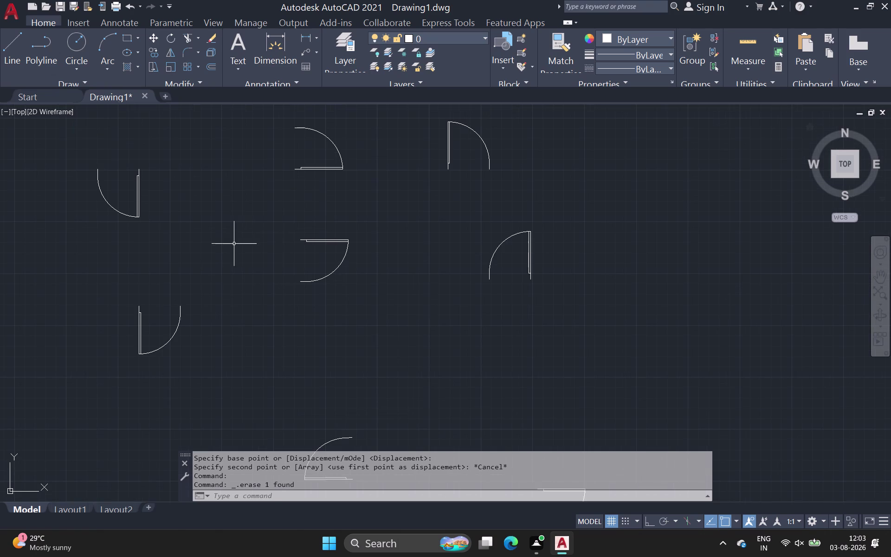
Mirror the door swing about a vertical line at its leaf end, keeping the original leaf.
click(283, 212)
click(368, 301)
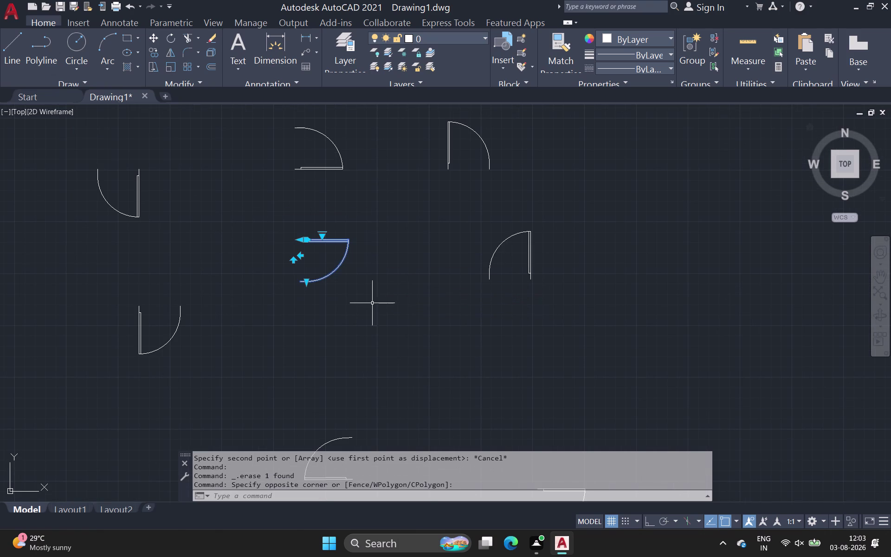
text(mi)
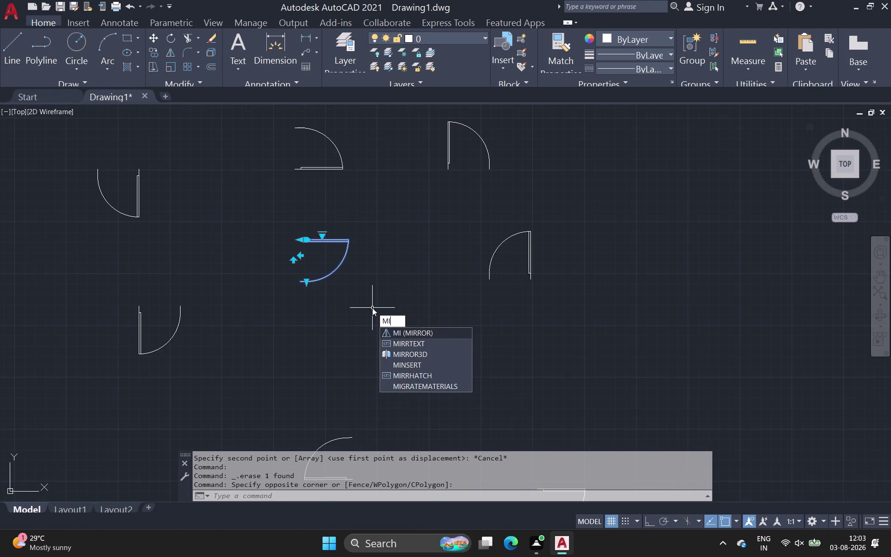
key(space)
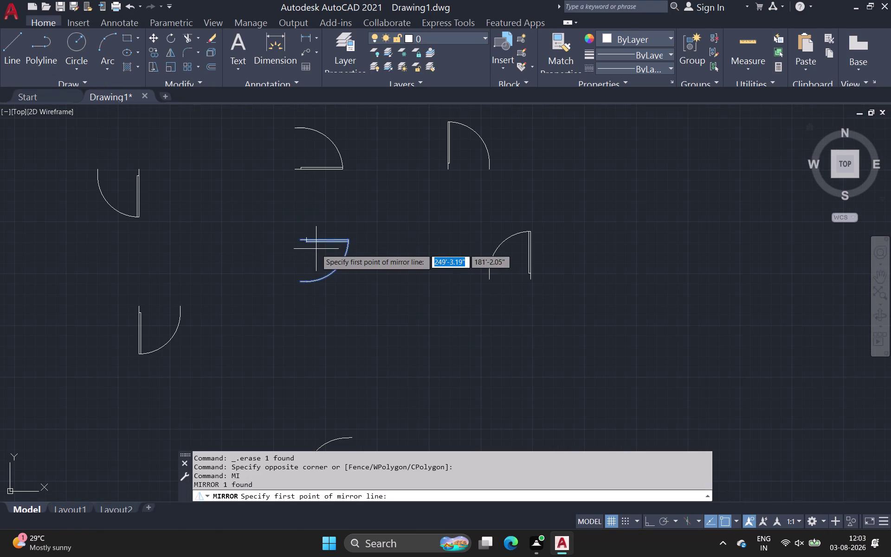
click(299, 240)
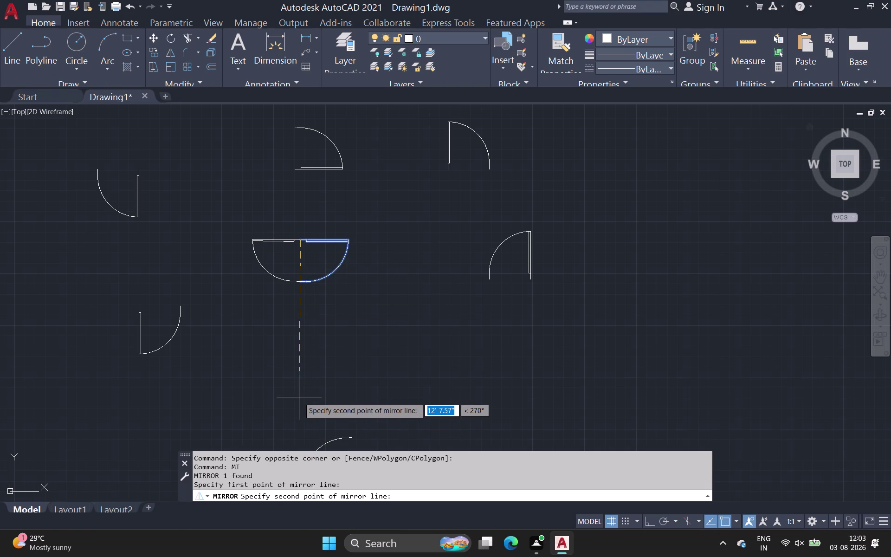
click(300, 421)
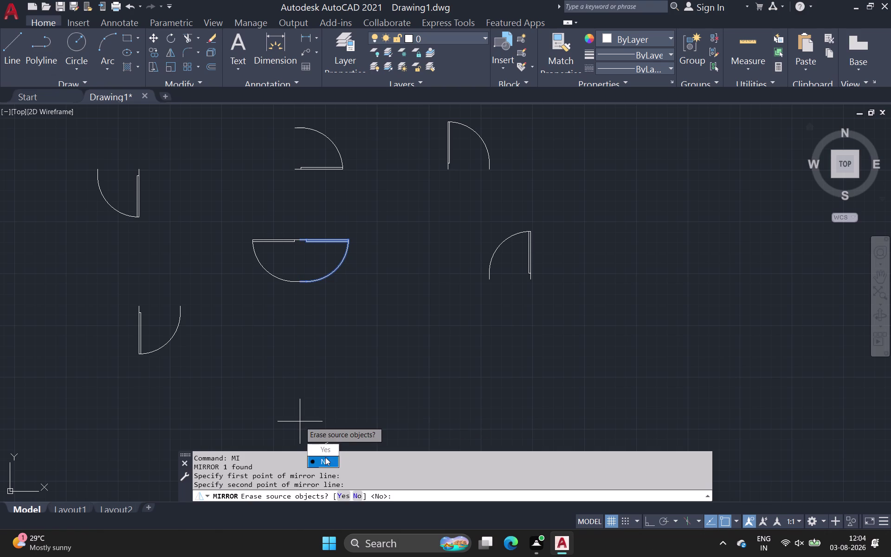
drag(326, 459, 299, 422)
click(284, 241)
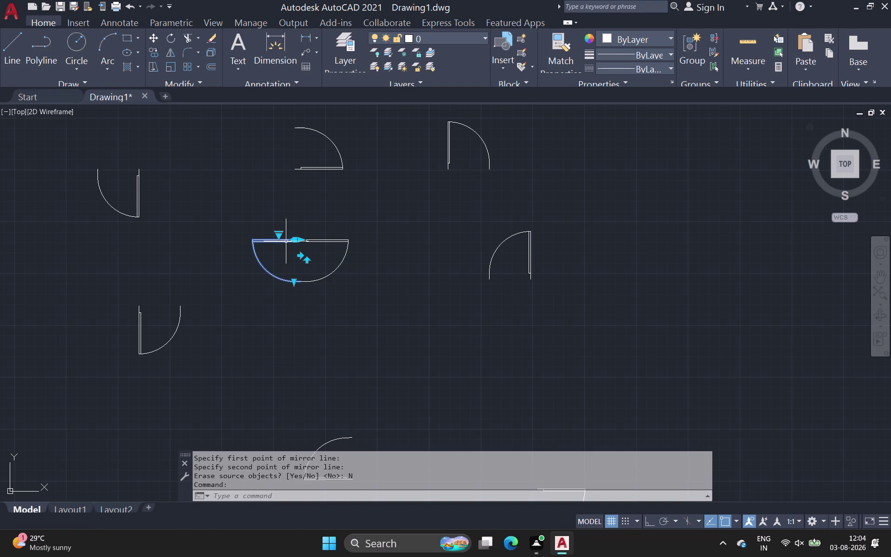
click(284, 246)
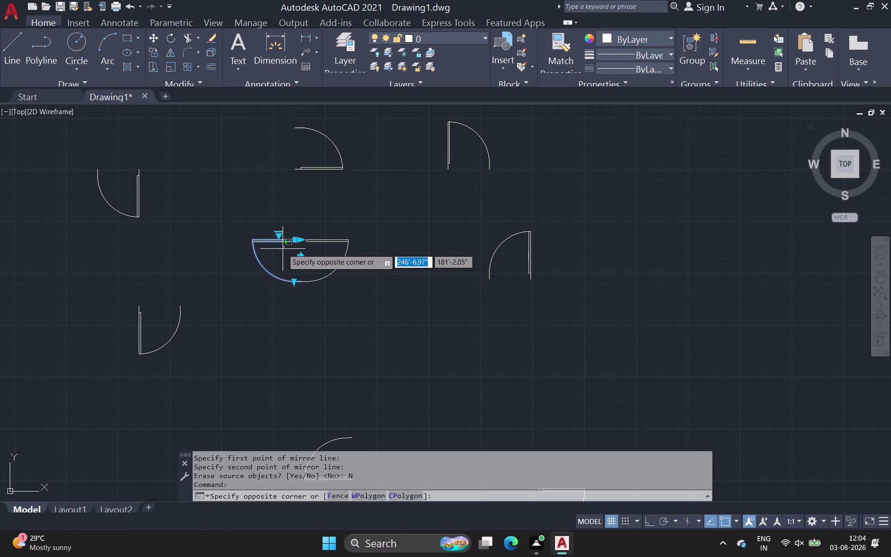
Copy the door swing into the floor-plan doorway, snapping it onto the wall line.
key(c)
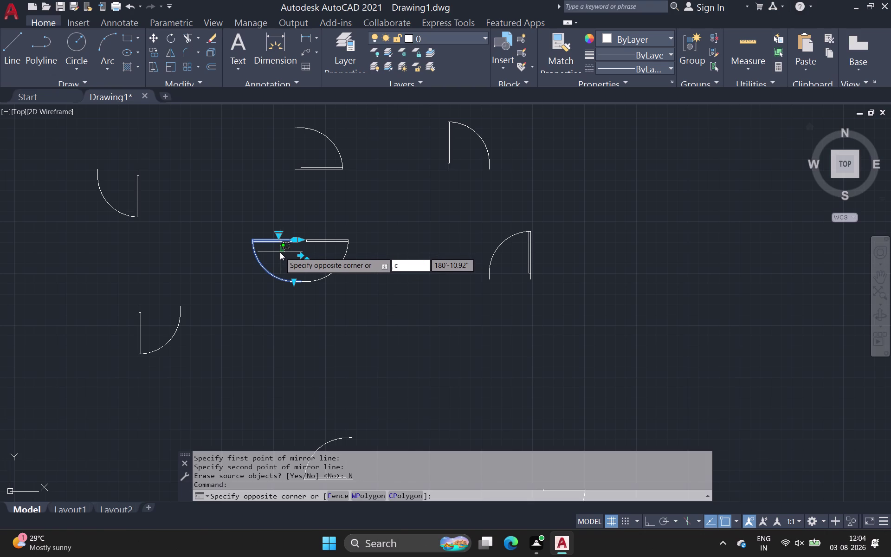
key(o)
key(Return)
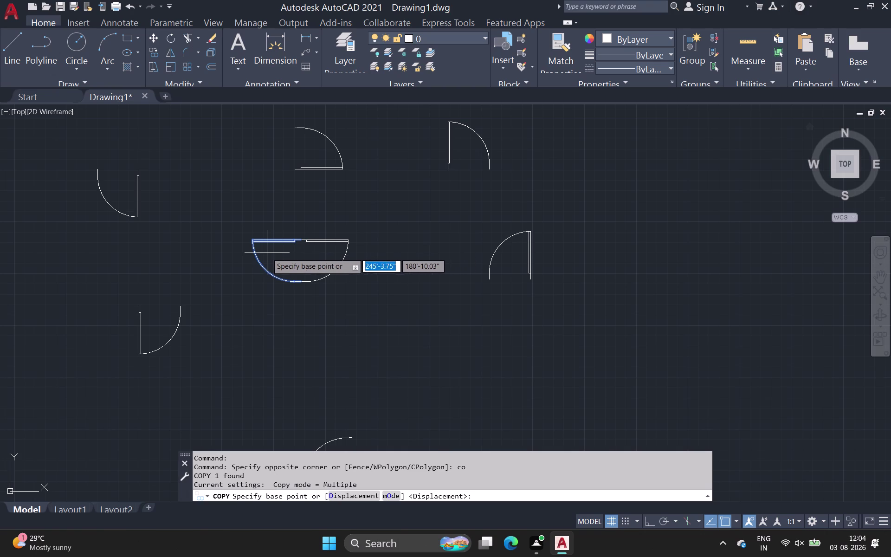
scroll(up, 3)
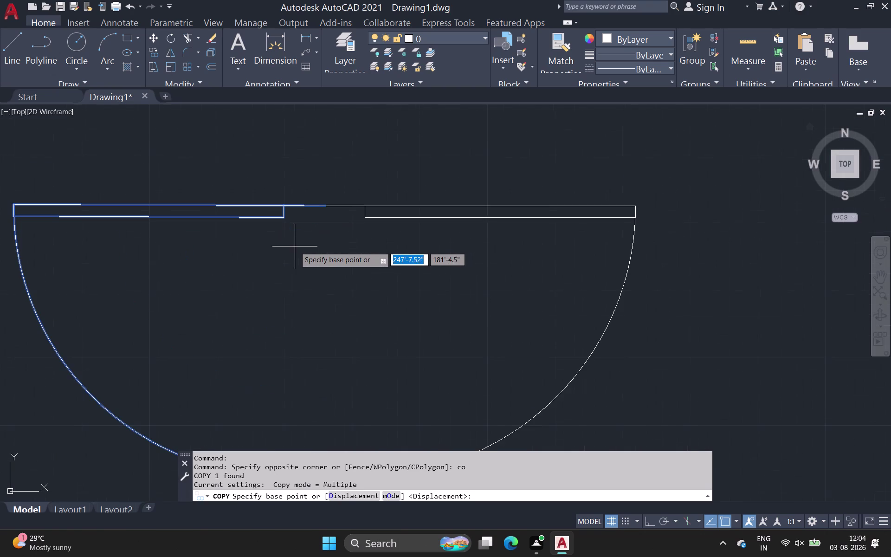
click(318, 204)
scroll(down, 3)
middle_drag(255, 291, 250, 299)
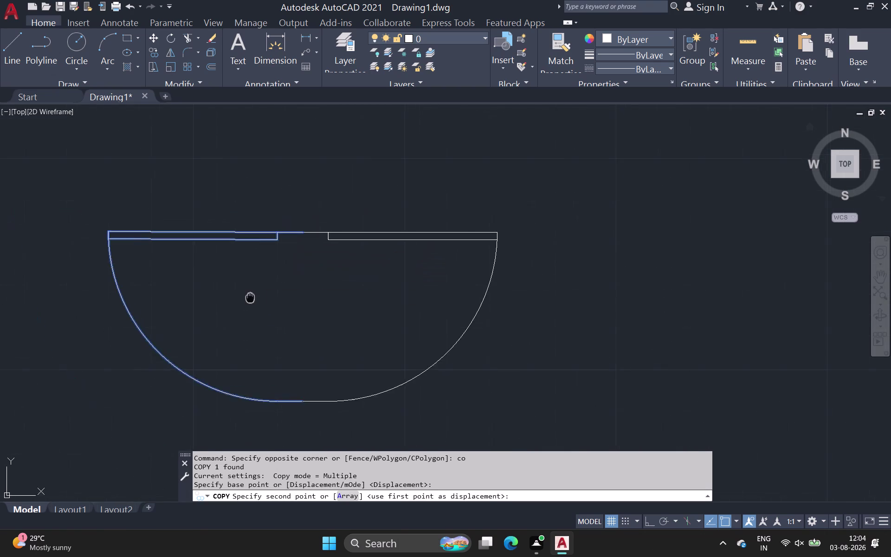
scroll(down, 3)
middle_drag(249, 299, 334, 175)
scroll(down, 3)
middle_drag(162, 355, 490, 108)
scroll(up, 3)
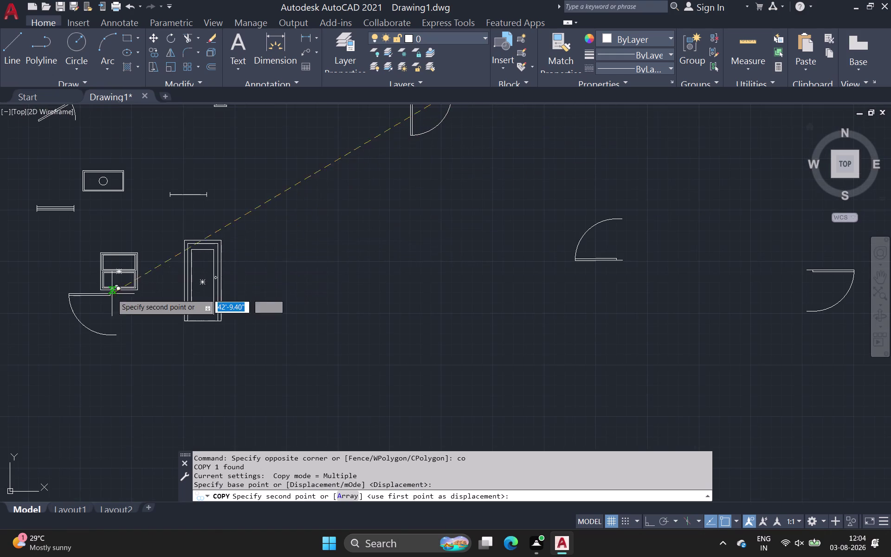
scroll(up, 3)
middle_drag(79, 269, 392, 158)
scroll(down, 3)
scroll(down, 3)
middle_drag(16, 256, 410, 167)
scroll(down, 3)
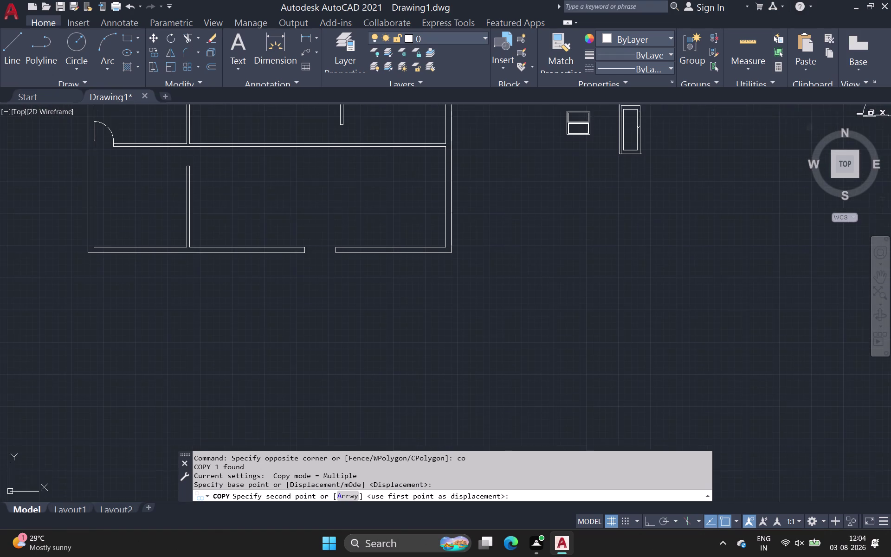
scroll(up, 3)
scroll(up, 3)
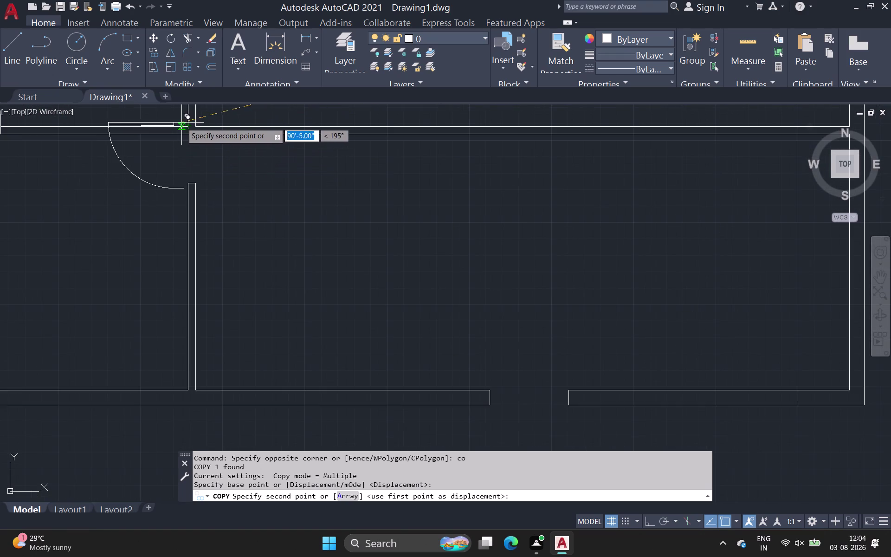
scroll(up, 3)
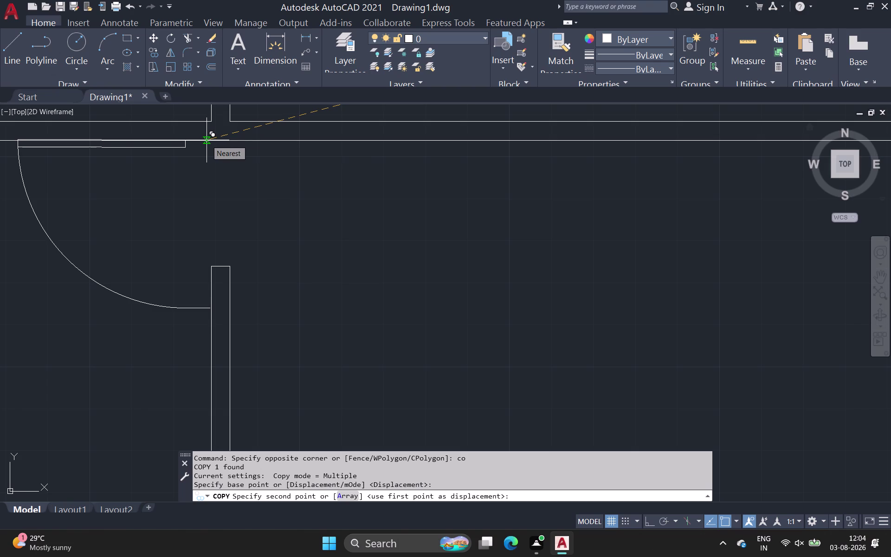
click(207, 141)
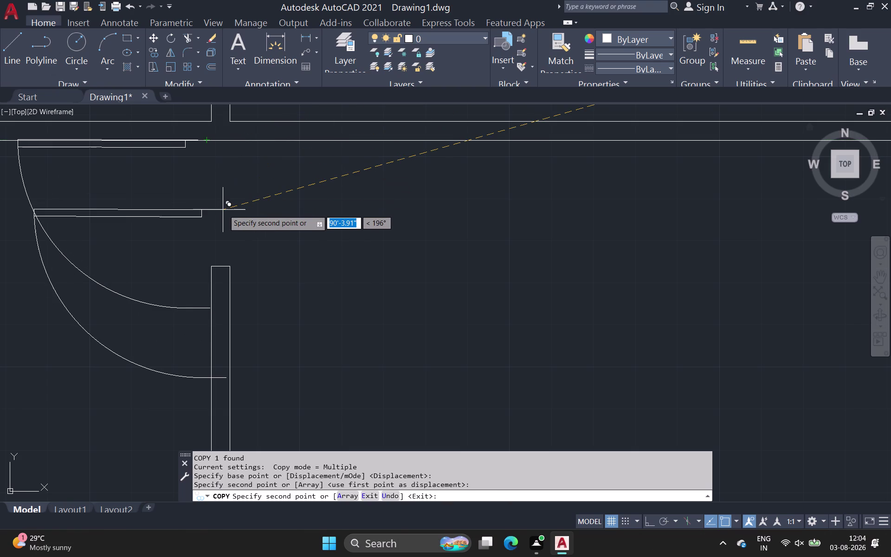
key(Escape)
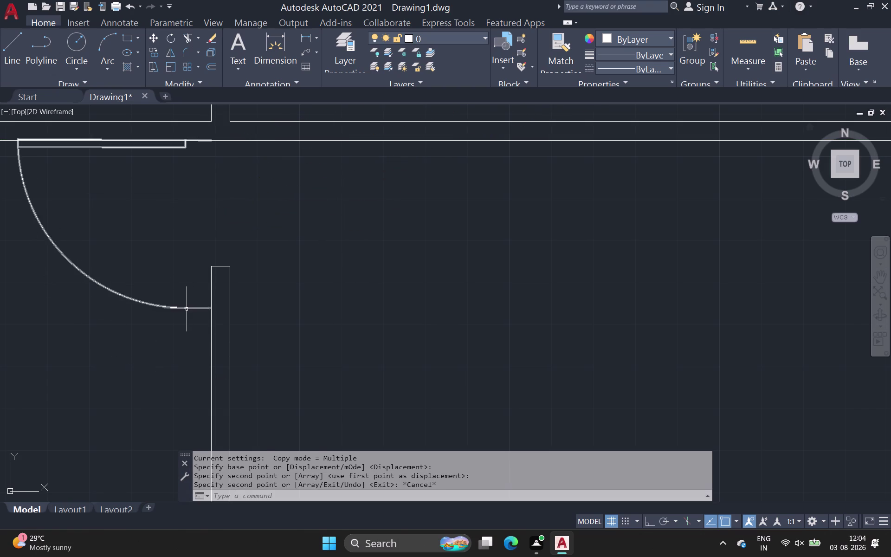
Grip-stretch the copied door swing's corner to the wall end.
click(187, 309)
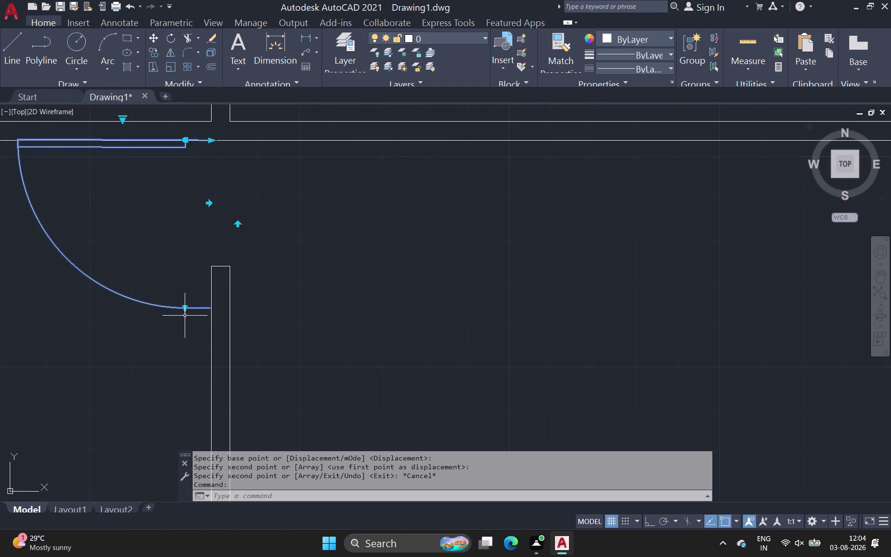
click(185, 309)
click(213, 266)
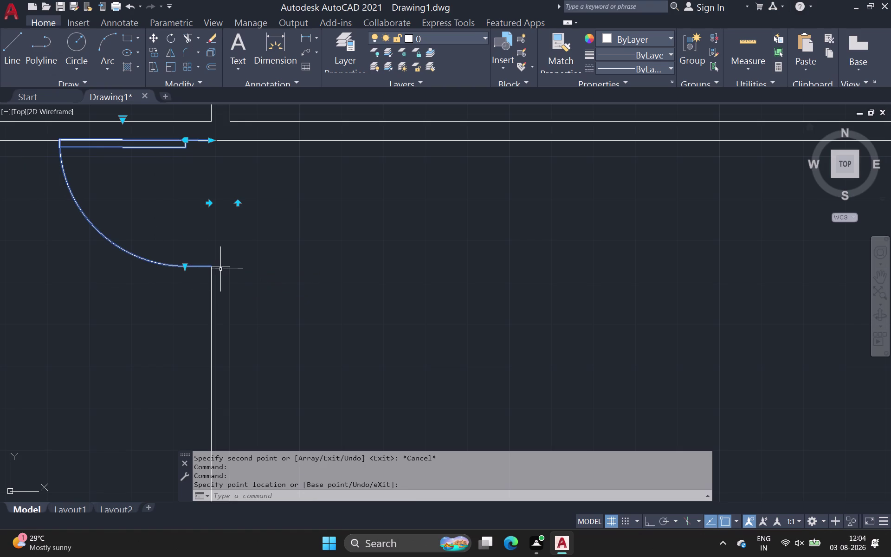
key(space)
scroll(down, 3)
middle_drag(258, 238, 237, 240)
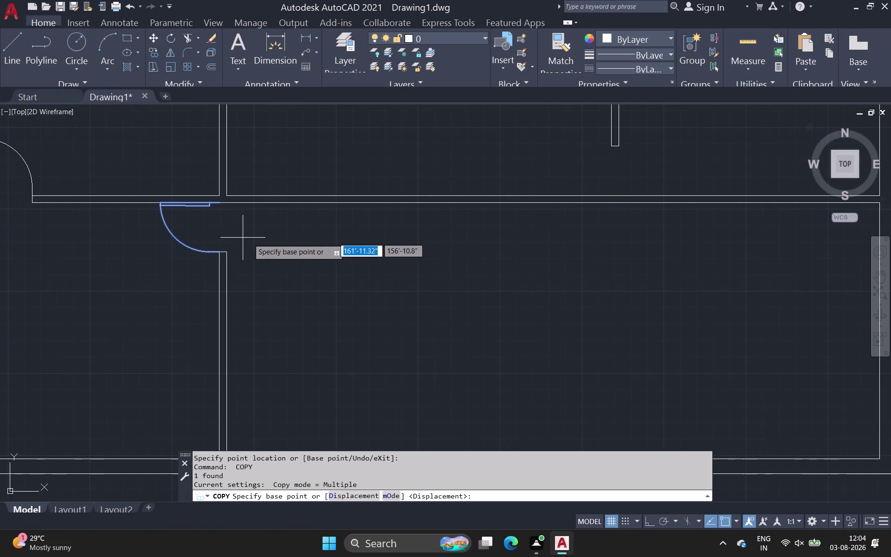
key(Escape)
scroll(down, 3)
middle_drag(269, 256, 194, 252)
scroll(down, 3)
middle_drag(255, 255, 132, 243)
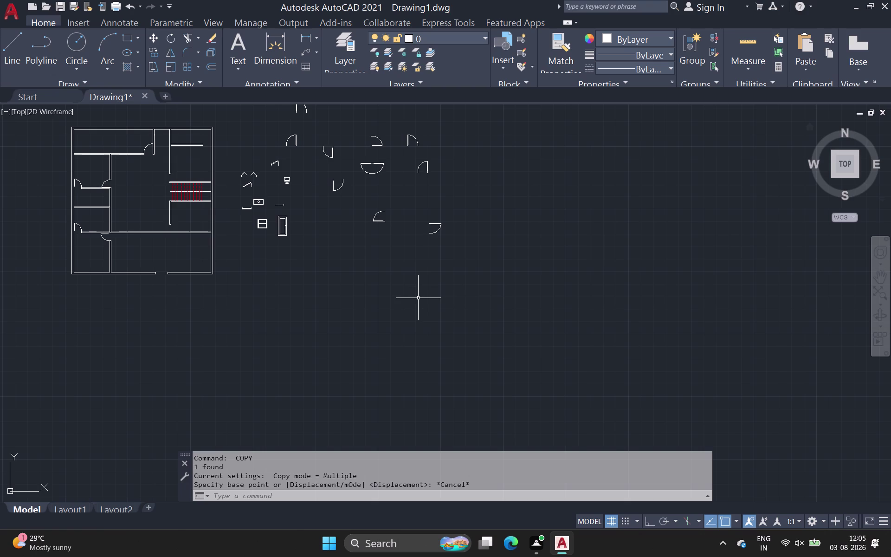
drag(399, 121, 398, 127)
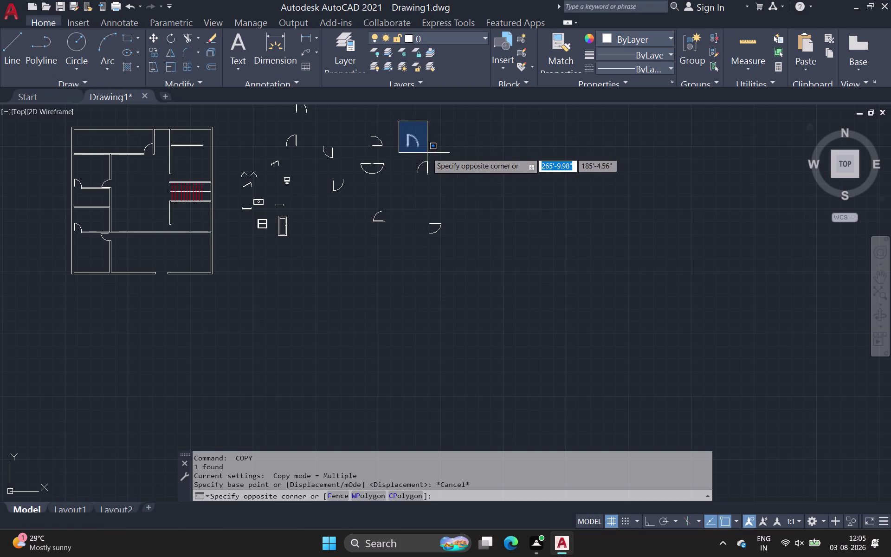
click(432, 158)
key(m)
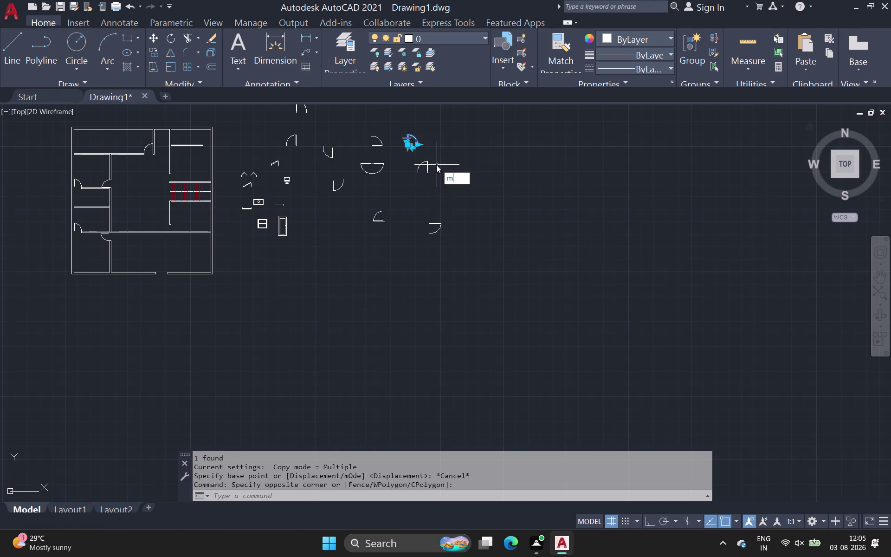
key(i)
key(space)
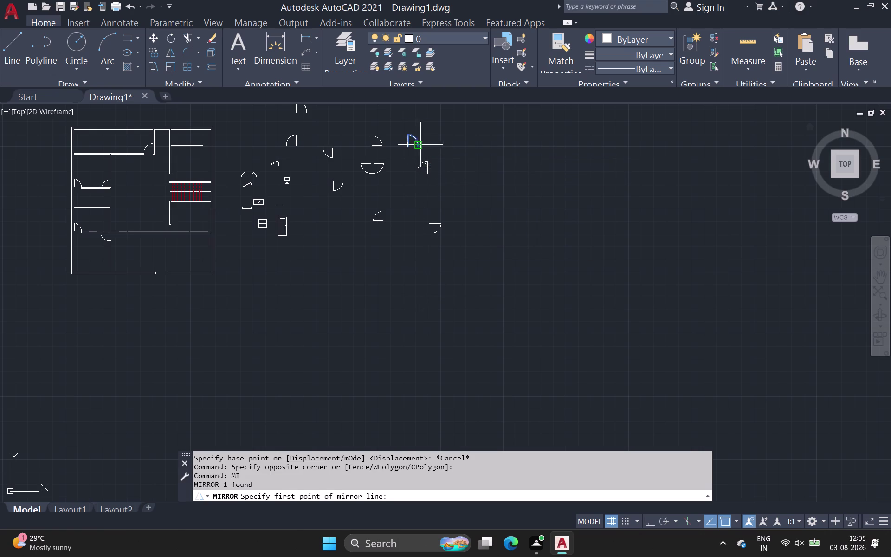
click(420, 144)
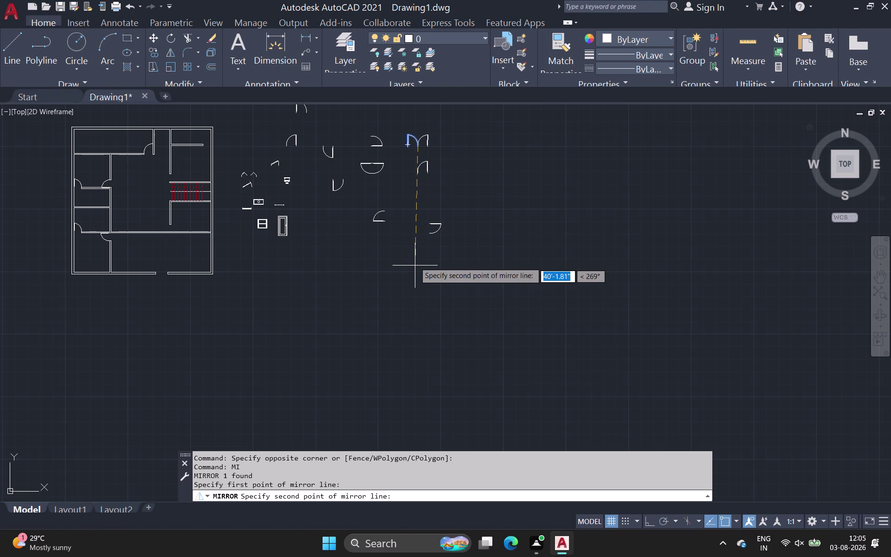
scroll(up, 3)
middle_drag(408, 300, 438, 548)
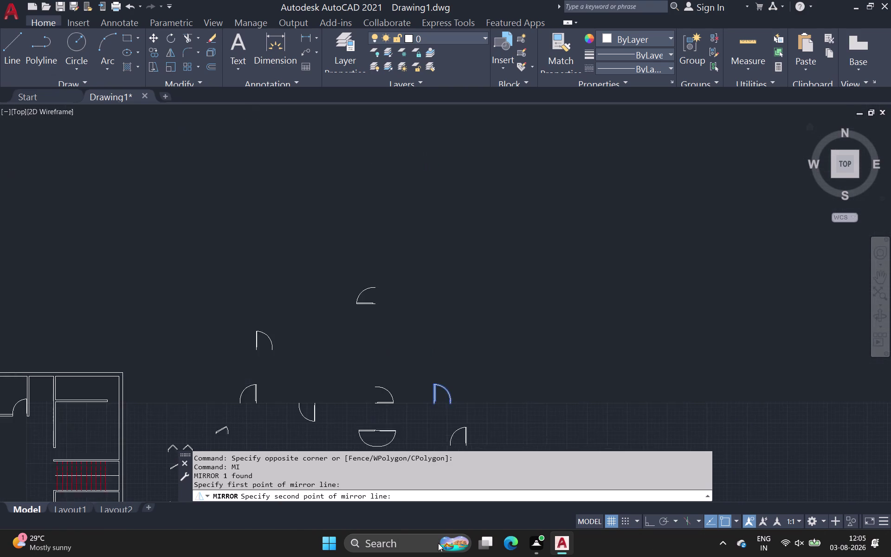
middle_drag(439, 547, 438, 535)
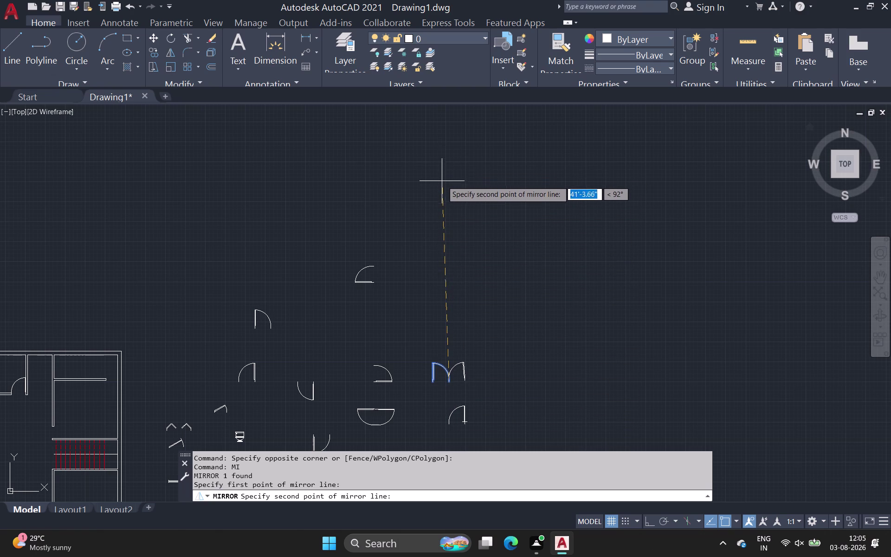
key(Escape)
scroll(up, 3)
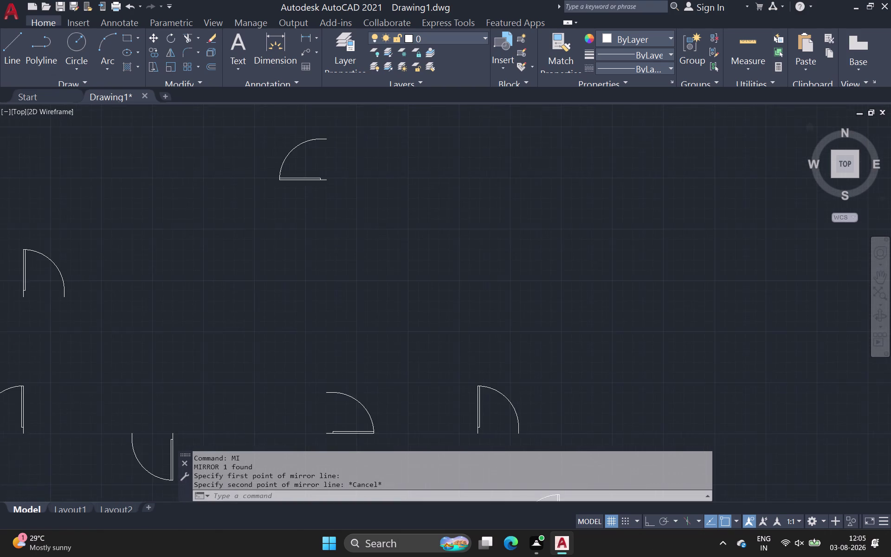
middle_drag(402, 347, 301, 219)
scroll(down, 3)
Mirror the spare door swing about a vertical line through its arc tip, keeping the original.
drag(331, 230, 344, 246)
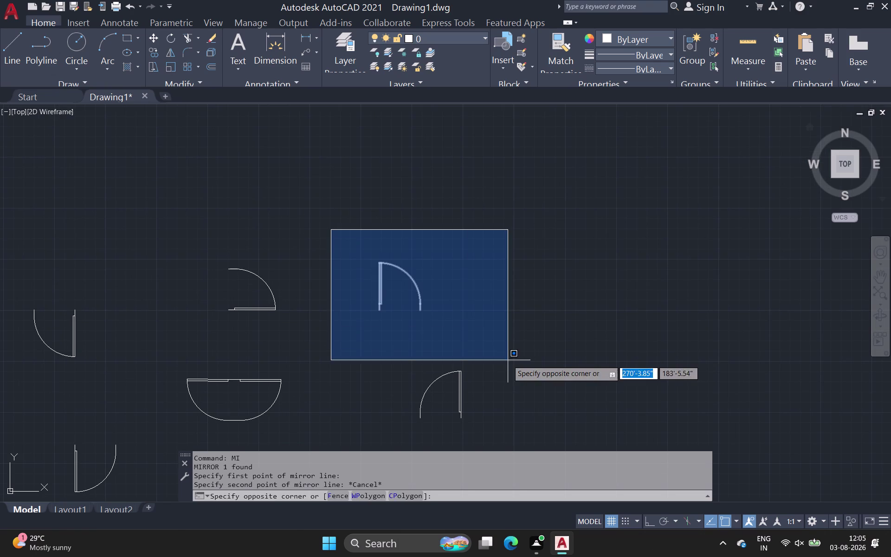
click(513, 340)
key(m)
key(i)
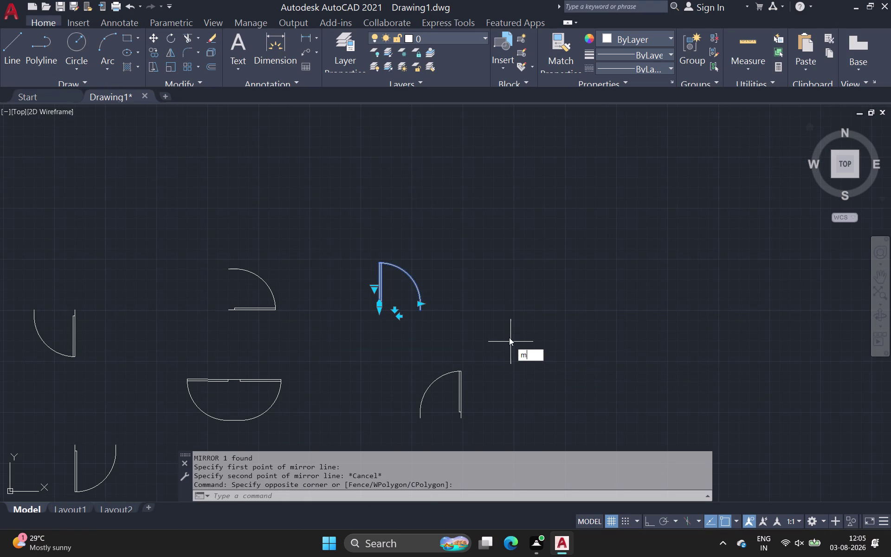
key(space)
scroll(up, 3)
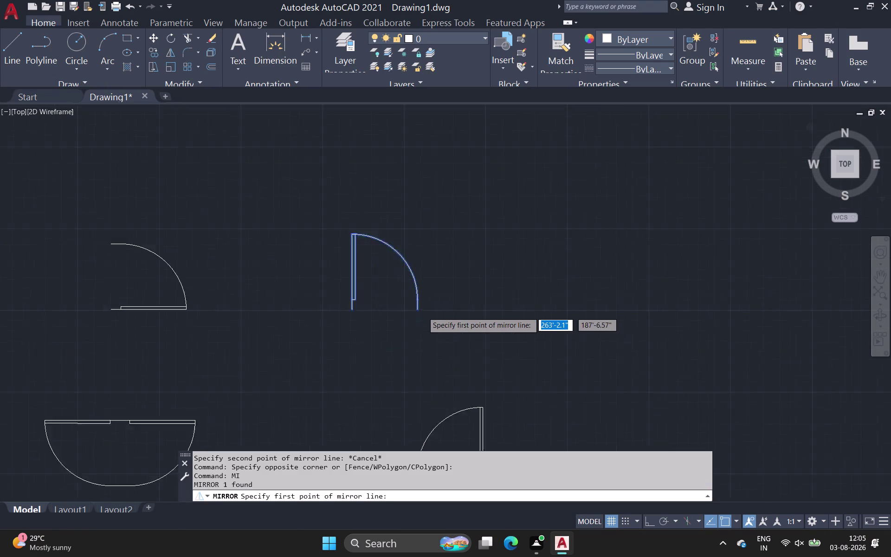
scroll(up, 3)
drag(395, 307, 395, 312)
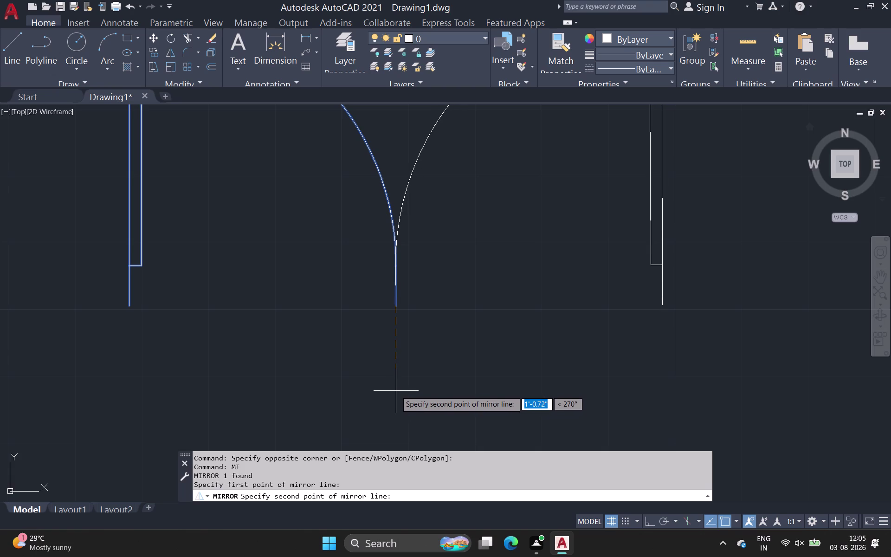
click(396, 391)
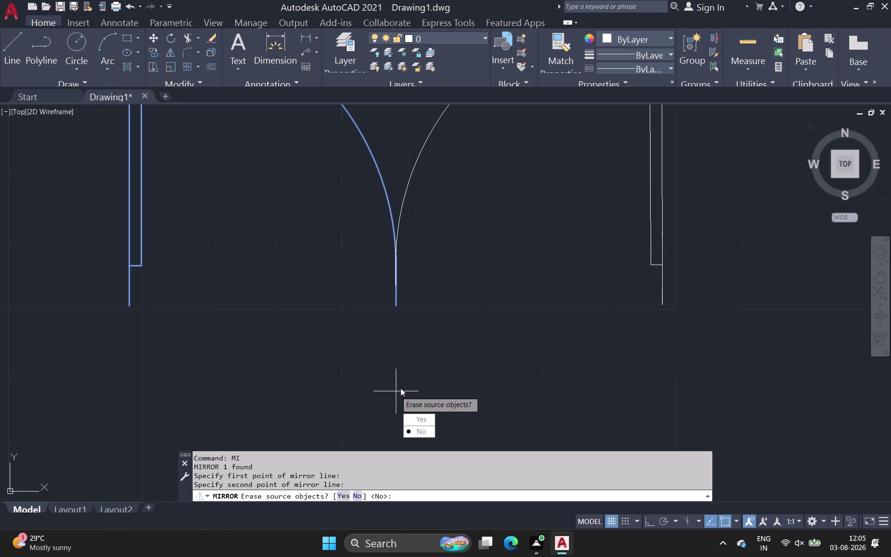
scroll(down, 3)
middle_drag(401, 388, 403, 383)
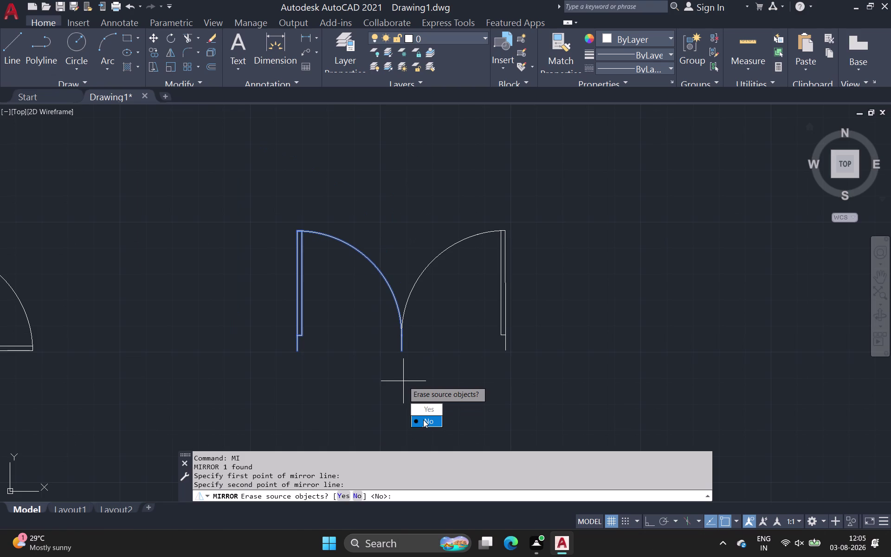
drag(424, 419, 401, 388)
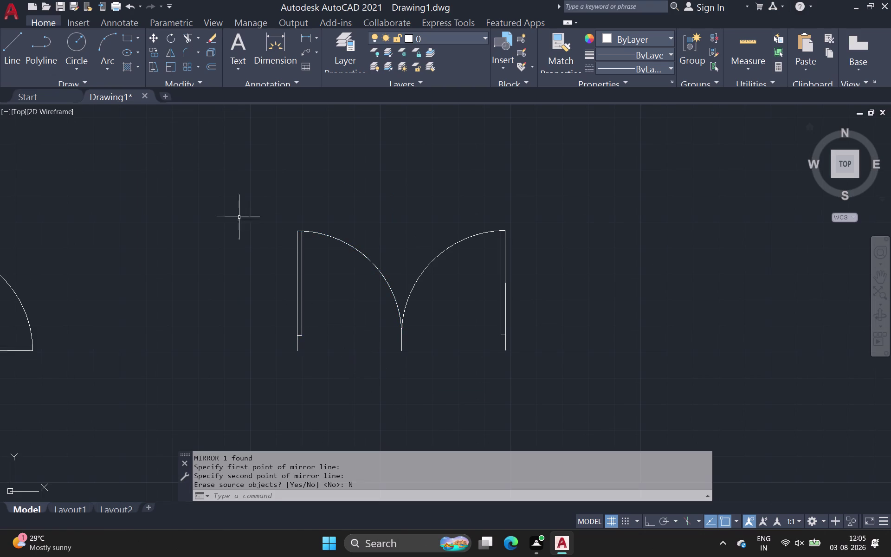
drag(237, 195, 240, 213)
click(640, 439)
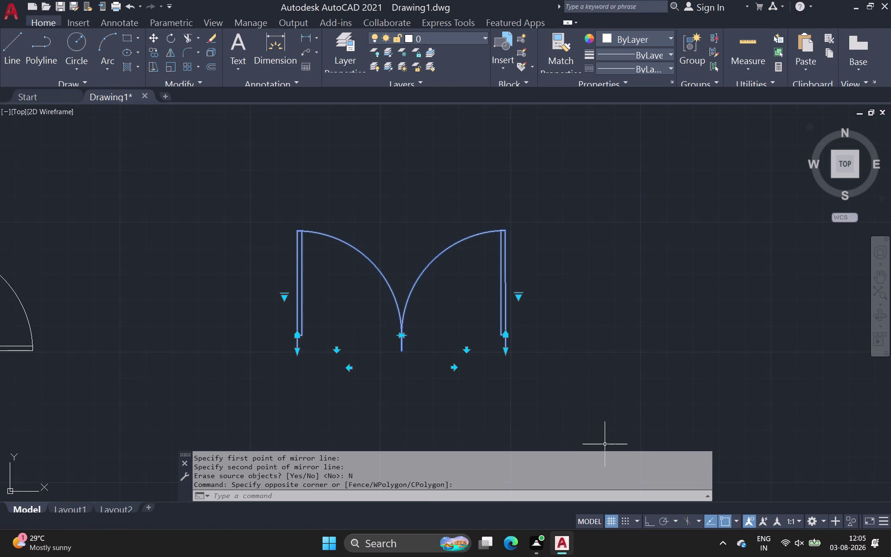
Start copying the double door pair from its corner base point.
key(c)
key(o)
key(Return)
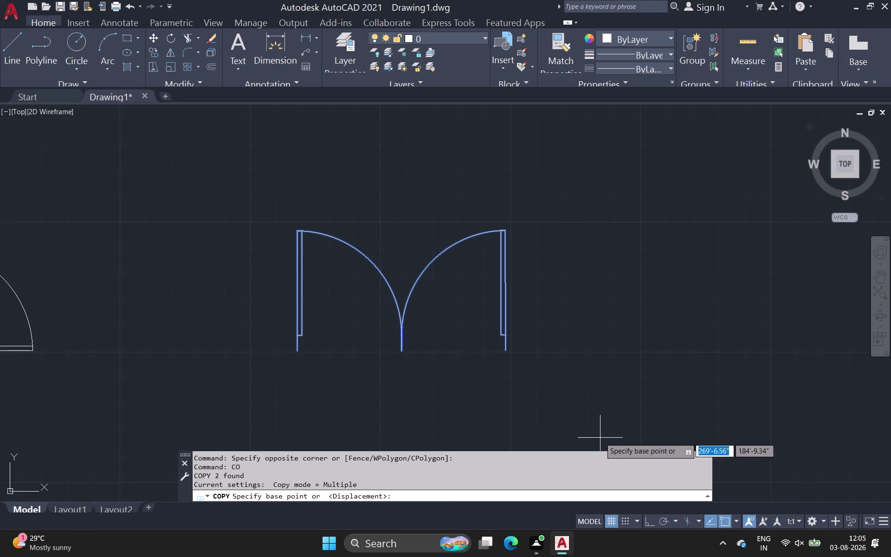
scroll(up, 3)
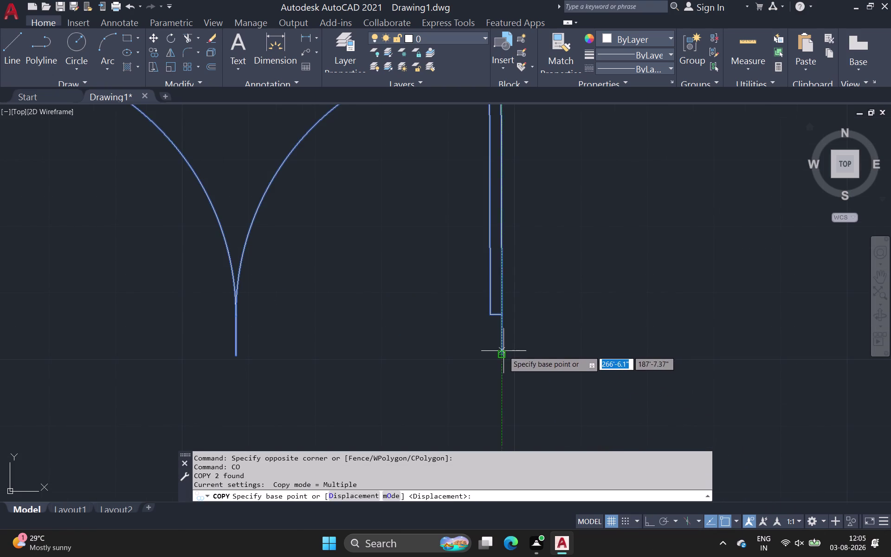
click(503, 352)
scroll(down, 3)
middle_drag(496, 368, 563, 308)
scroll(down, 3)
middle_drag(332, 414, 500, 318)
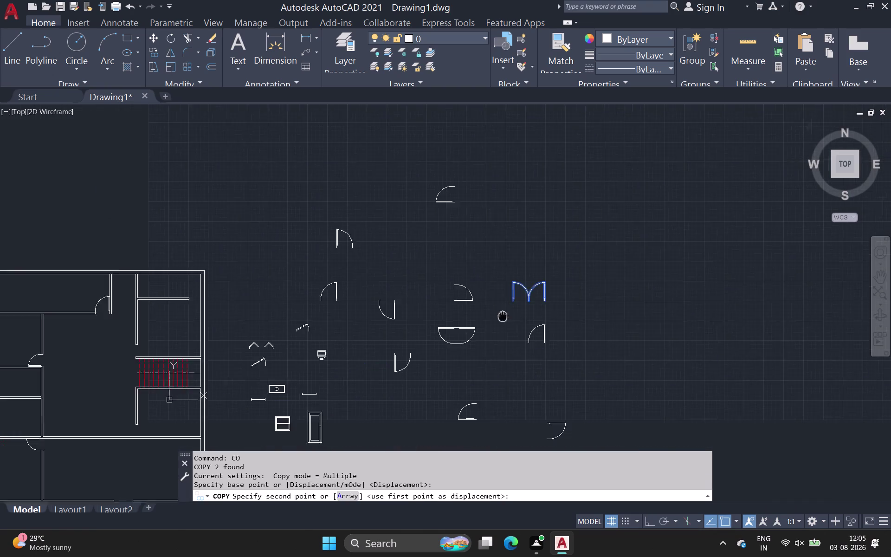
middle_drag(500, 318, 563, 308)
middle_drag(174, 492, 221, 338)
scroll(down, 3)
scroll(up, 3)
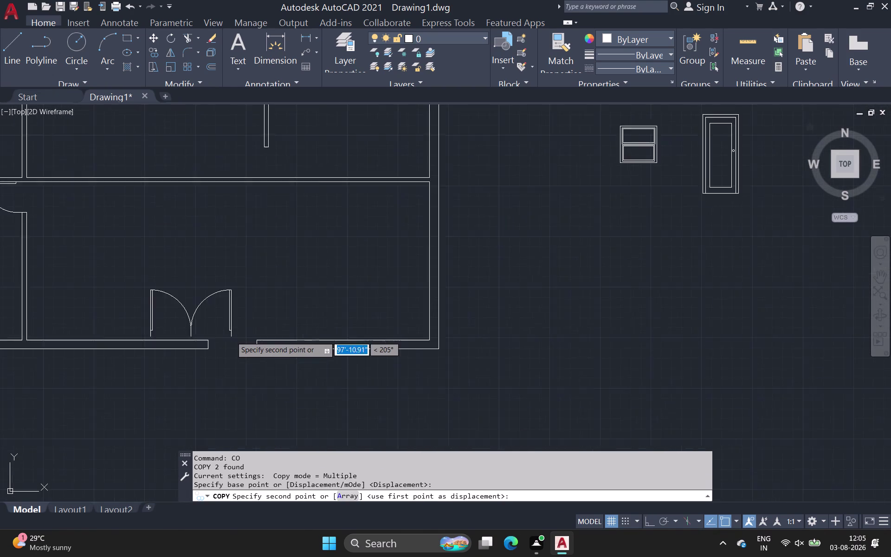
scroll(up, 3)
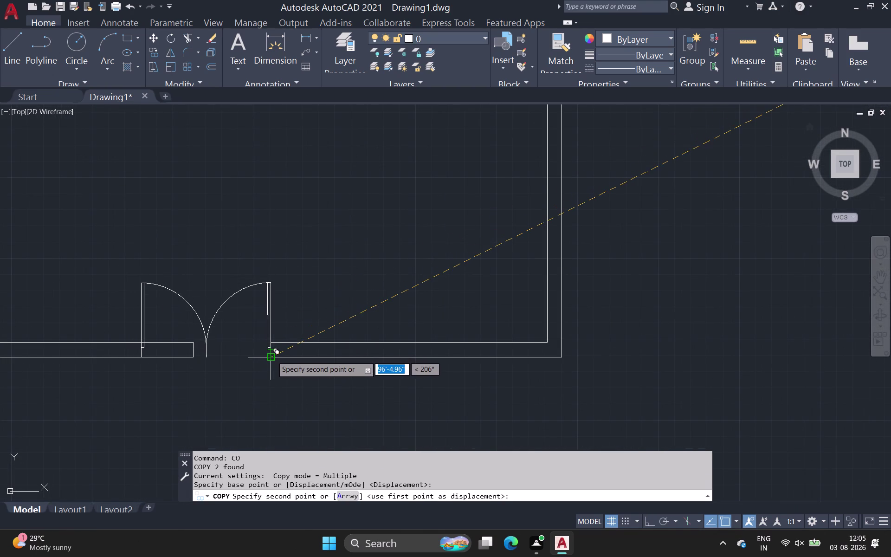
scroll(down, 3)
middle_drag(272, 356, 281, 327)
scroll(up, 3)
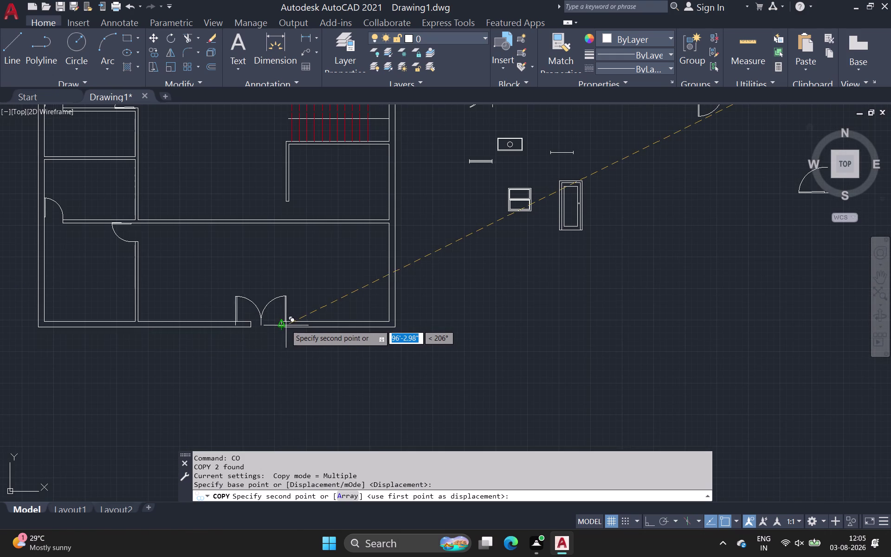
scroll(up, 3)
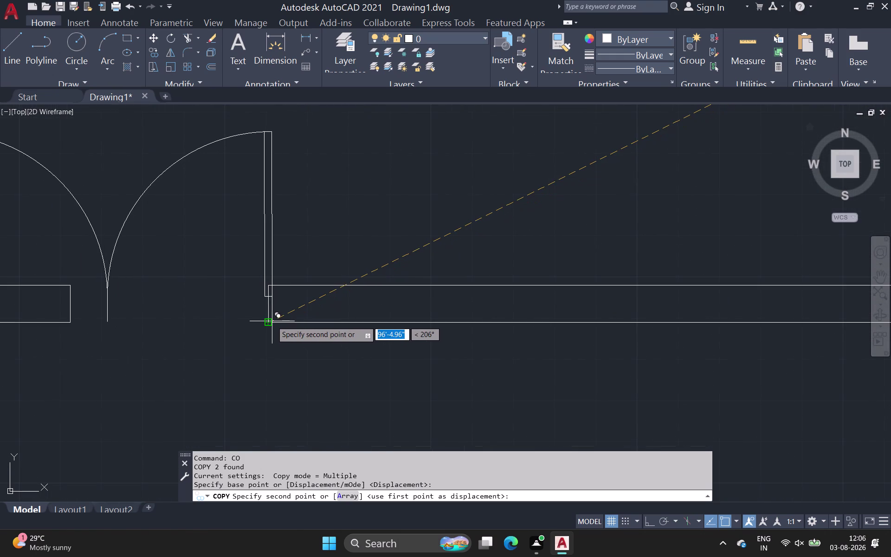
scroll(up, 3)
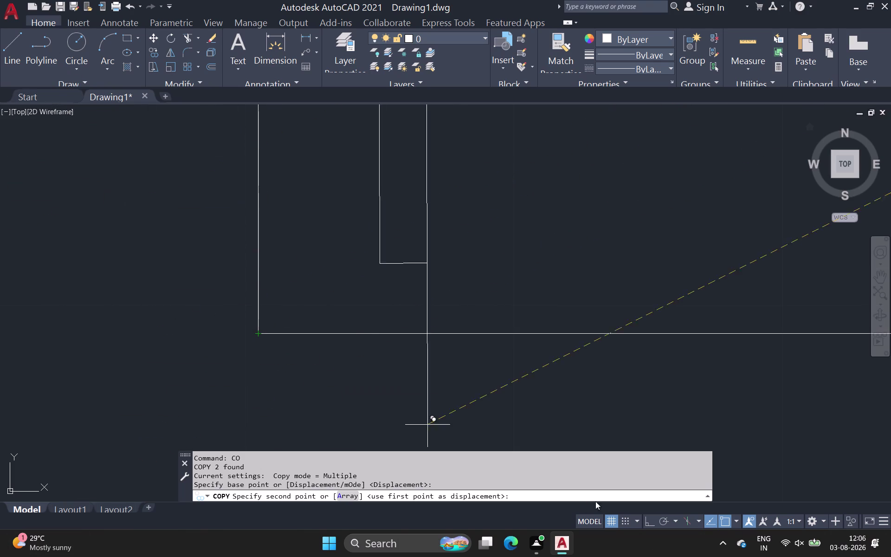
Place the door pair copy in the front wall opening and end the copy.
click(257, 313)
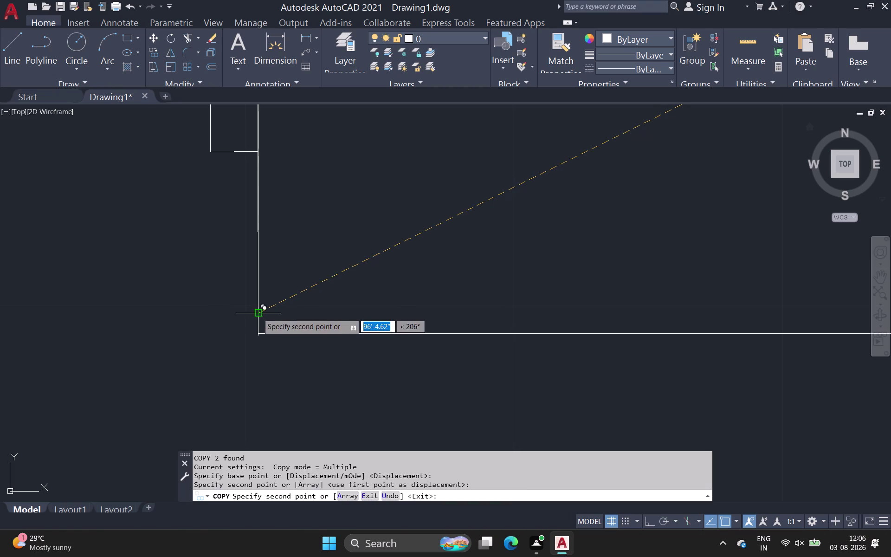
scroll(down, 3)
middle_drag(332, 297, 381, 289)
scroll(up, 3)
scroll(down, 3)
middle_drag(385, 289, 411, 284)
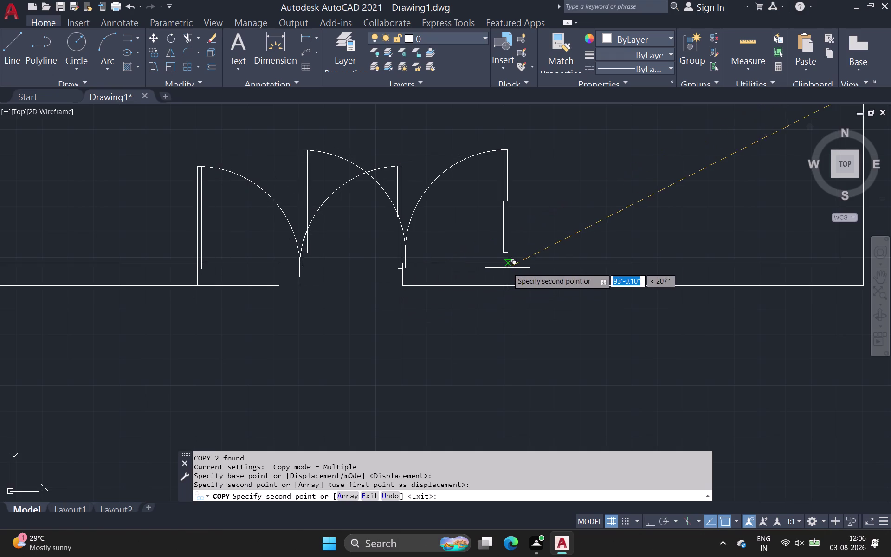
key(Escape)
scroll(down, 3)
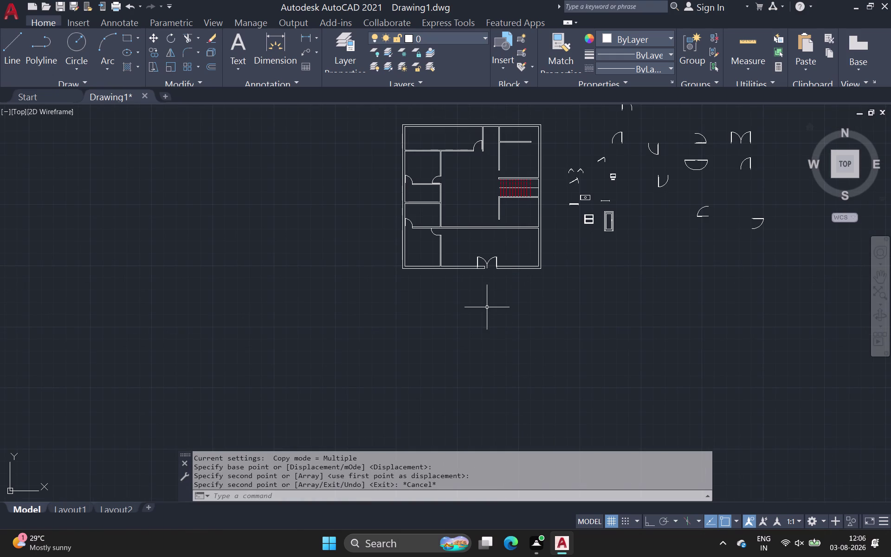
Start a line at the front wall corner by the double door's left jamb.
scroll(up, 3)
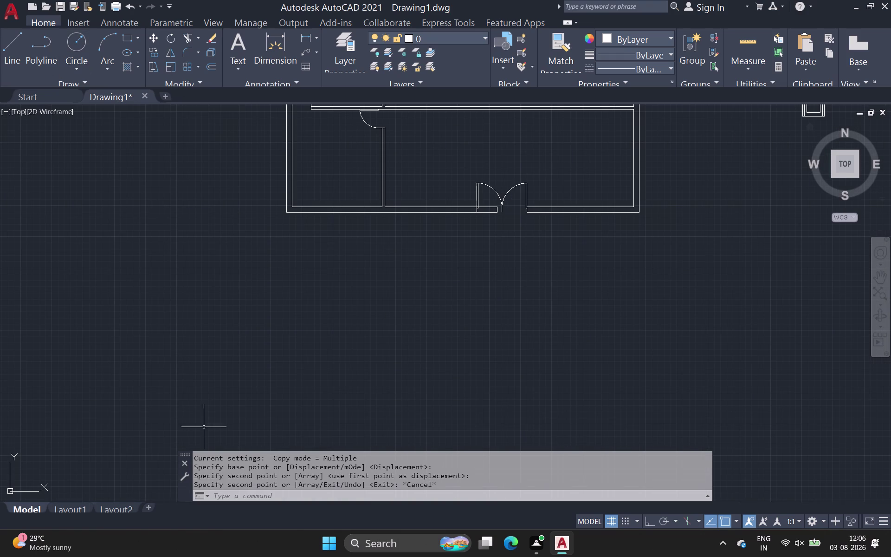
click(13, 45)
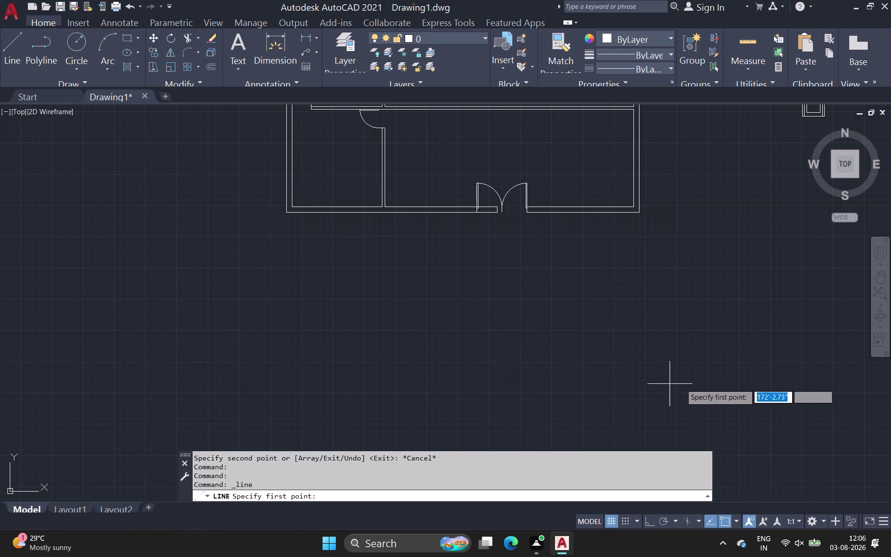
scroll(up, 3)
middle_drag(572, 184, 456, 256)
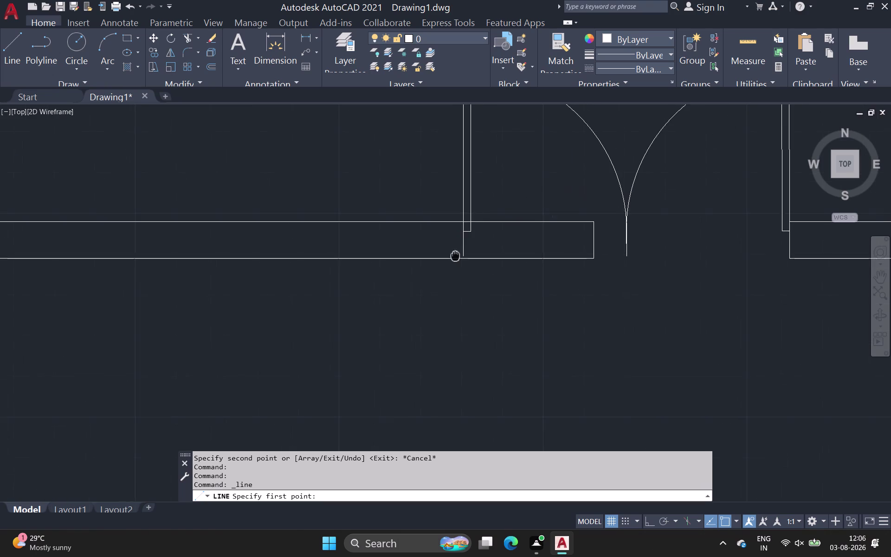
middle_drag(455, 255, 456, 252)
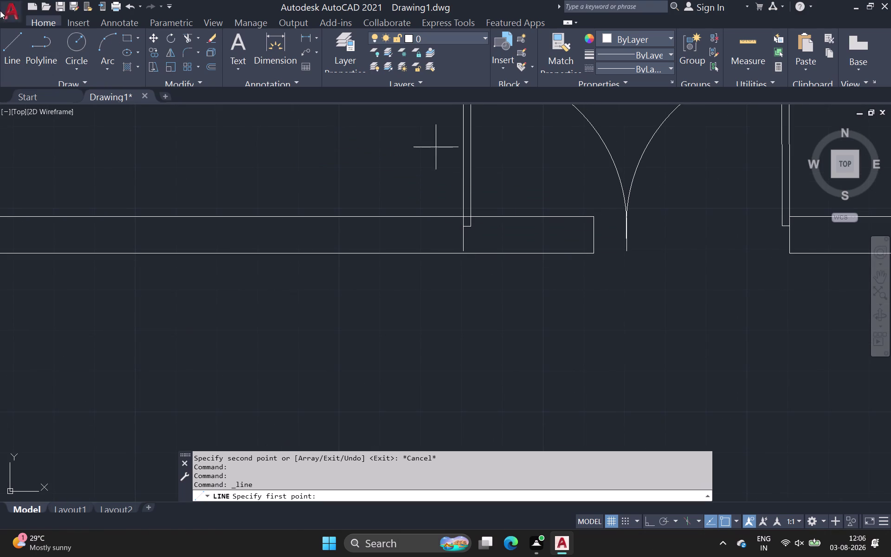
drag(3, 55, 7, 55)
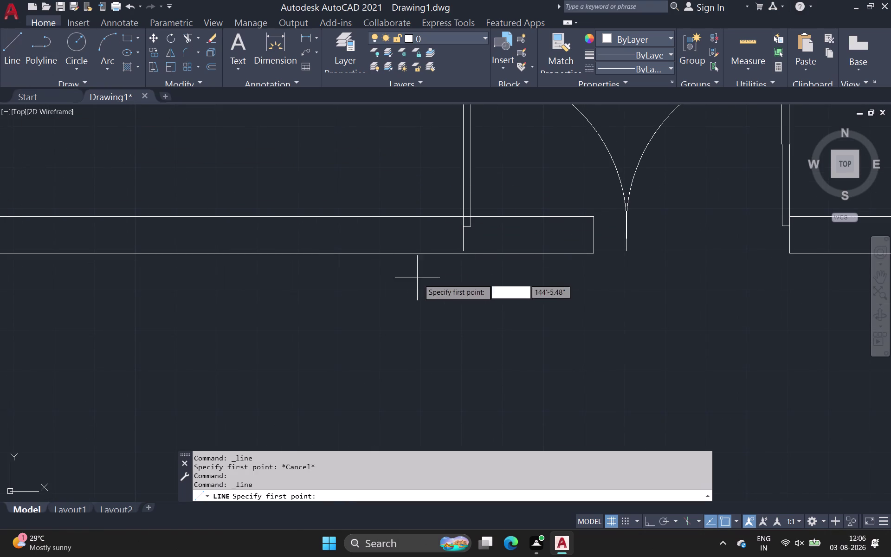
scroll(up, 3)
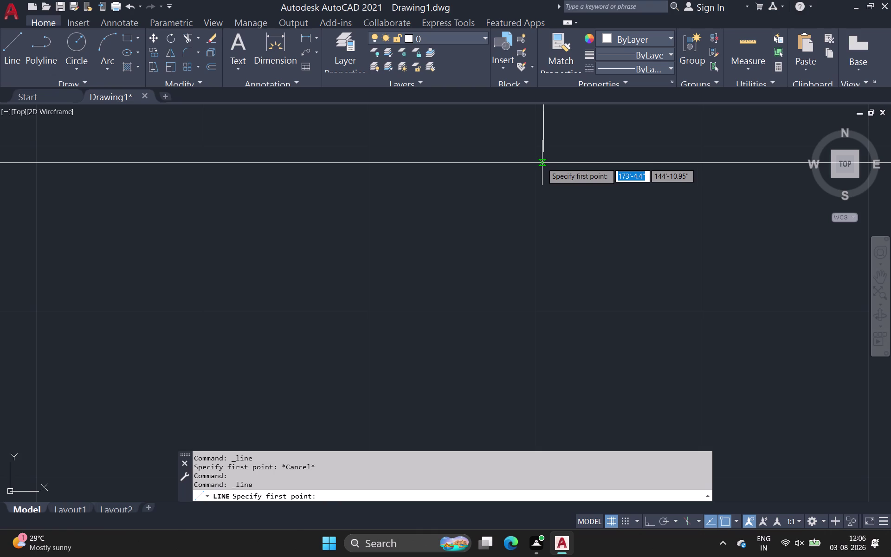
click(544, 164)
Finish the short vertical line across the wall and bring the double door into view.
middle_drag(542, 125, 519, 202)
scroll(down, 3)
click(519, 132)
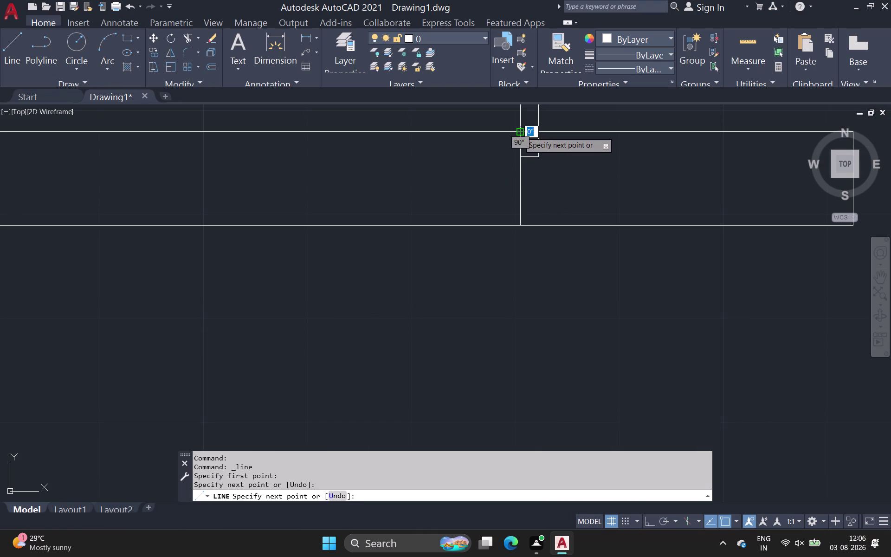
key(space)
middle_drag(559, 247, 293, 263)
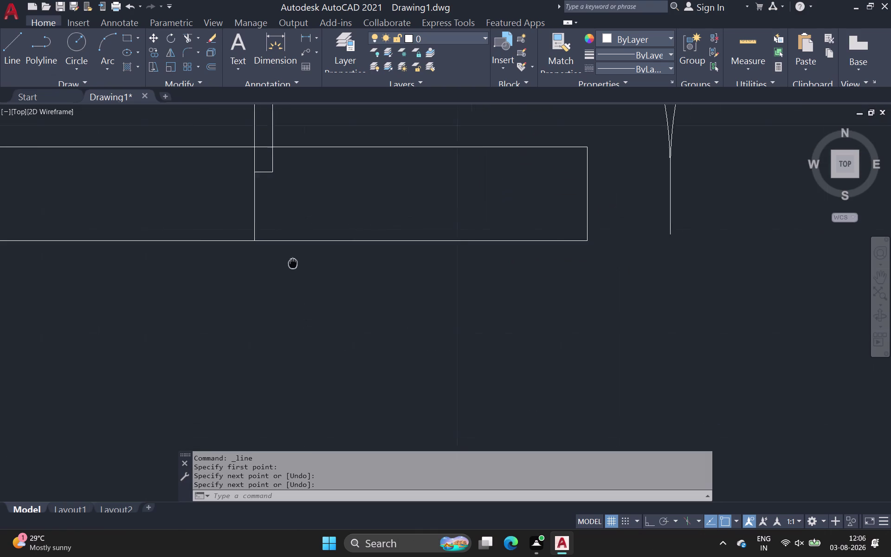
middle_drag(293, 262, 291, 263)
scroll(down, 3)
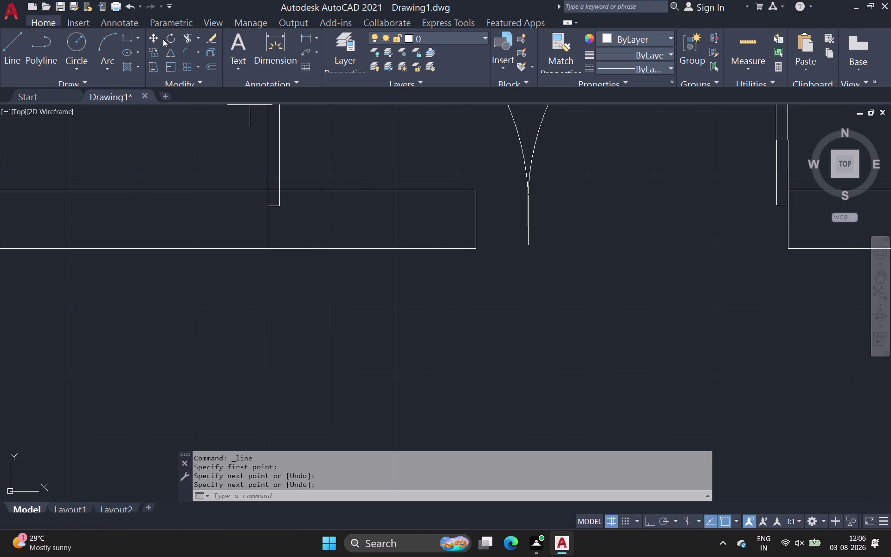
click(183, 35)
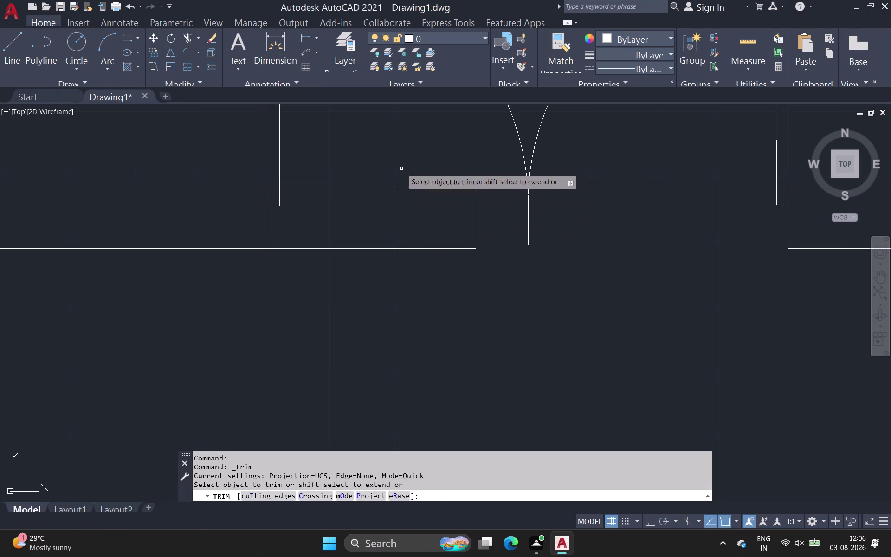
Fence-trim the front wall lines between the door leaves and zoom out to check the opening.
drag(401, 168, 414, 340)
drag(484, 220, 461, 219)
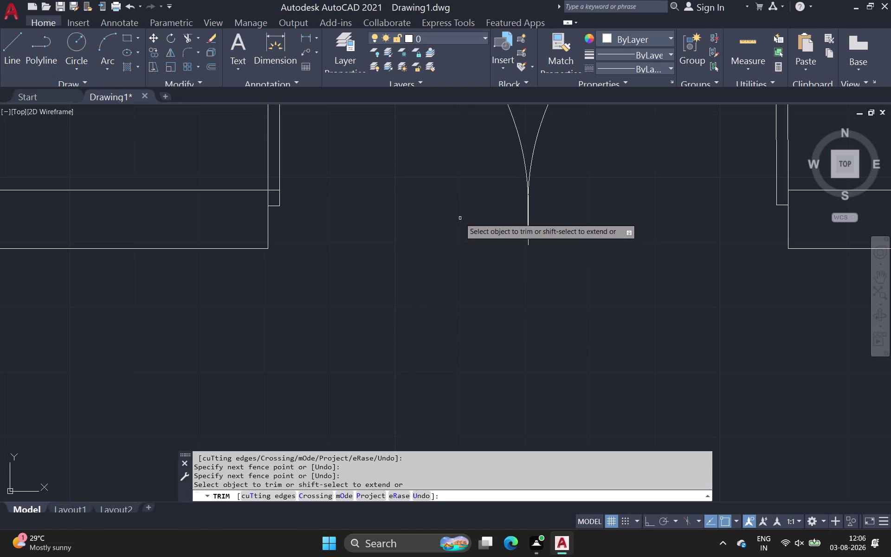
scroll(down, 3)
middle_click(439, 259)
scroll(down, 3)
middle_drag(426, 287, 375, 260)
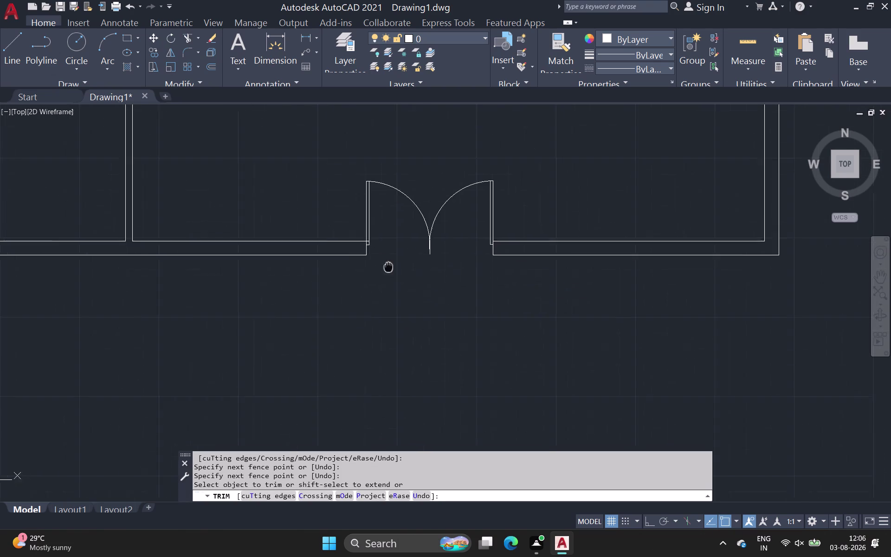
middle_drag(375, 261, 363, 252)
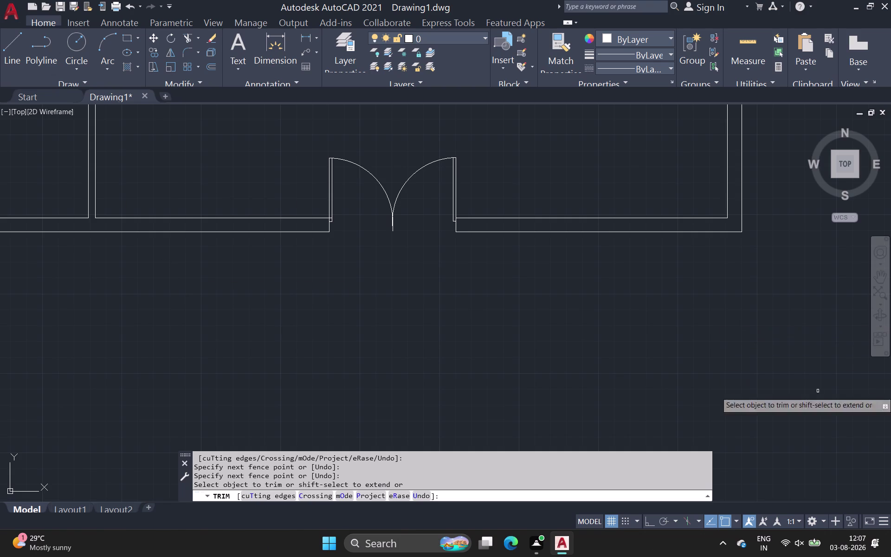
click(784, 541)
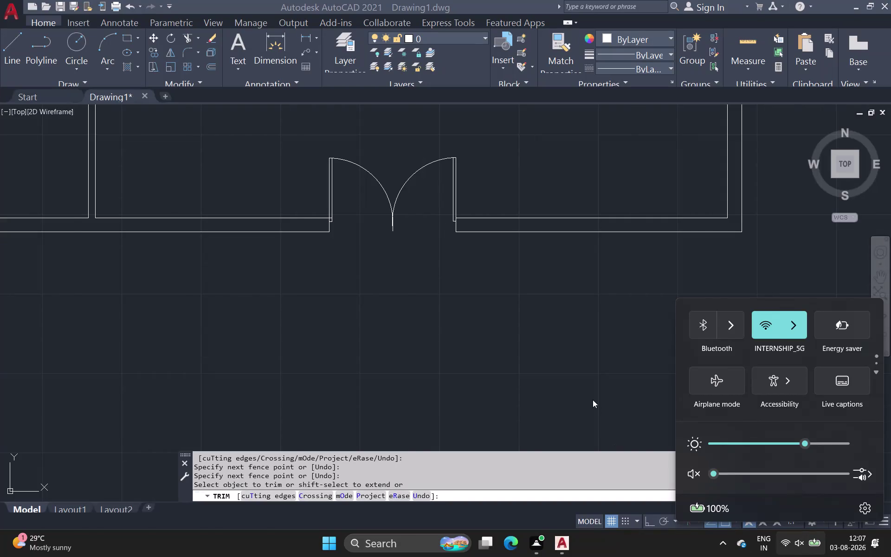
click(580, 372)
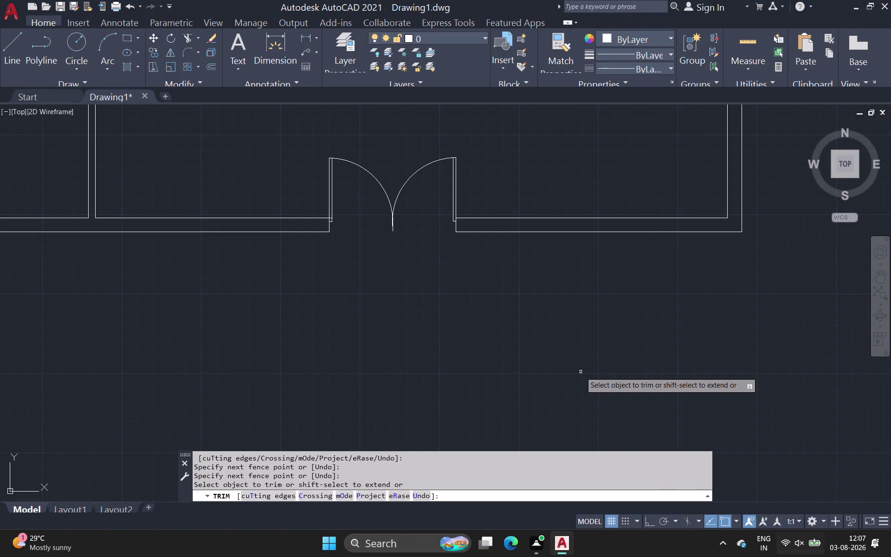